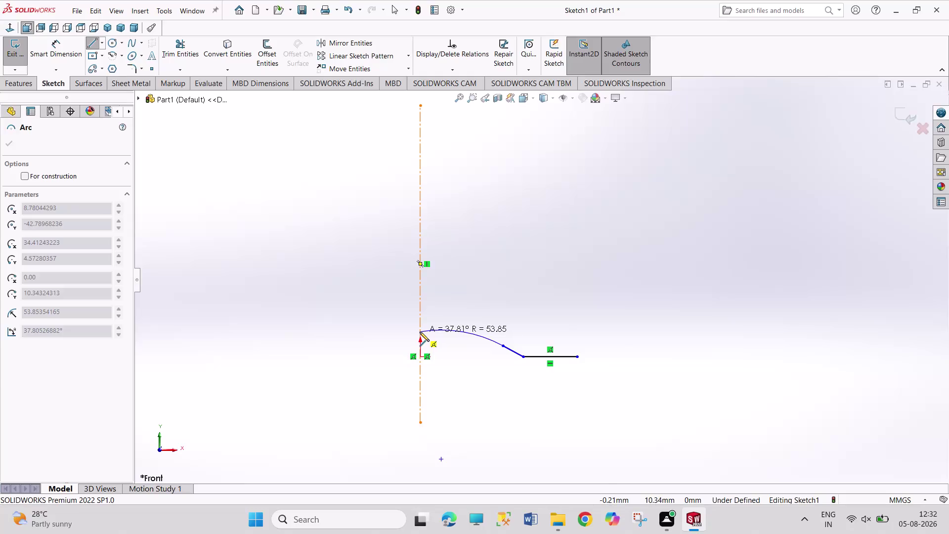
Finish placing the spout arc and exit the Arc tool.
click(420, 331)
right_click(468, 289)
click(474, 295)
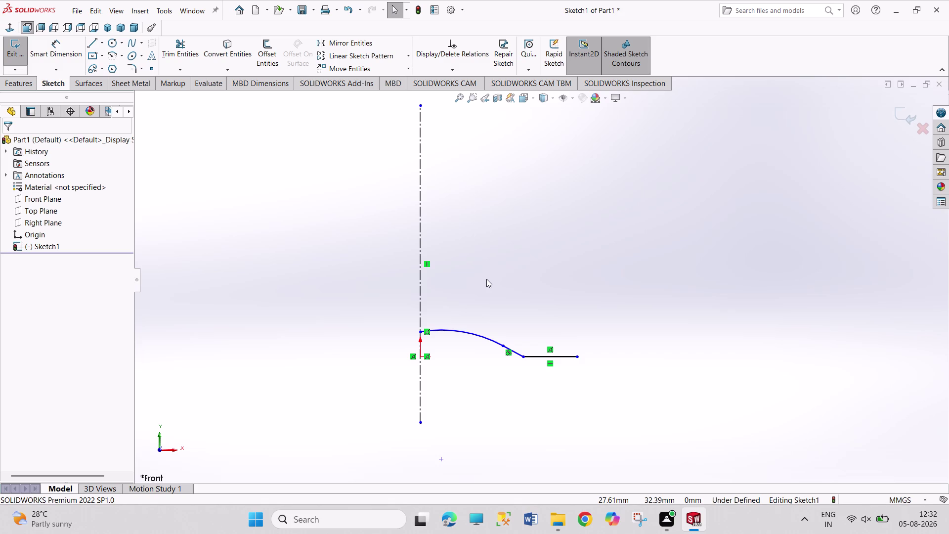
right_drag(489, 293, 500, 219)
Dimension the arc radius to 175 mm and its end 54 mm from the centerline.
click(476, 335)
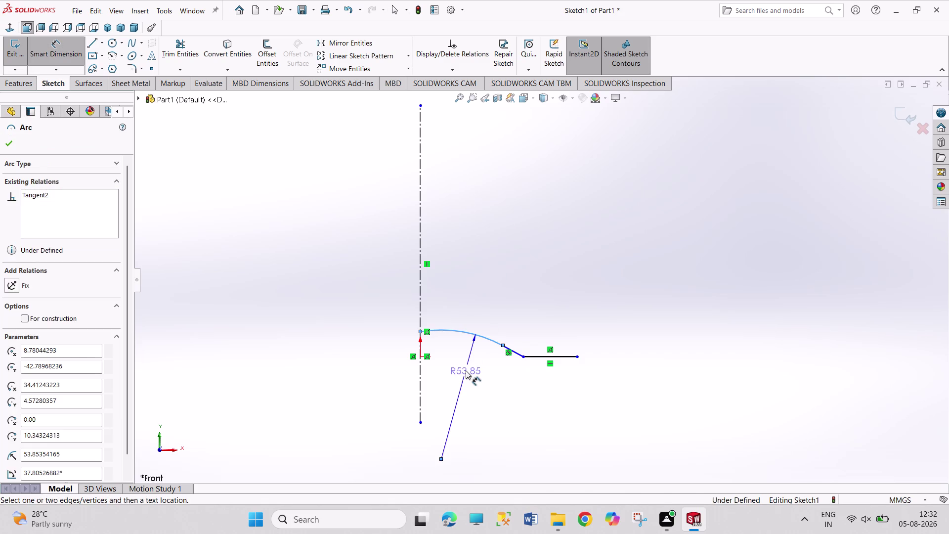
click(465, 370)
text(175)
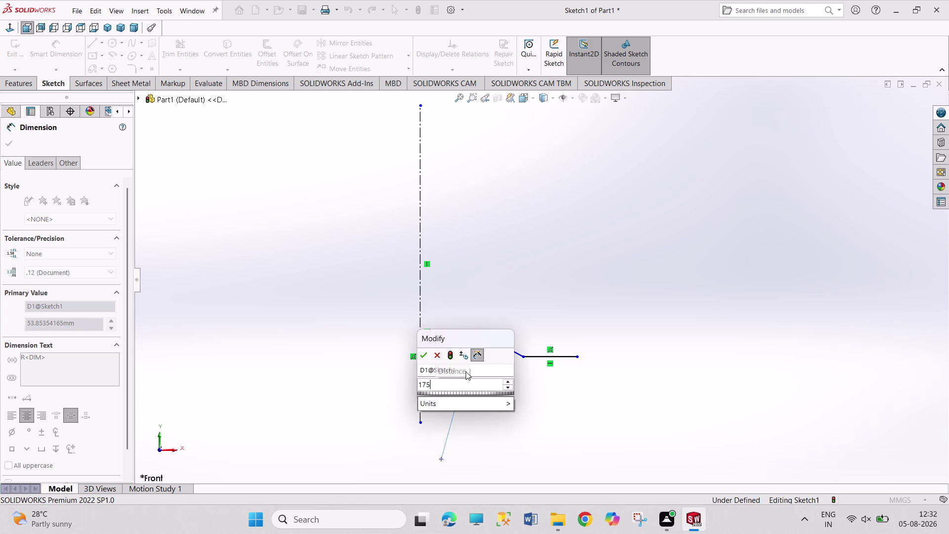
key(Return)
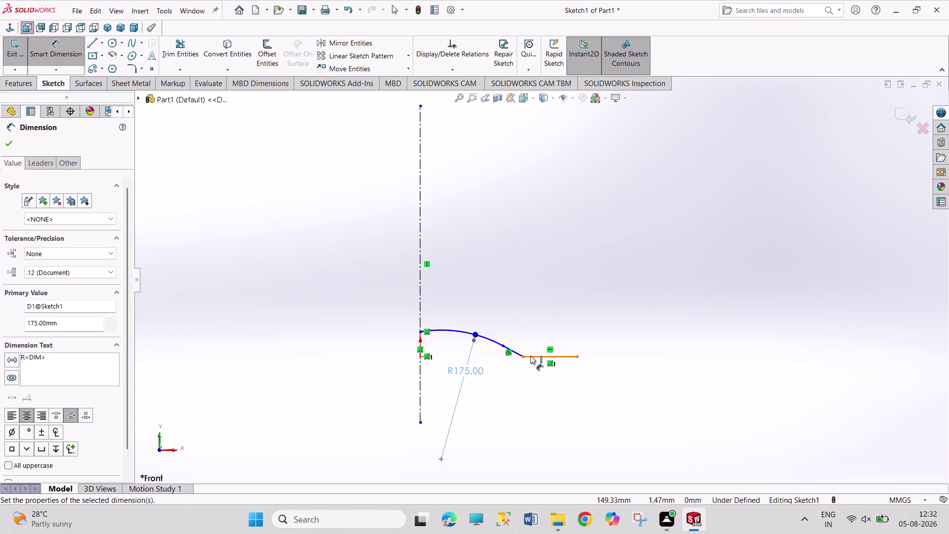
click(522, 356)
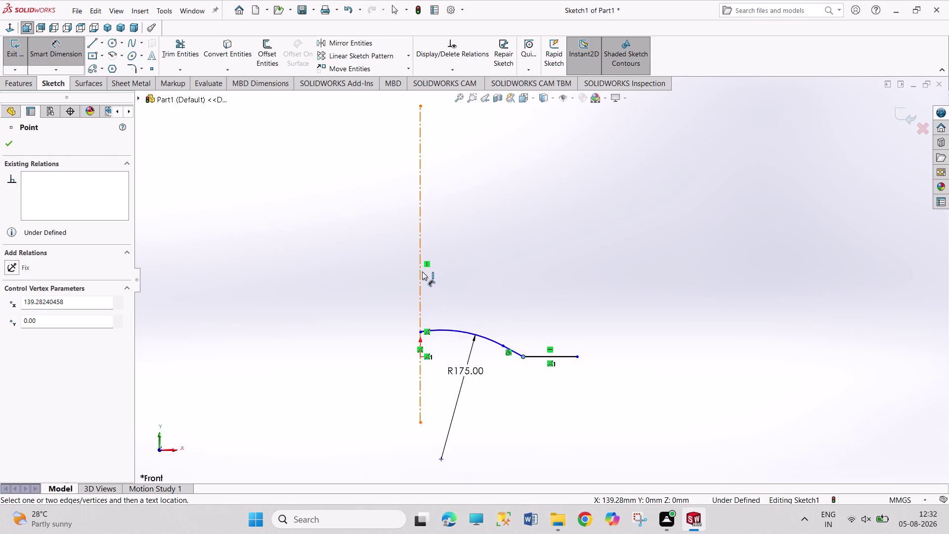
click(421, 271)
click(477, 265)
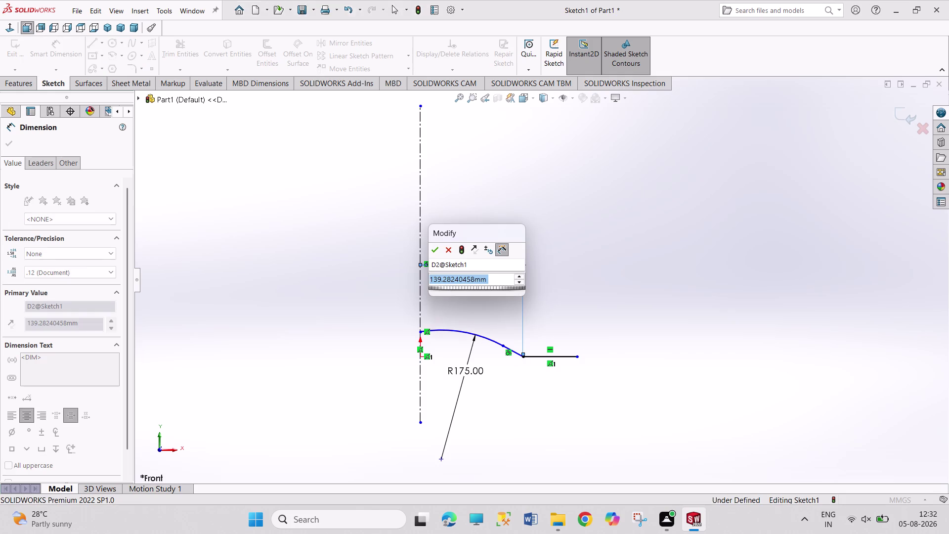
text(54)
key(Return)
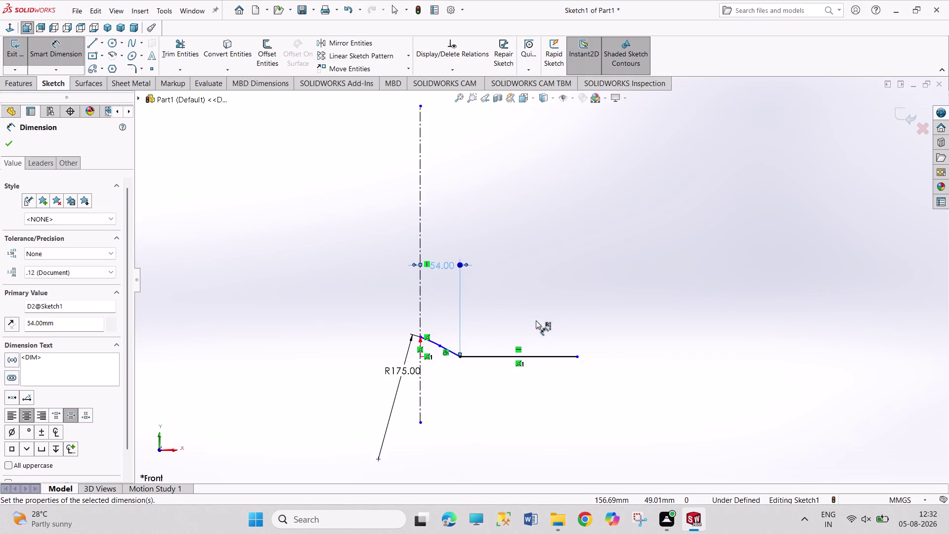
Set the flat line's length to 10 mm and leave Smart Dimension.
click(535, 356)
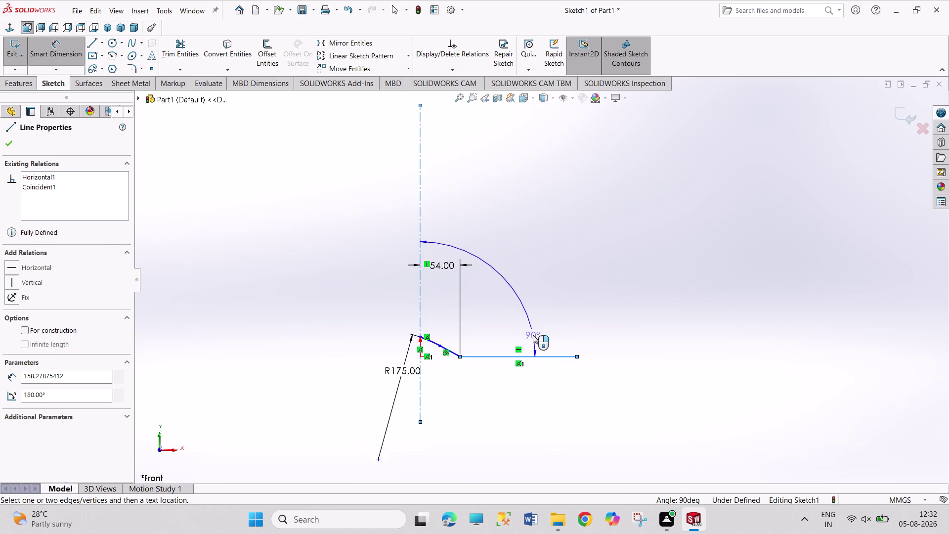
key(Escape)
click(530, 330)
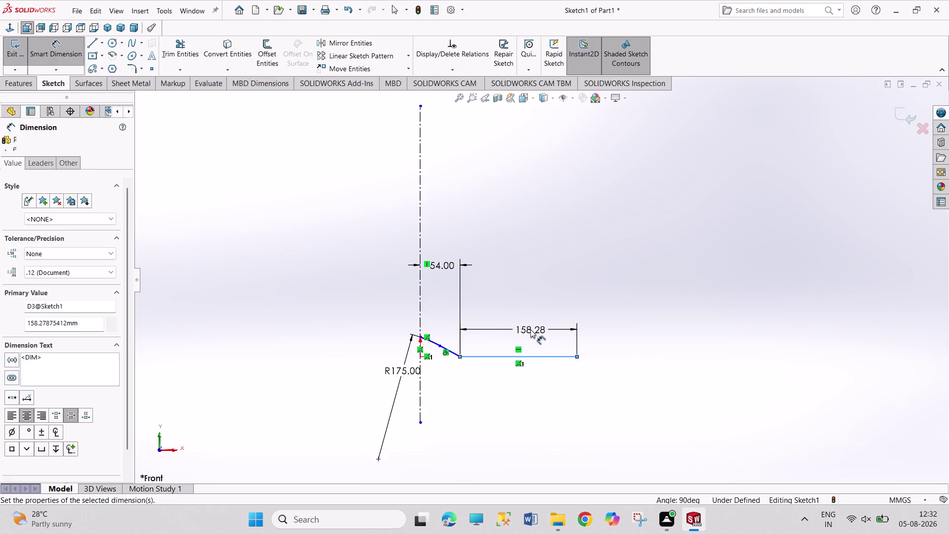
text(10)
key(Return)
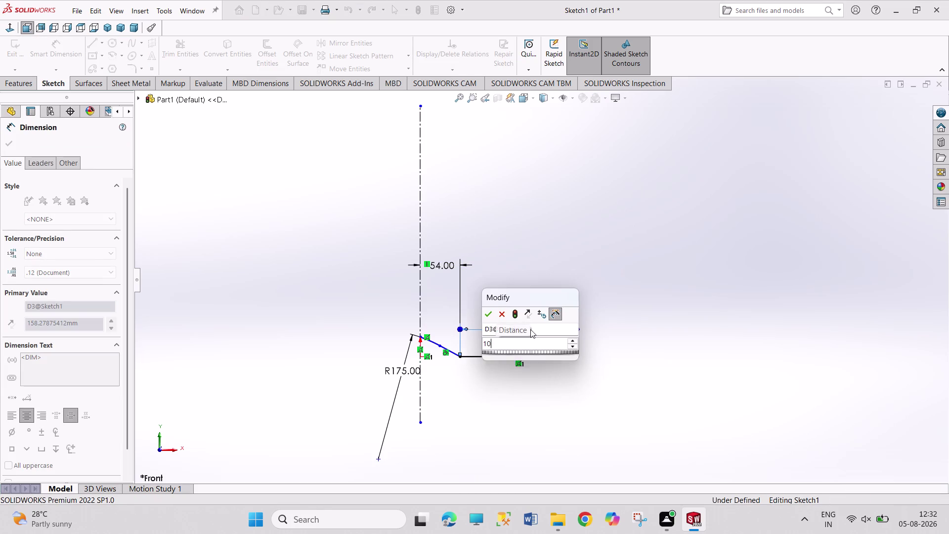
right_click(549, 314)
click(563, 346)
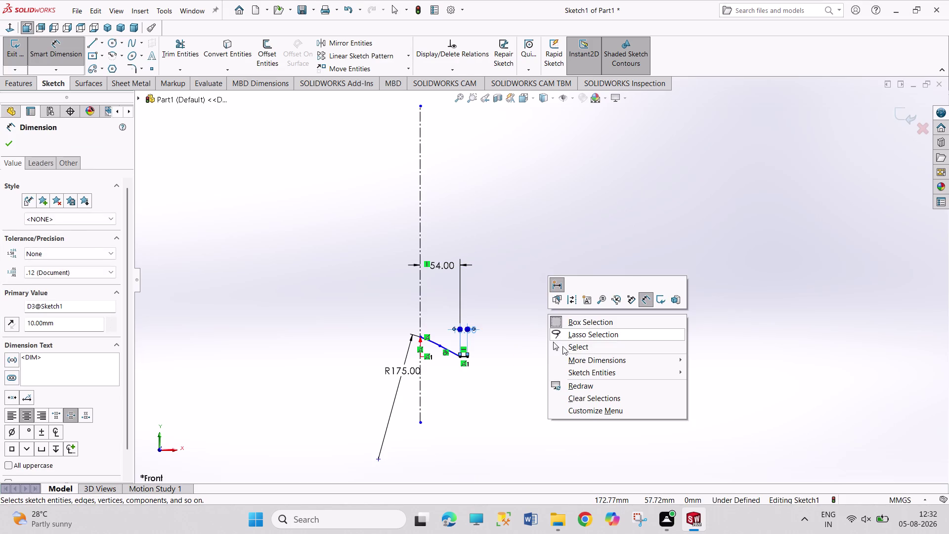
scroll(down, 3)
scroll(down, 3)
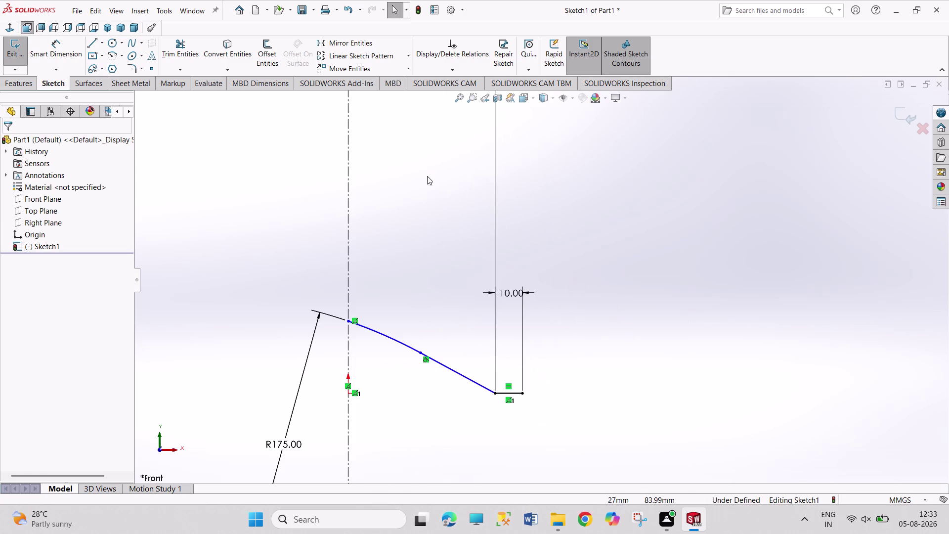
Reposition the 54 mm dimension label and undo an accidental arc reshape.
scroll(up, 3)
drag(454, 125, 458, 253)
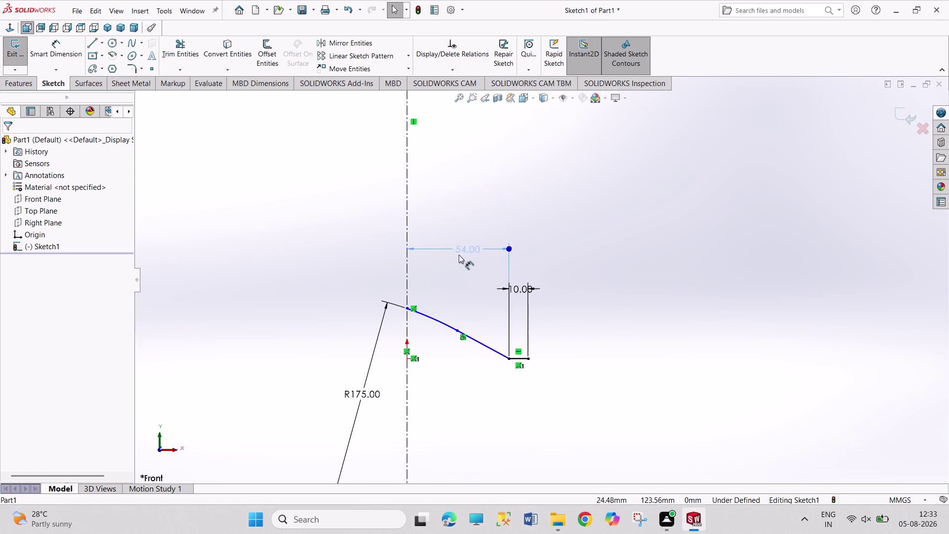
drag(458, 253, 459, 274)
click(596, 261)
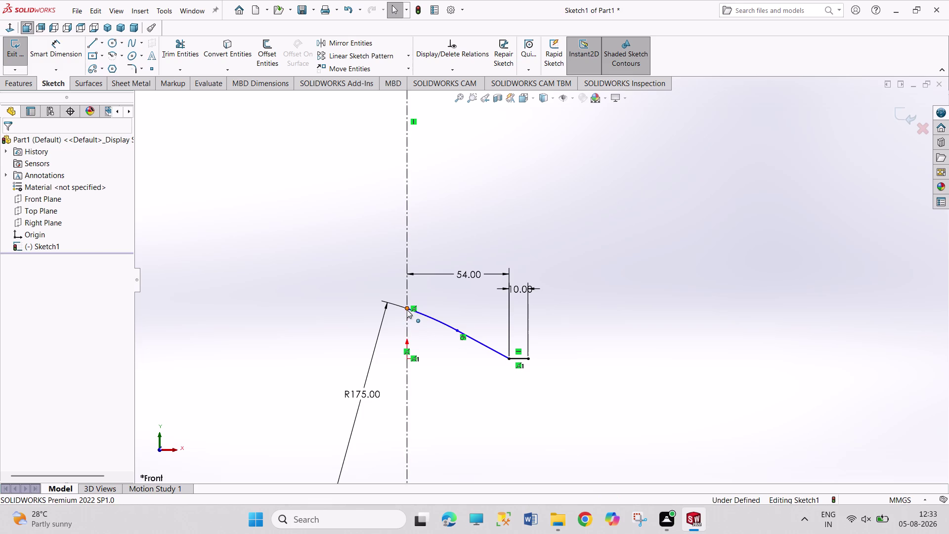
drag(407, 310, 408, 319)
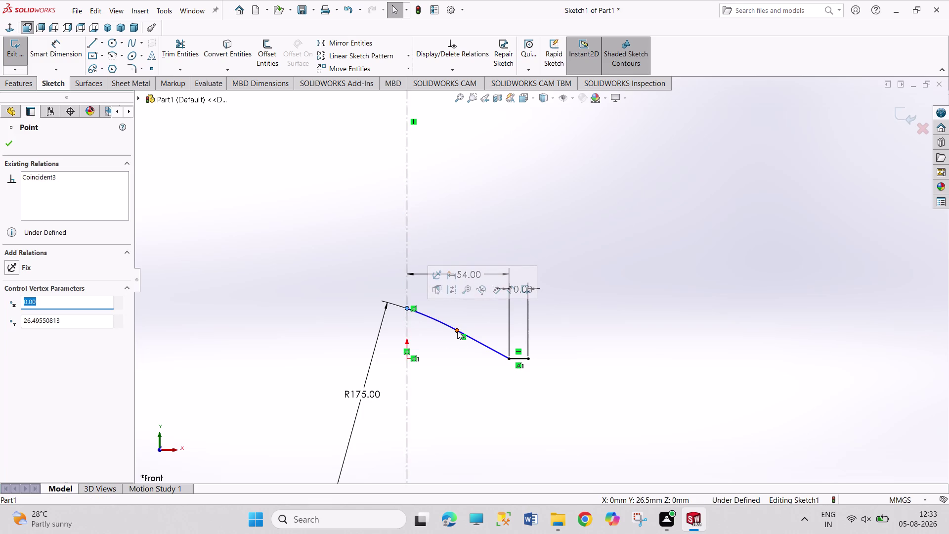
drag(457, 330, 460, 315)
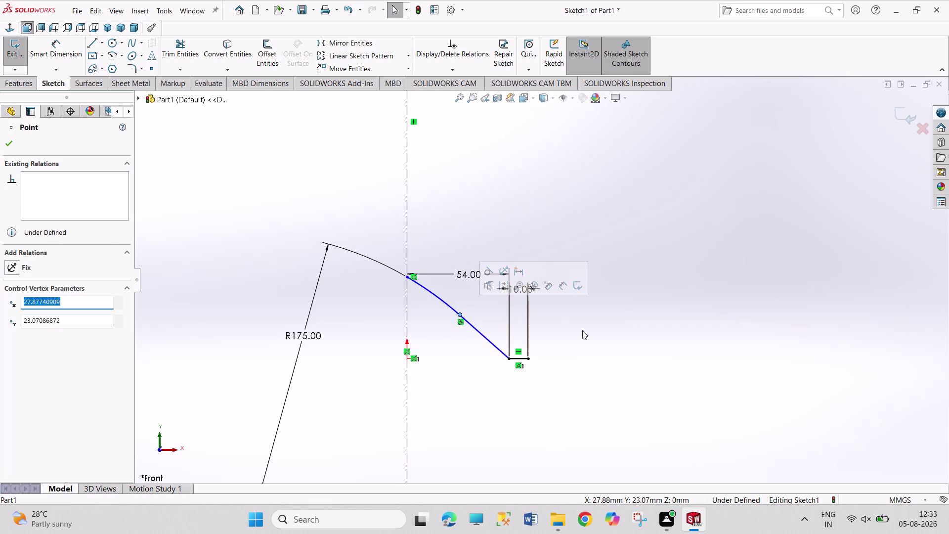
key(ctrl+z)
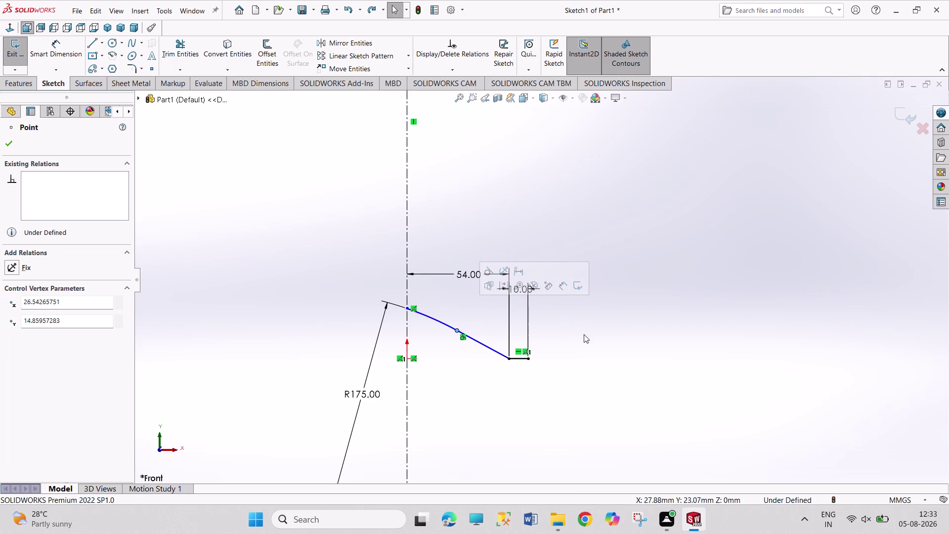
Dimension a 7.5 mm vertical drop from the arc's top end to the flat line.
right_drag(592, 335, 585, 197)
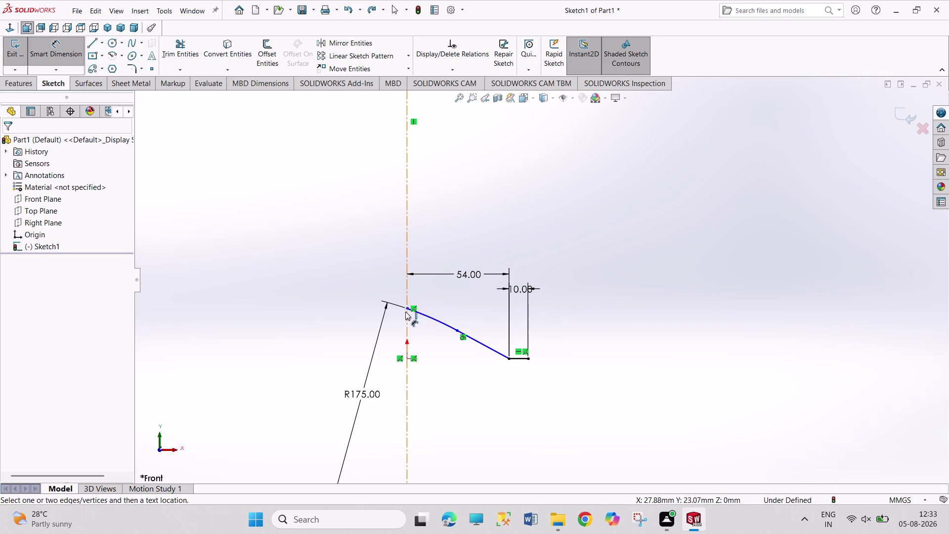
click(406, 311)
click(520, 360)
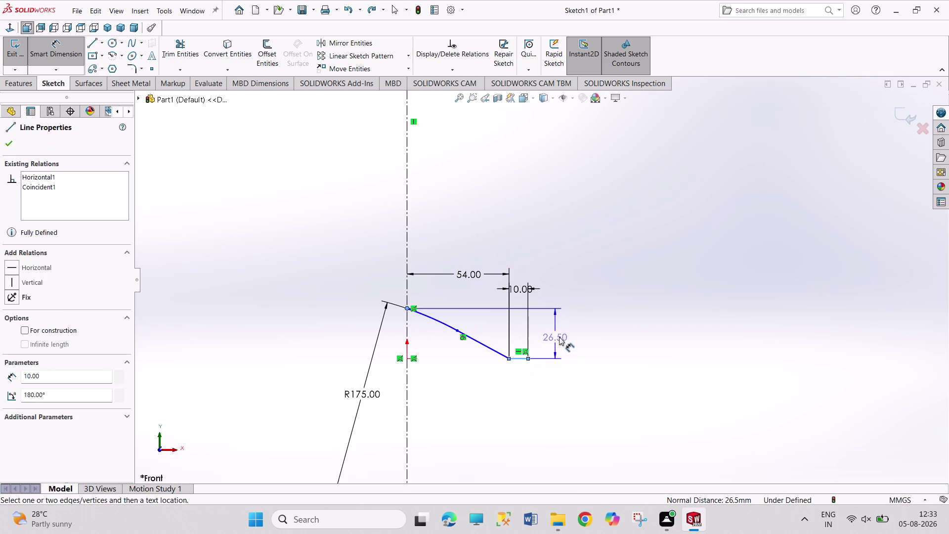
click(563, 337)
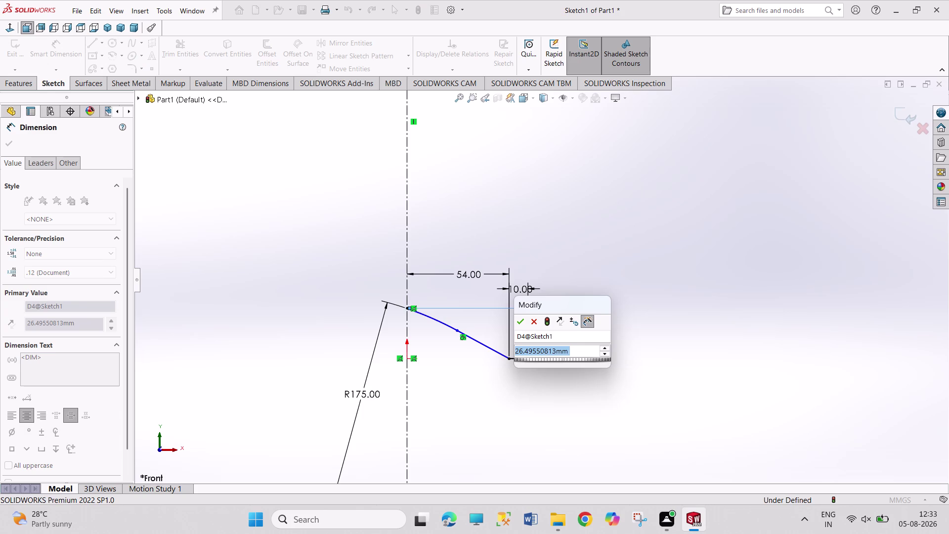
text(7.5)
key(Return)
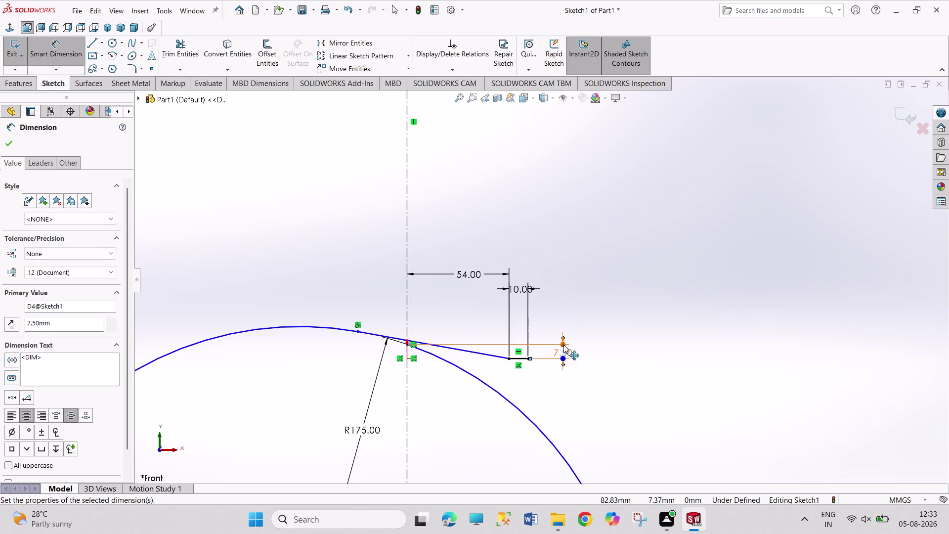
right_click(626, 372)
click(638, 405)
scroll(up, 3)
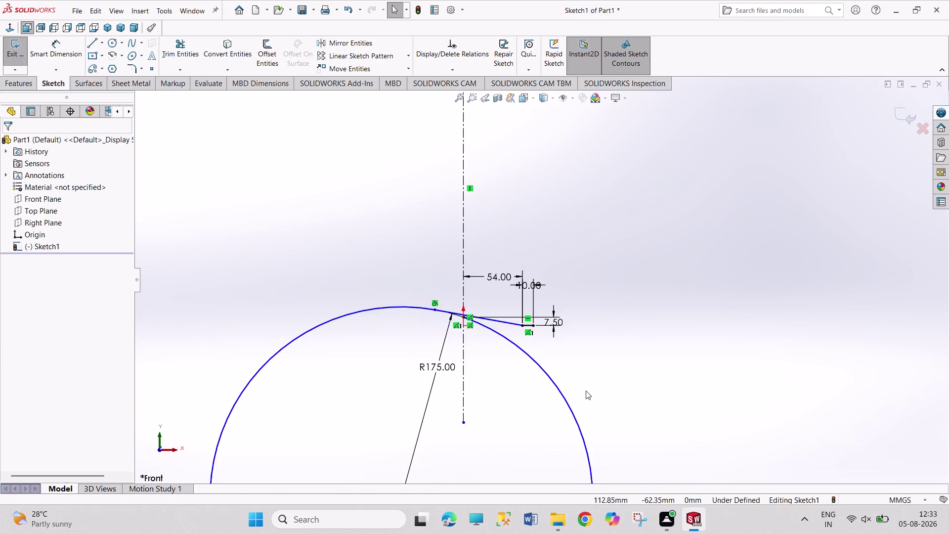
scroll(up, 3)
scroll(down, 3)
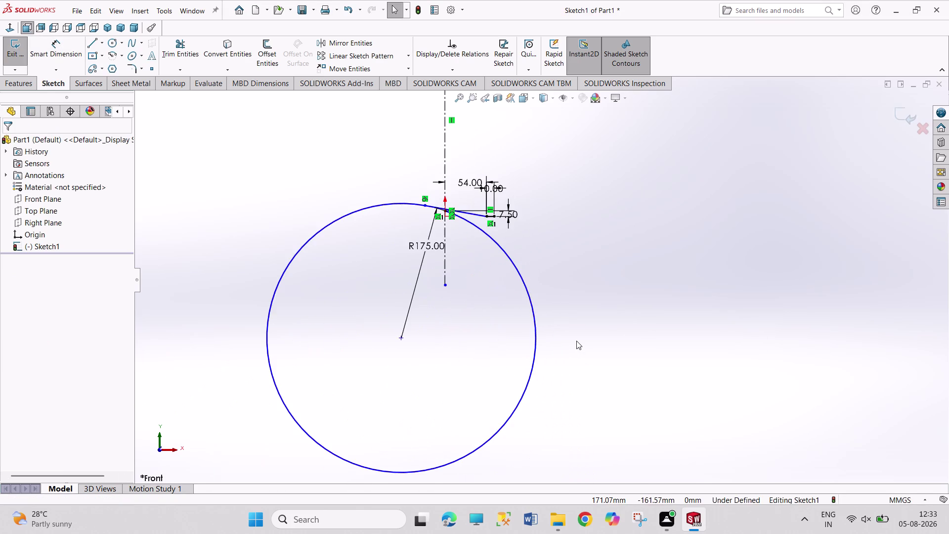
scroll(down, 3)
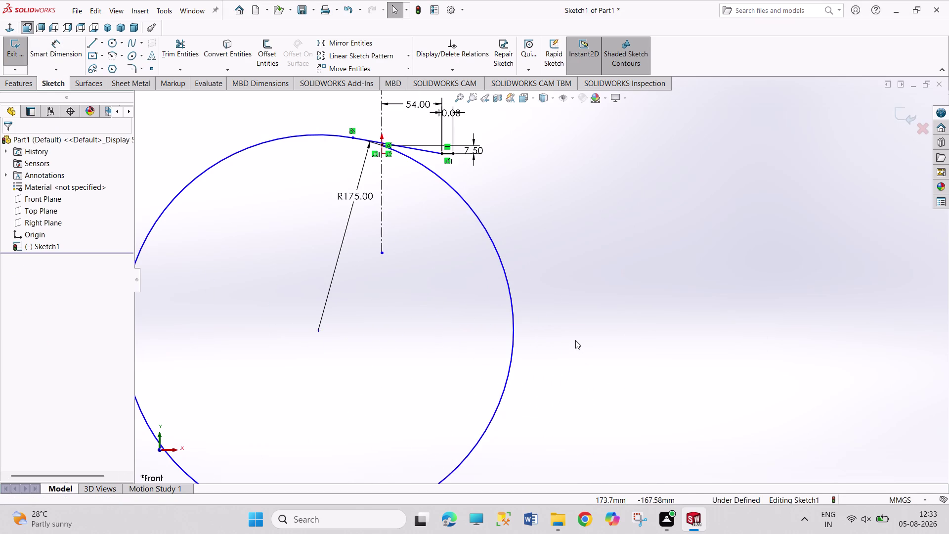
Undo the spout dimensions, from the 7.5 mm drop back to the 175 mm radius.
key(ctrl+z)
key(ctrl+z)
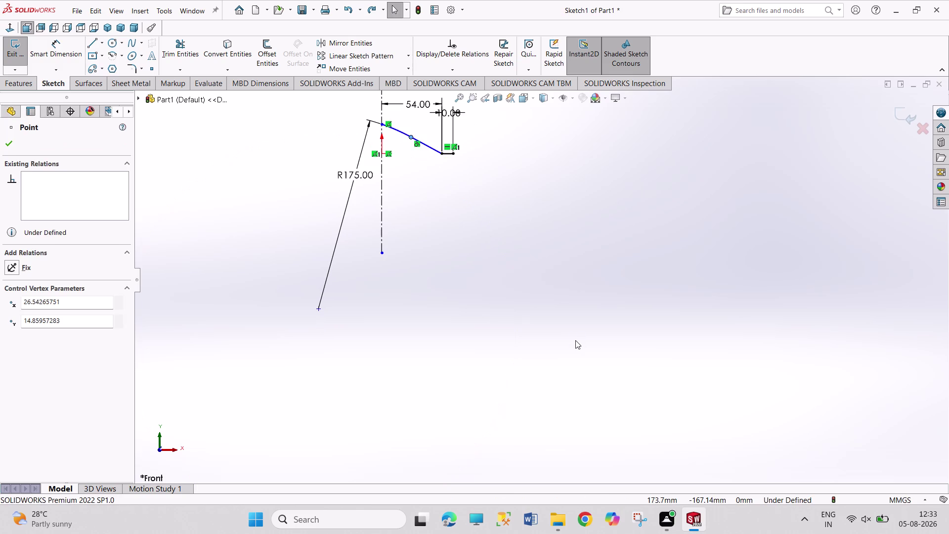
key(ctrl+z)
key(ctrl+z)
key(ctrl+z)
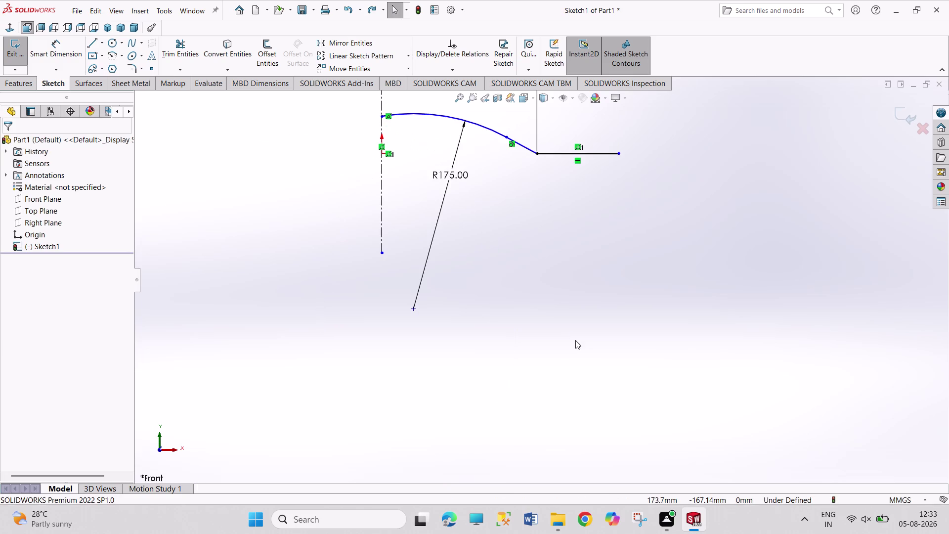
key(ctrl+z)
key(ctrl+z)
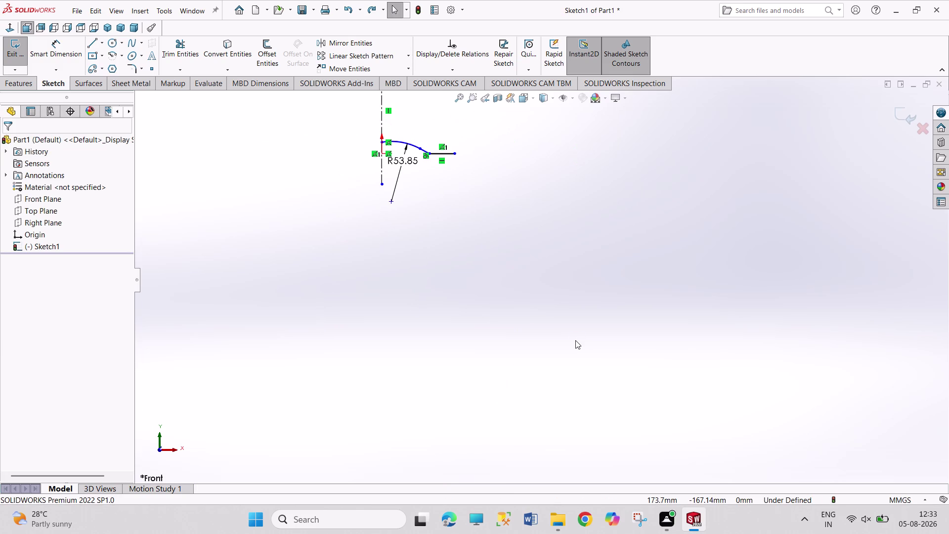
Undo the spout arc and flat line, leaving only the centerline.
key(ctrl+z)
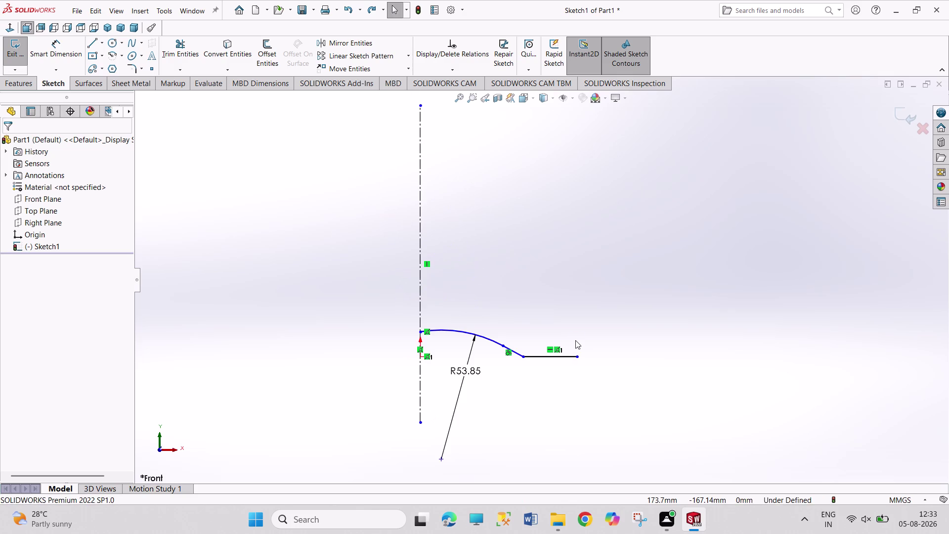
key(ctrl+z)
key(ctrl+z)
key(ctrl+z)
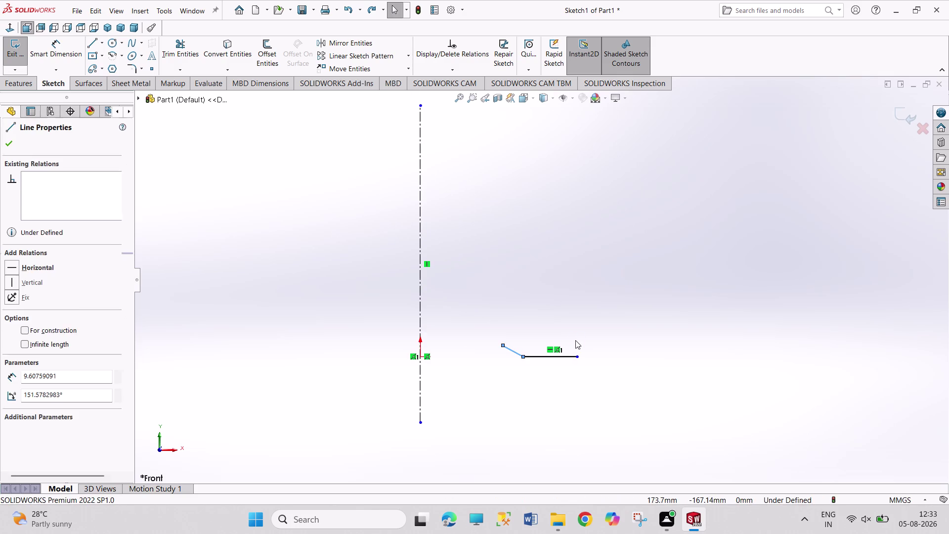
key(ctrl+z)
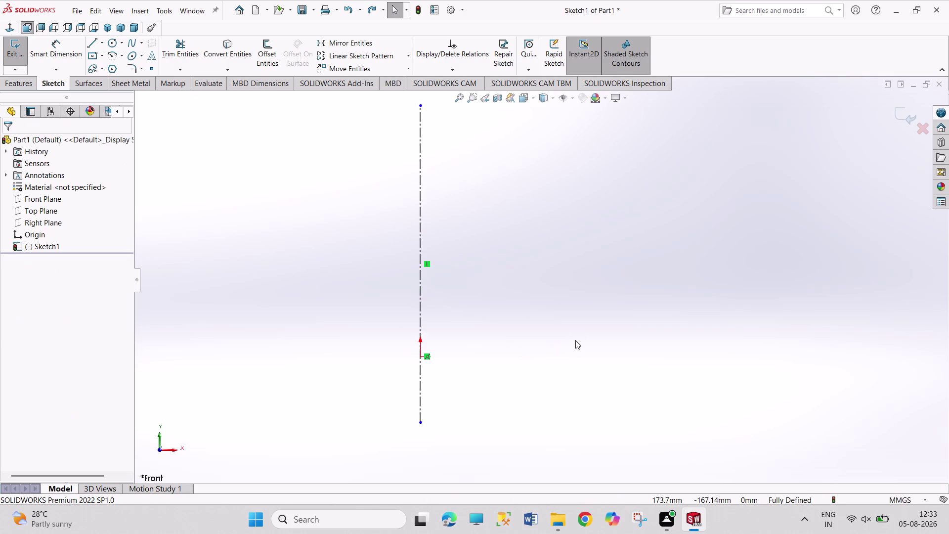
click(94, 42)
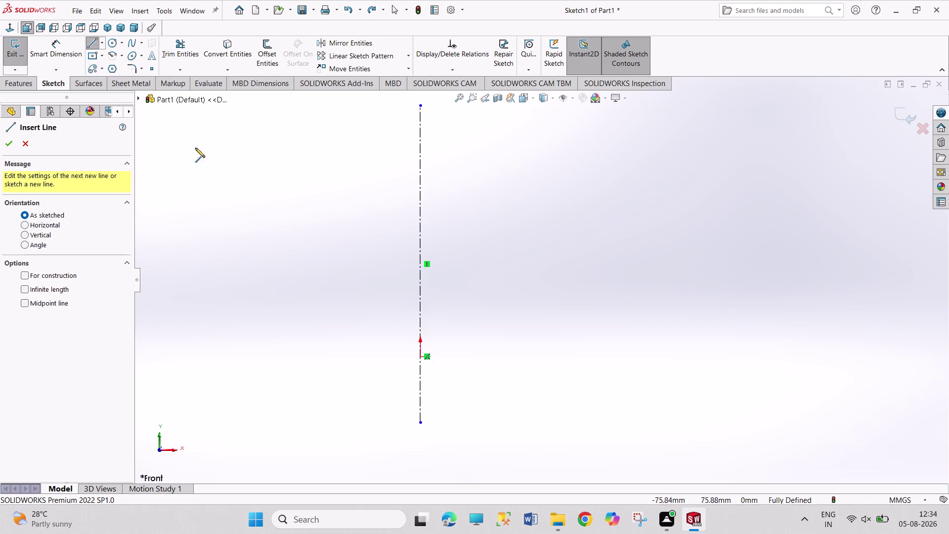
Draw a circle centred on the origin and dimension its diameter as 175*2 (350 mm).
click(112, 39)
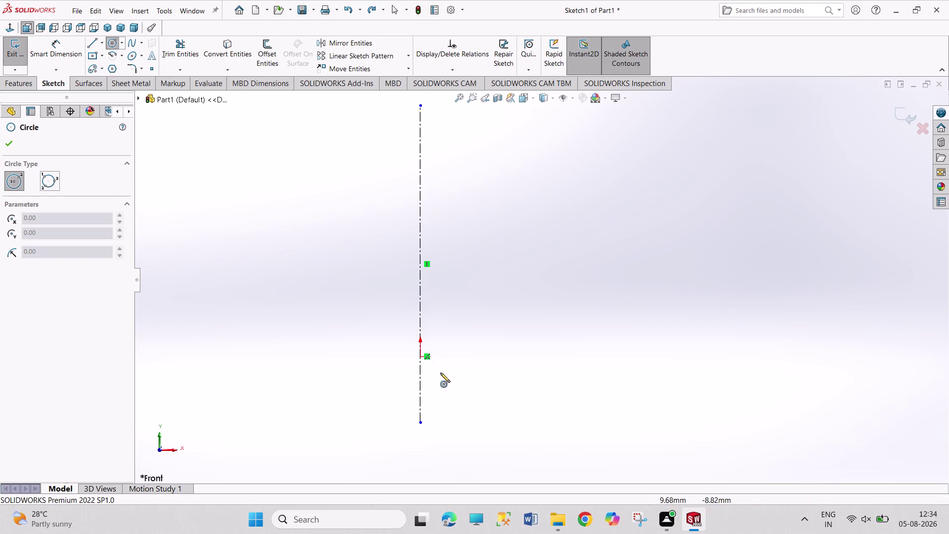
click(421, 359)
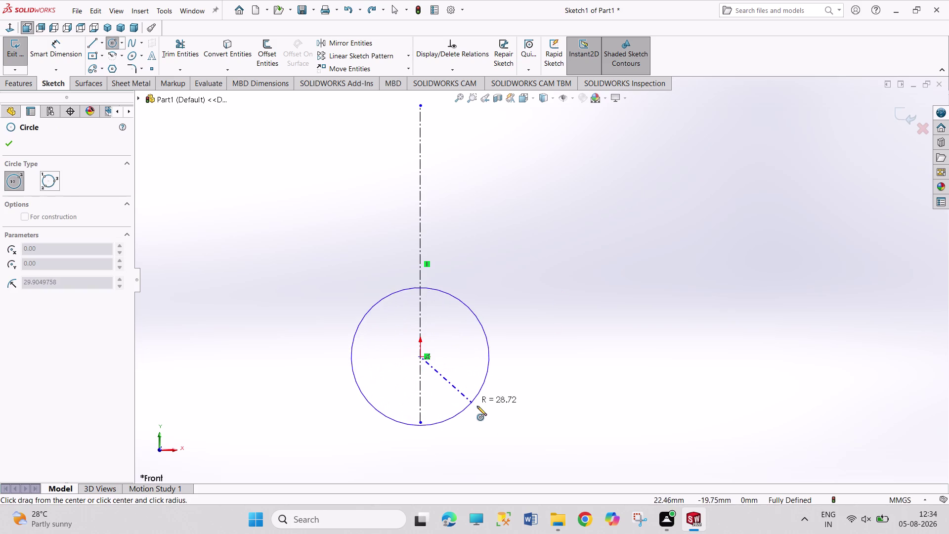
click(477, 407)
right_drag(551, 376, 545, 282)
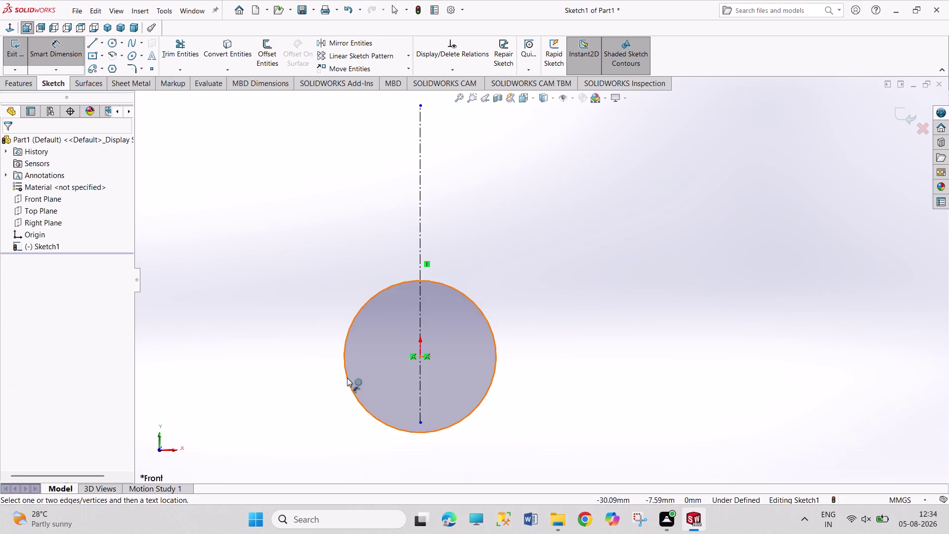
click(349, 385)
click(328, 381)
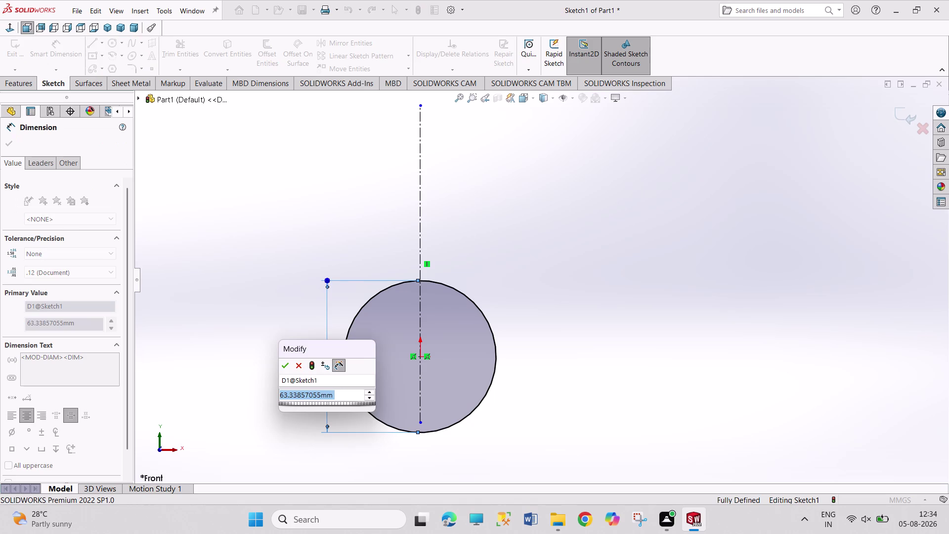
text(175*2)
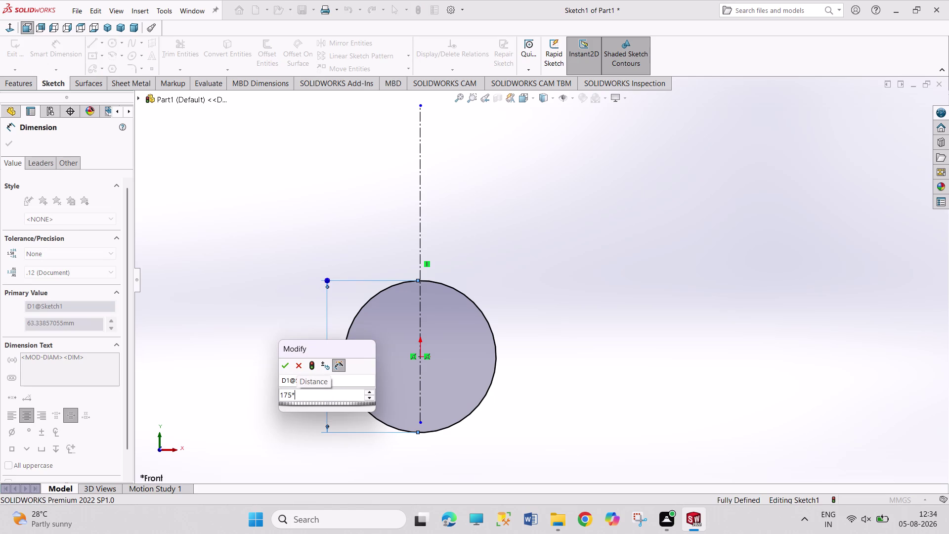
key(Return)
right_click(561, 362)
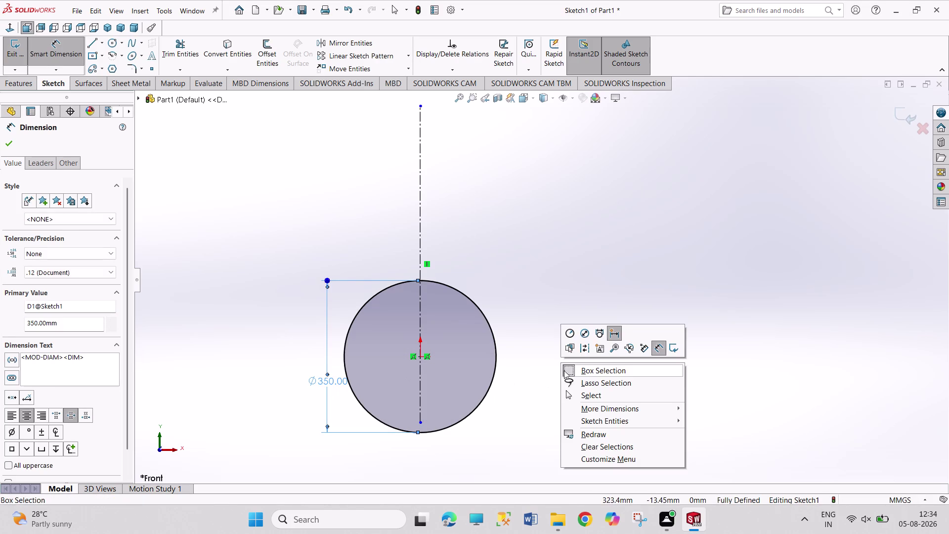
click(576, 393)
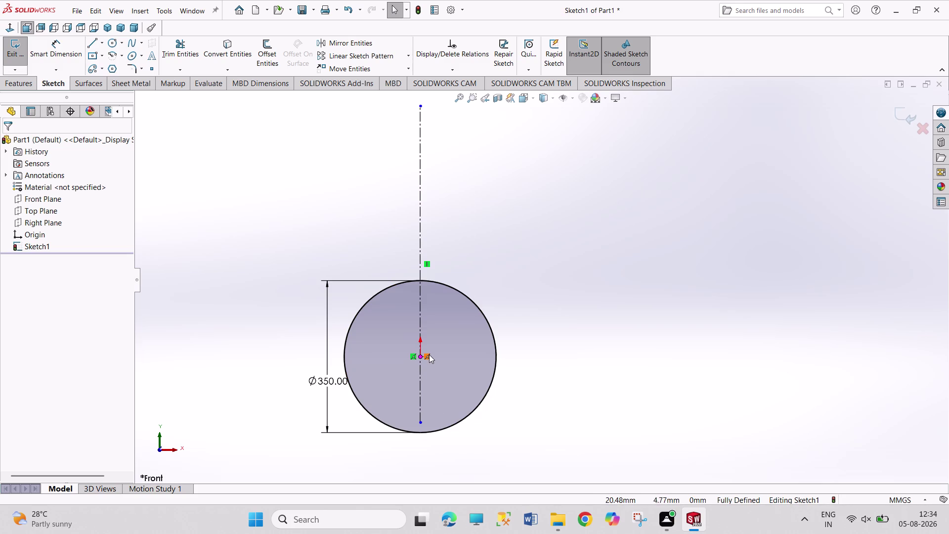
Drag the circle down so its centre sits below the origin.
right_click(429, 354)
click(459, 485)
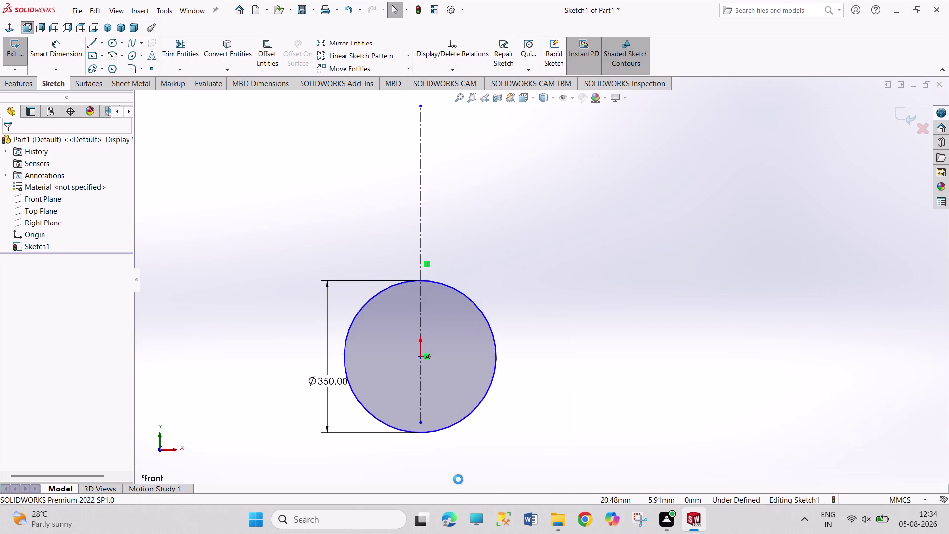
right_click(429, 357)
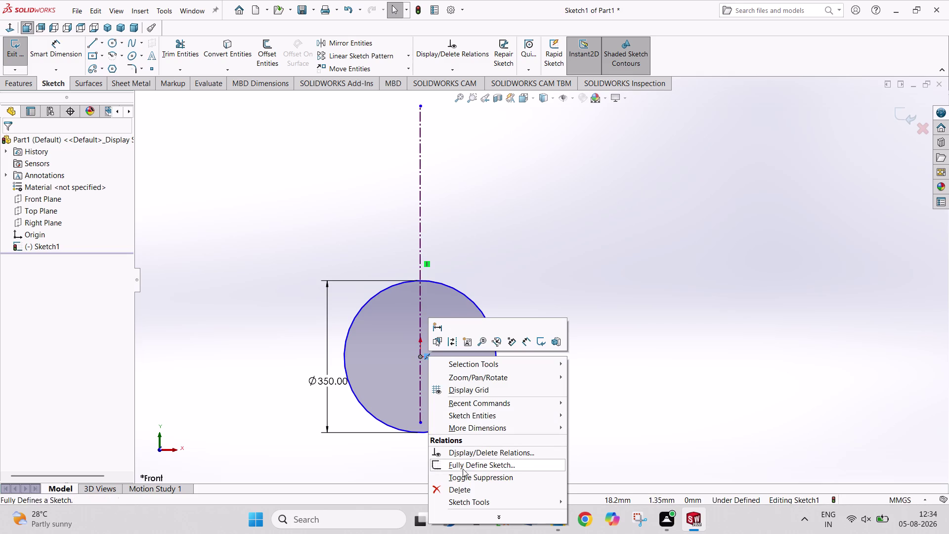
click(464, 489)
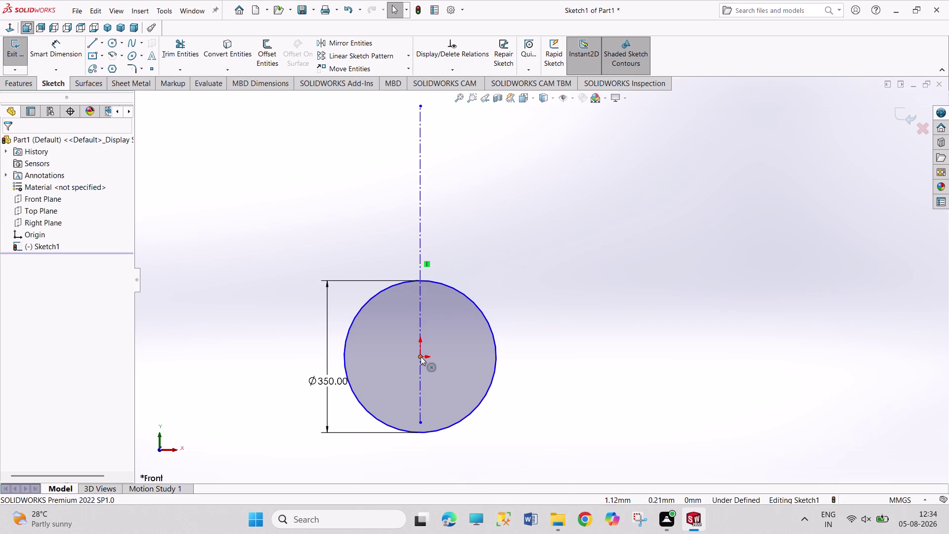
drag(421, 356, 422, 400)
click(568, 415)
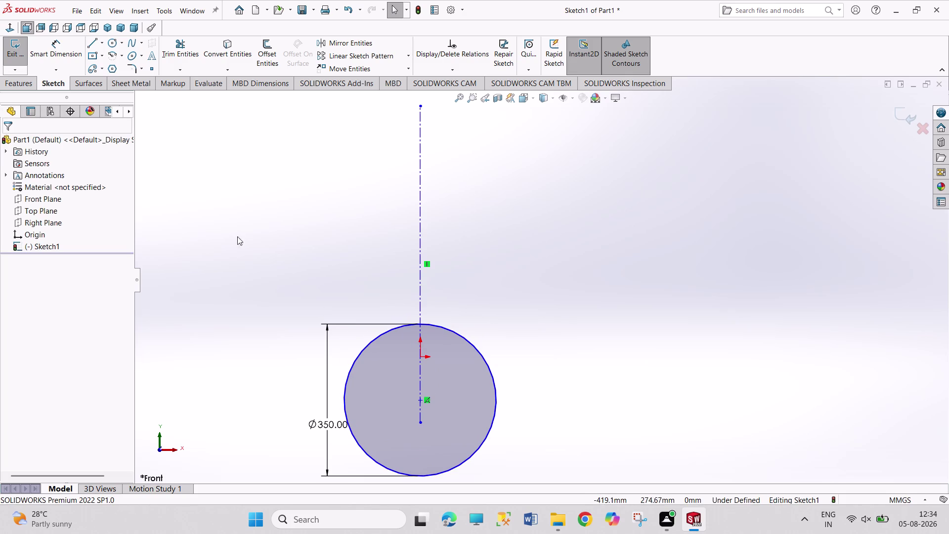
Draw a horizontal construction line through the origin across the circle.
click(102, 42)
click(108, 71)
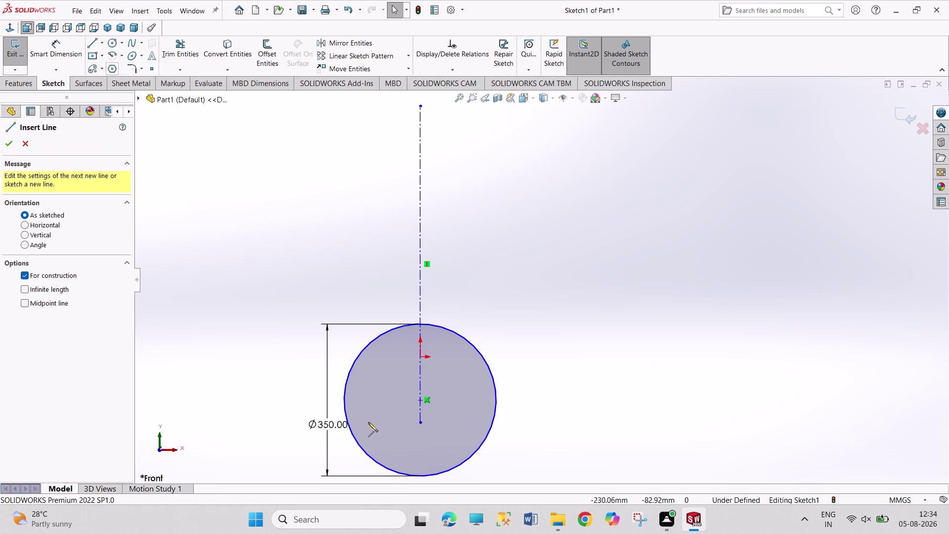
click(274, 357)
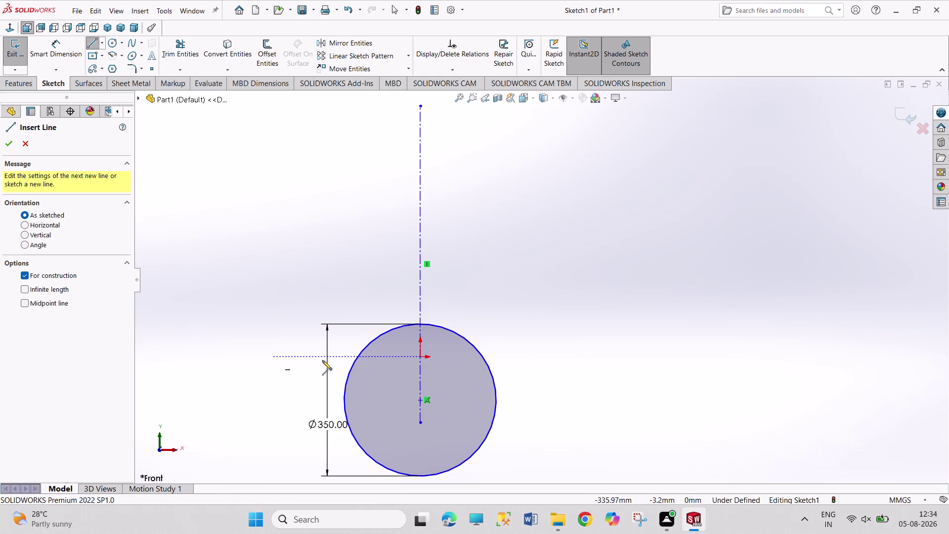
click(681, 358)
right_drag(657, 318, 630, 256)
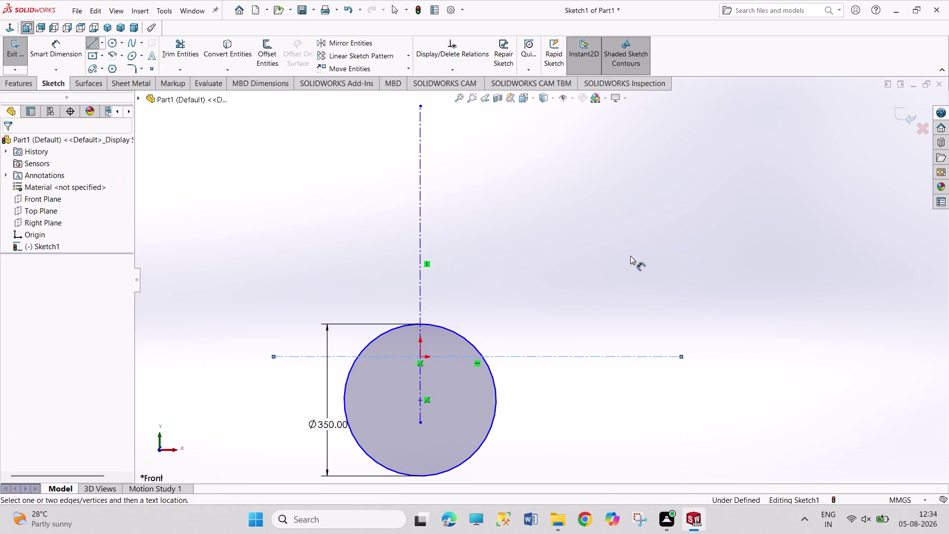
click(448, 327)
click(521, 356)
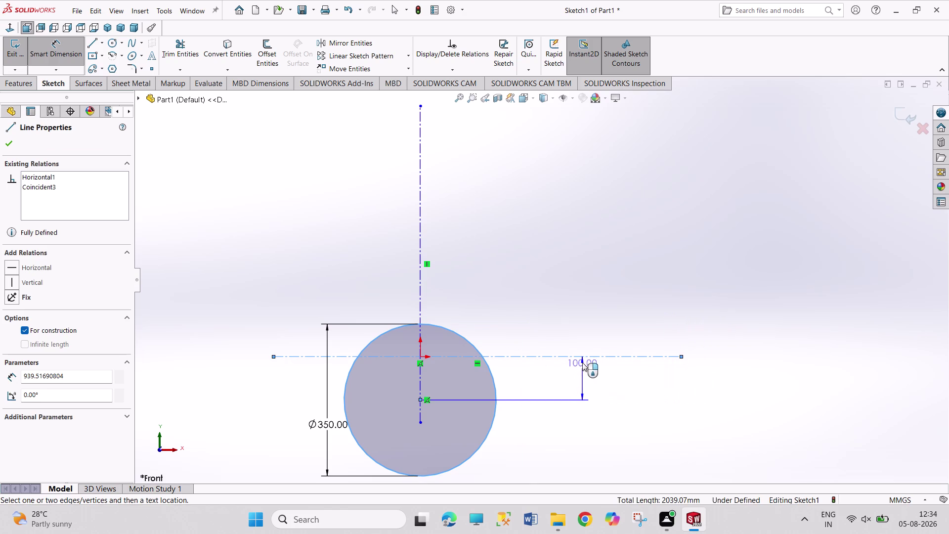
Dimension the construction line 7.5 mm from the circle's top, replacing the centre dimension.
key(Escape)
key(Escape)
key(Escape)
right_drag(567, 312, 563, 207)
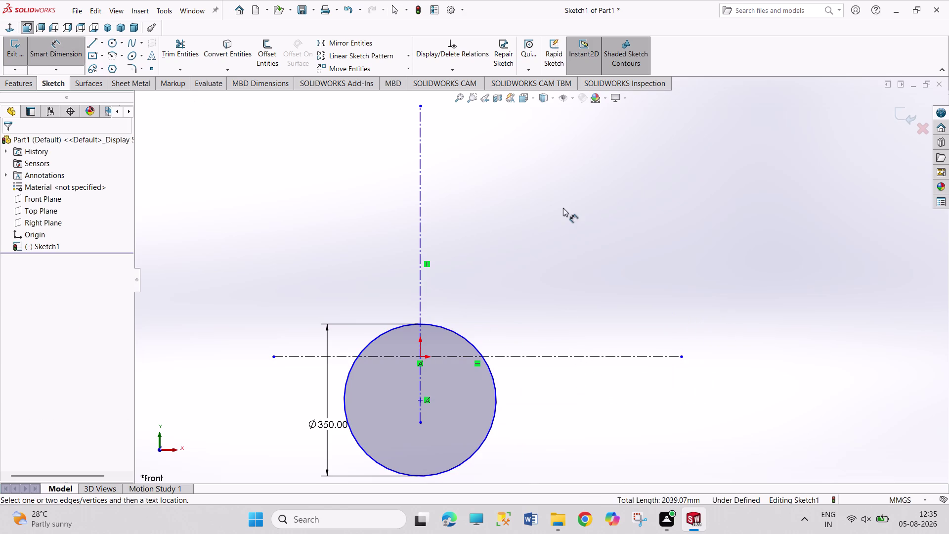
click(511, 356)
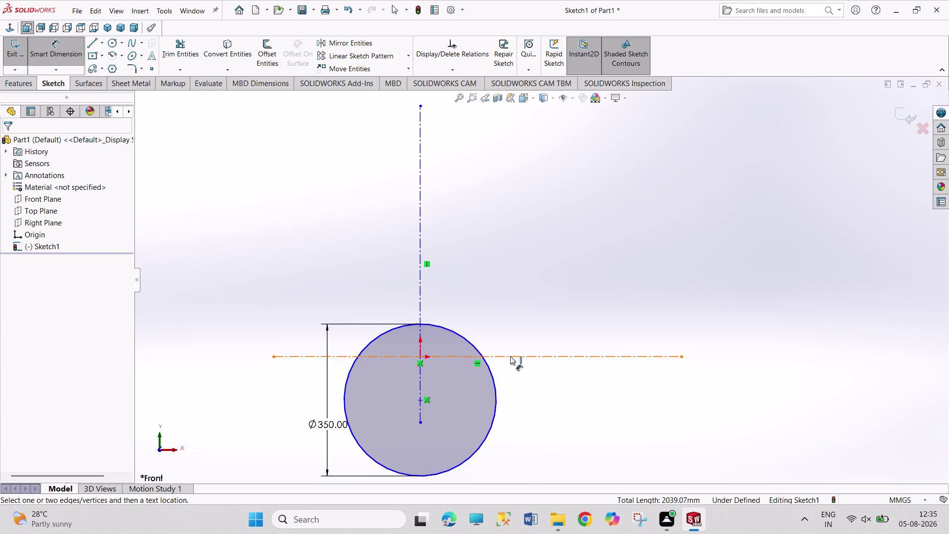
click(445, 328)
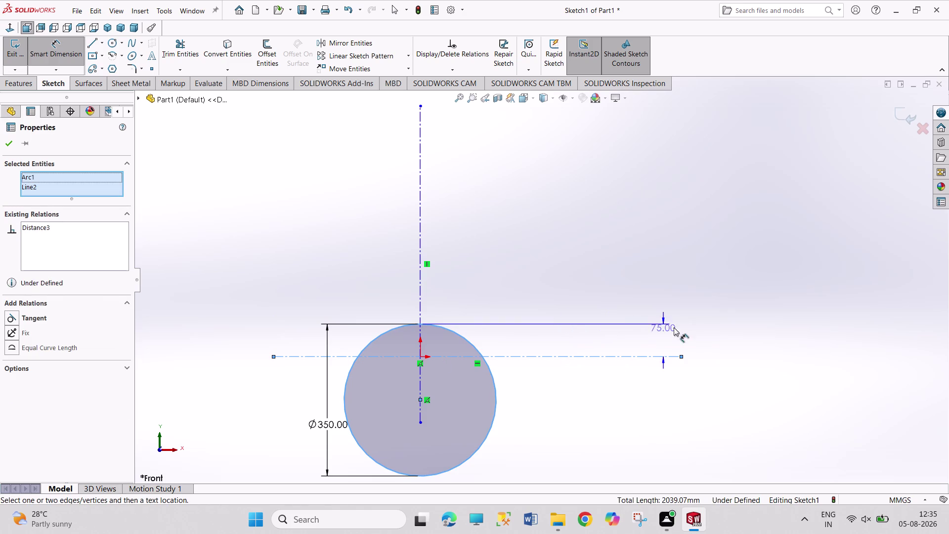
click(696, 338)
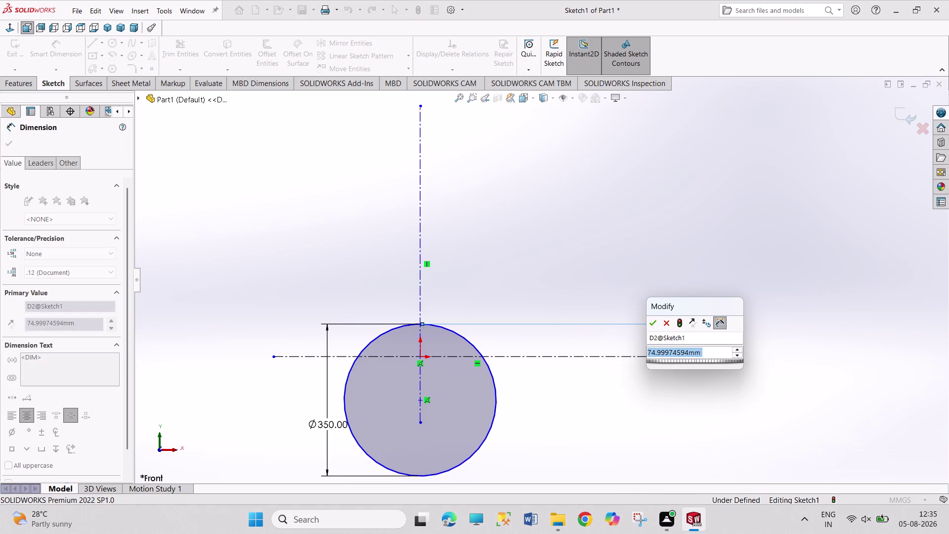
text(7.5)
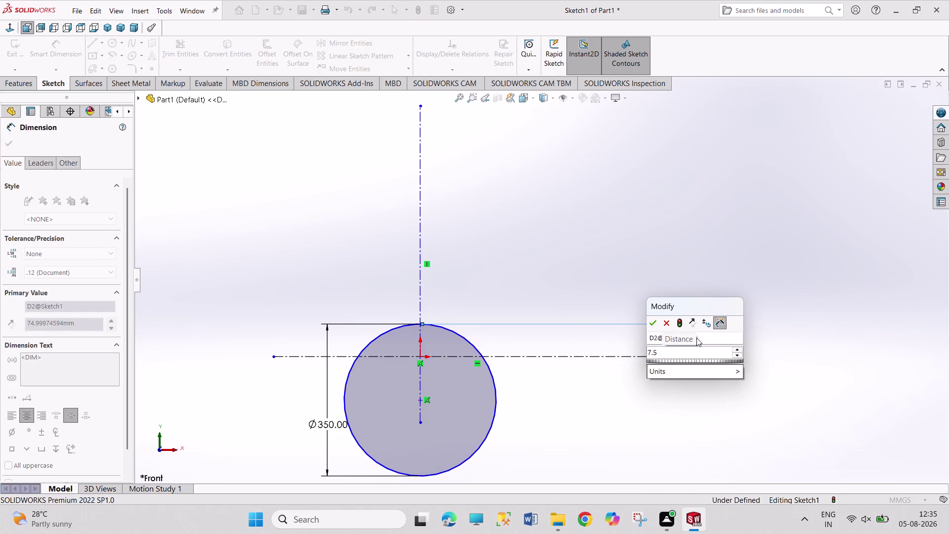
key(Return)
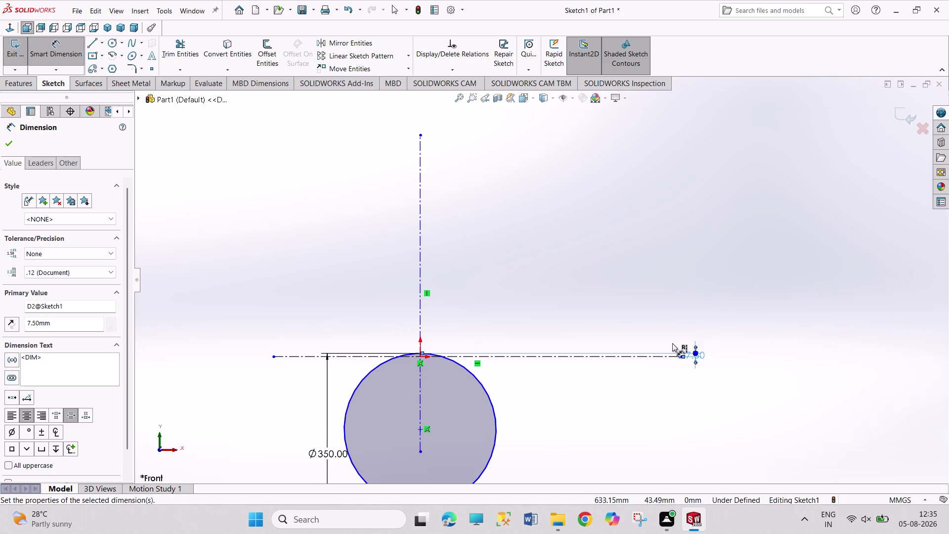
right_click(606, 363)
click(617, 397)
Zoom in on the top of the circle and bring up the sketch shortcut menu.
scroll(down, 3)
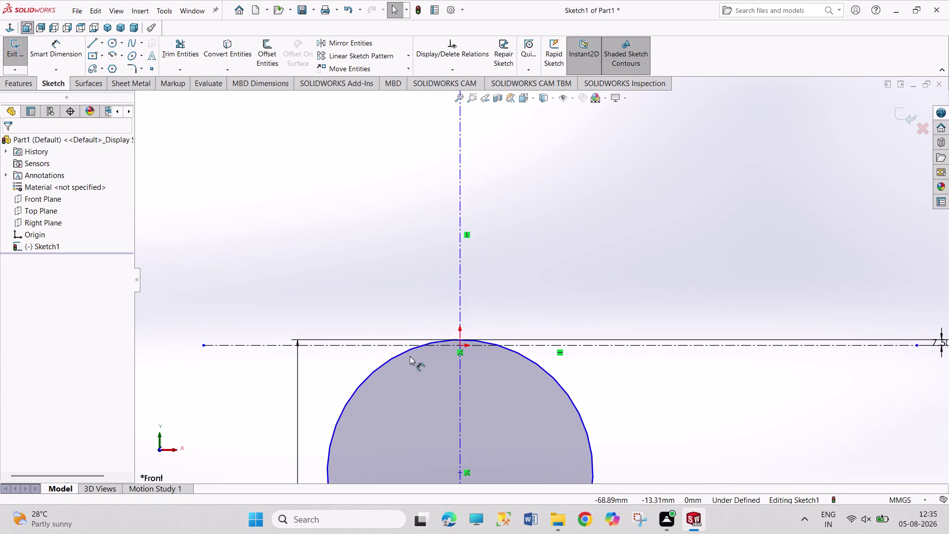
scroll(down, 3)
scroll(down, 3)
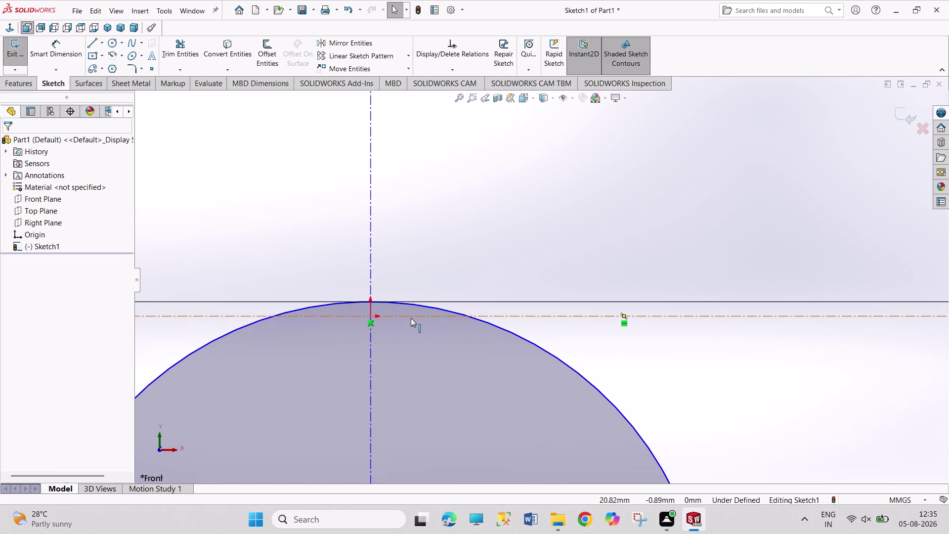
right_drag(535, 254, 522, 163)
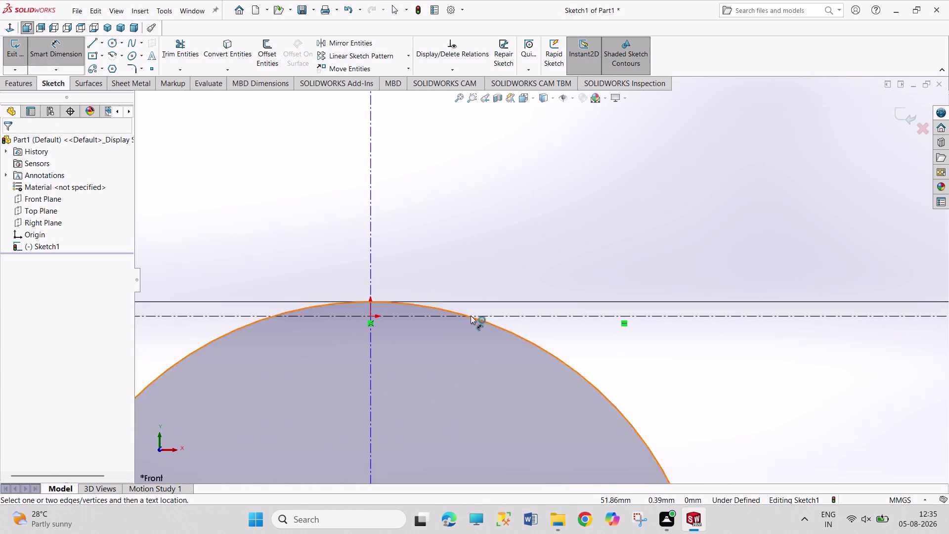
right_click(473, 244)
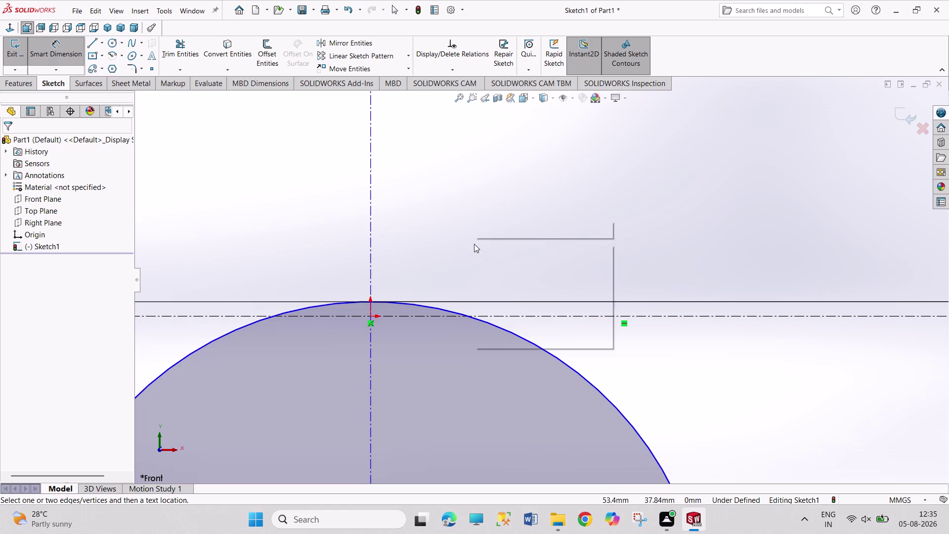
Draw the short flat spout line from the construction line to the circle's edge.
click(494, 273)
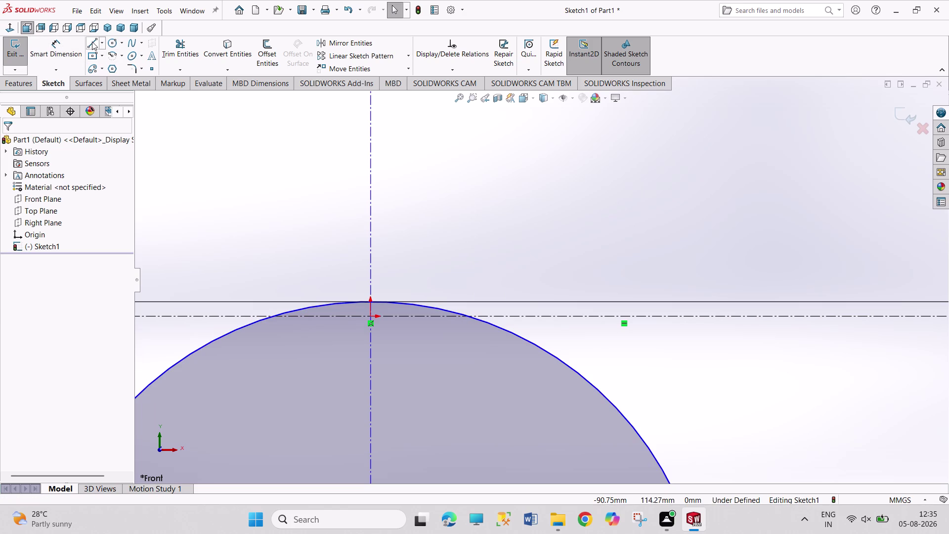
click(92, 41)
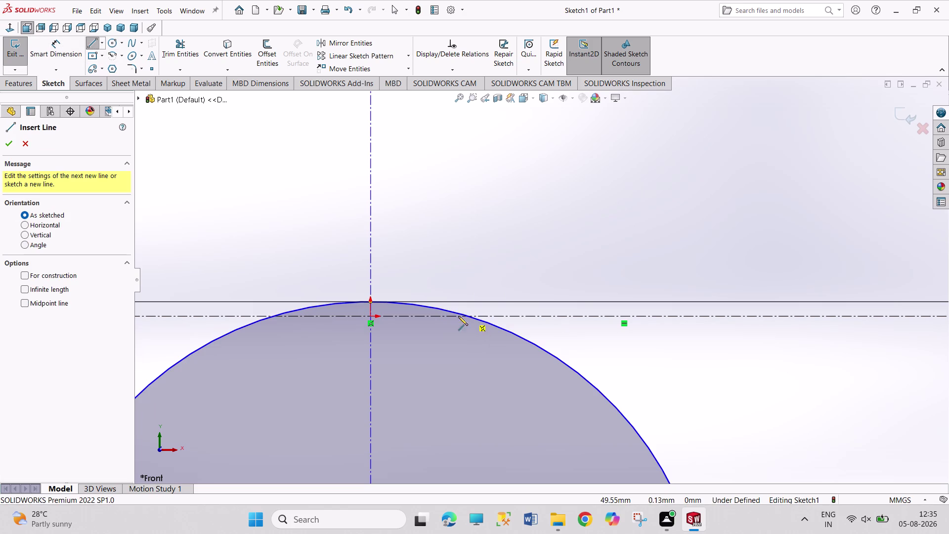
click(438, 316)
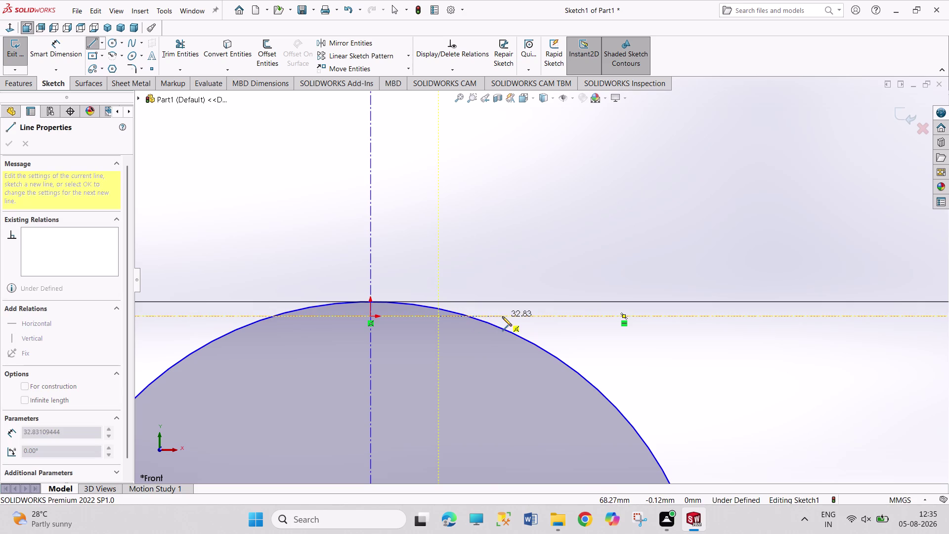
click(509, 317)
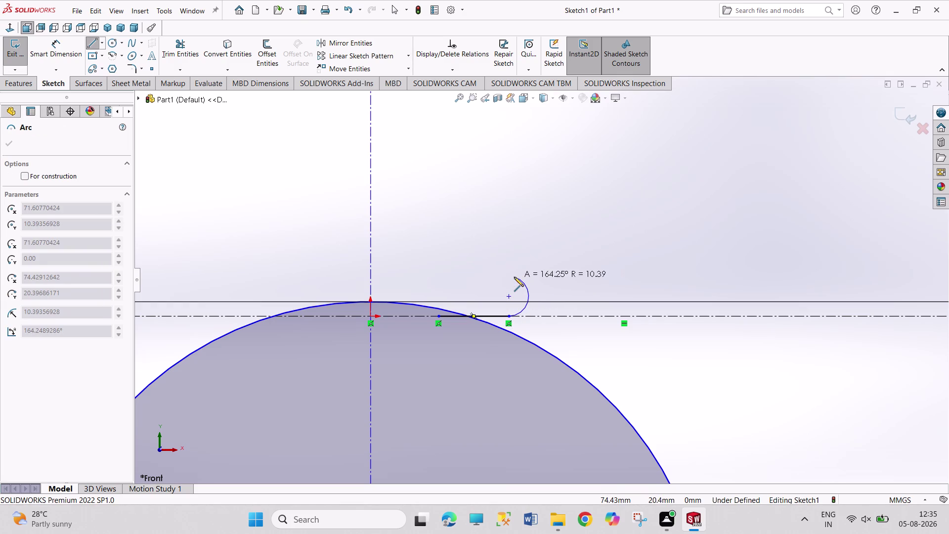
Sketch the small hooked arc and the large arc sweeping around, then exit the tool.
click(514, 277)
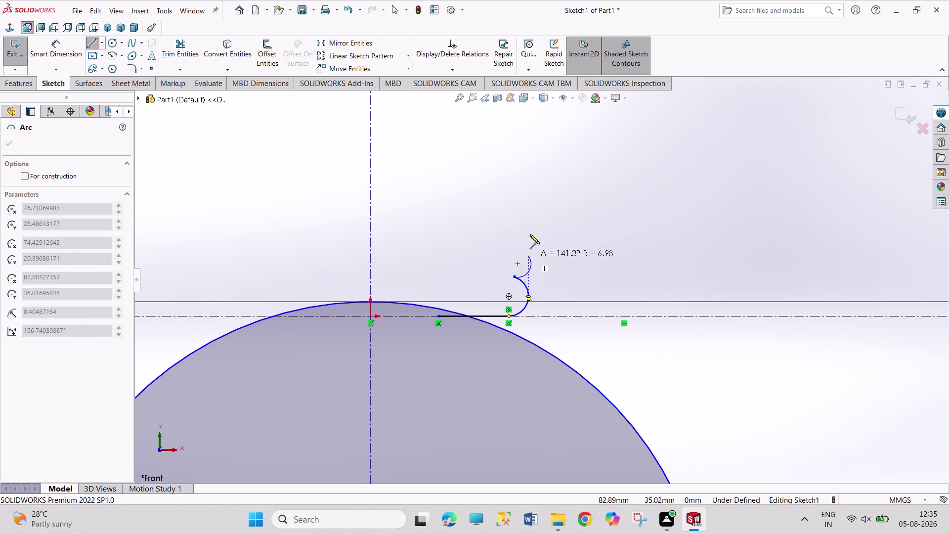
scroll(up, 3)
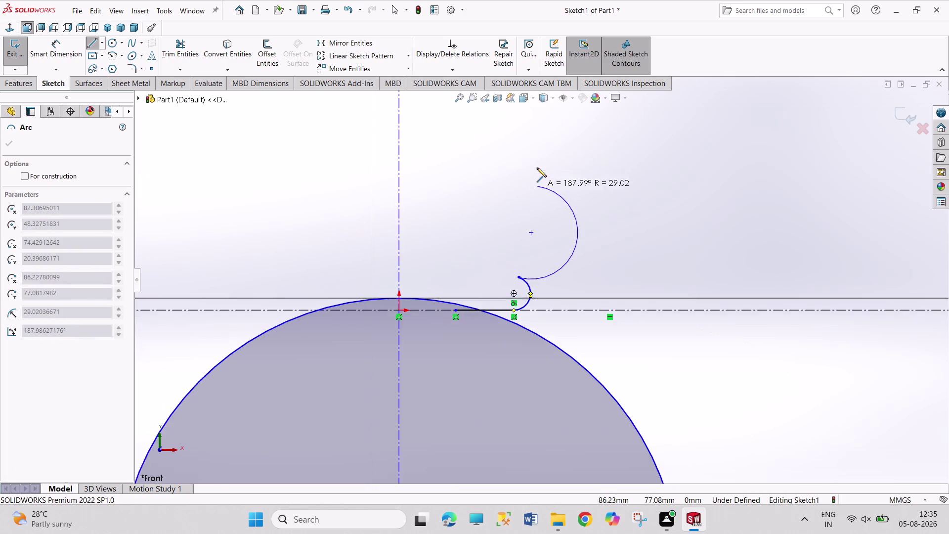
scroll(up, 3)
scroll(down, 3)
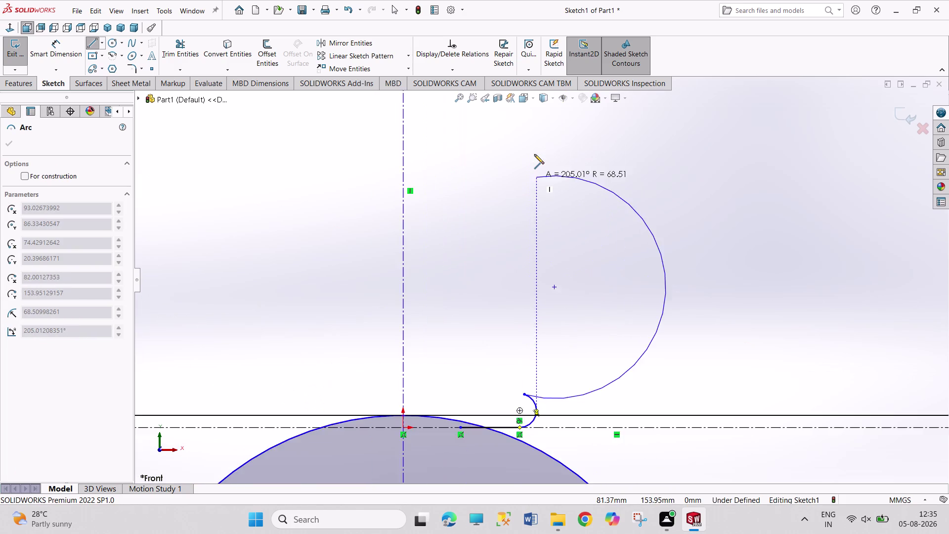
scroll(down, 3)
scroll(up, 3)
click(540, 122)
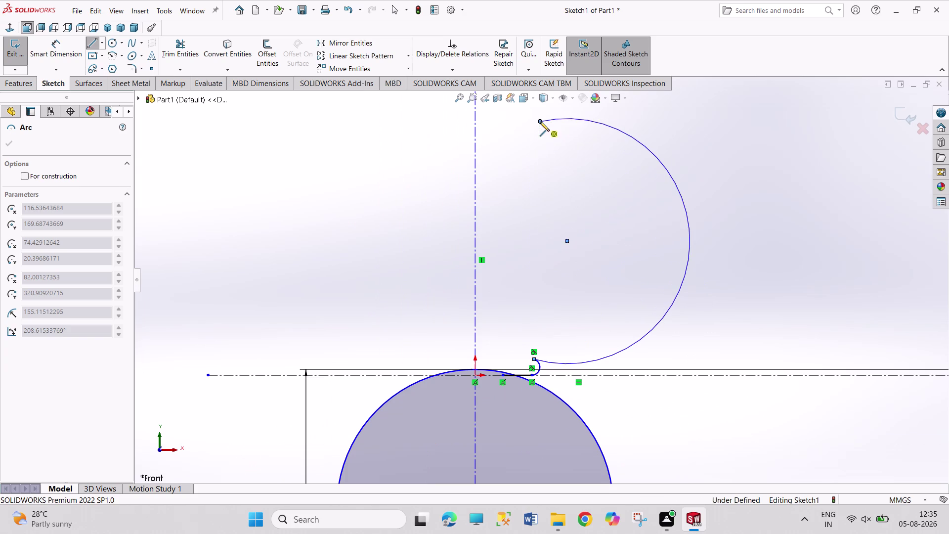
right_click(568, 216)
click(584, 225)
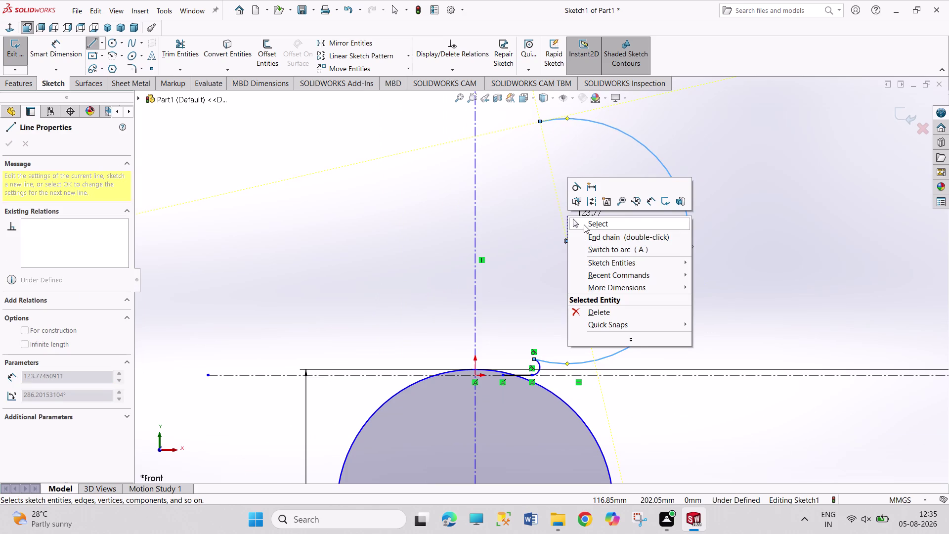
scroll(down, 3)
scroll(down, 3)
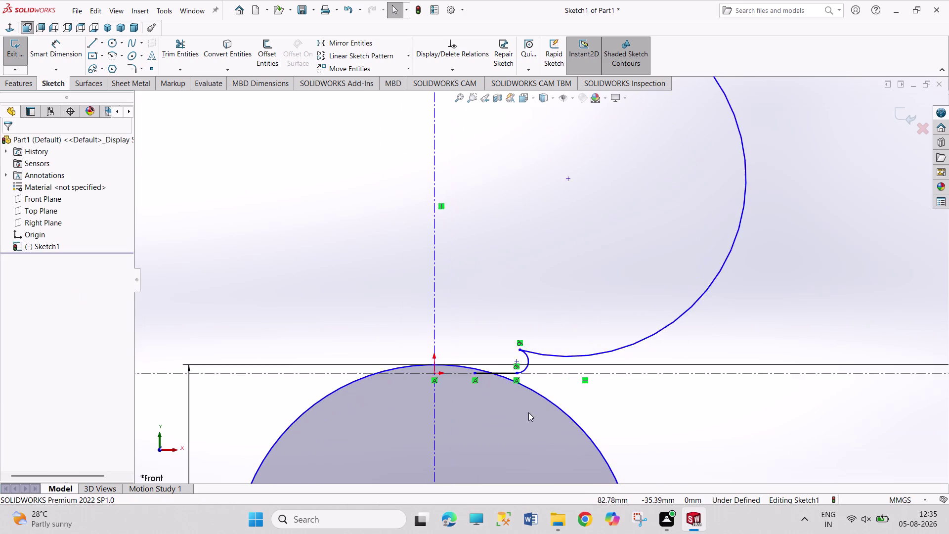
Dimension the spout tip's vertical construction line 54 mm from the centre axis.
scroll(down, 3)
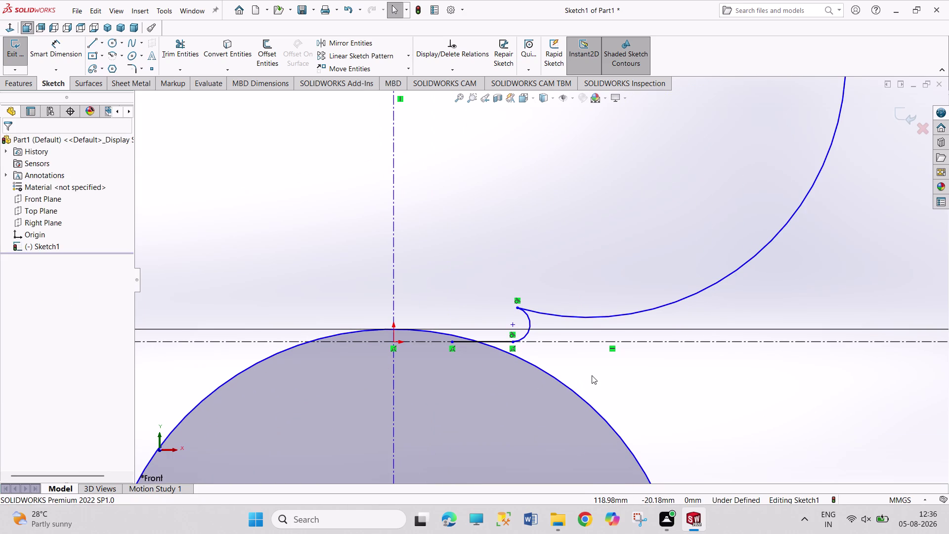
right_drag(592, 375, 589, 312)
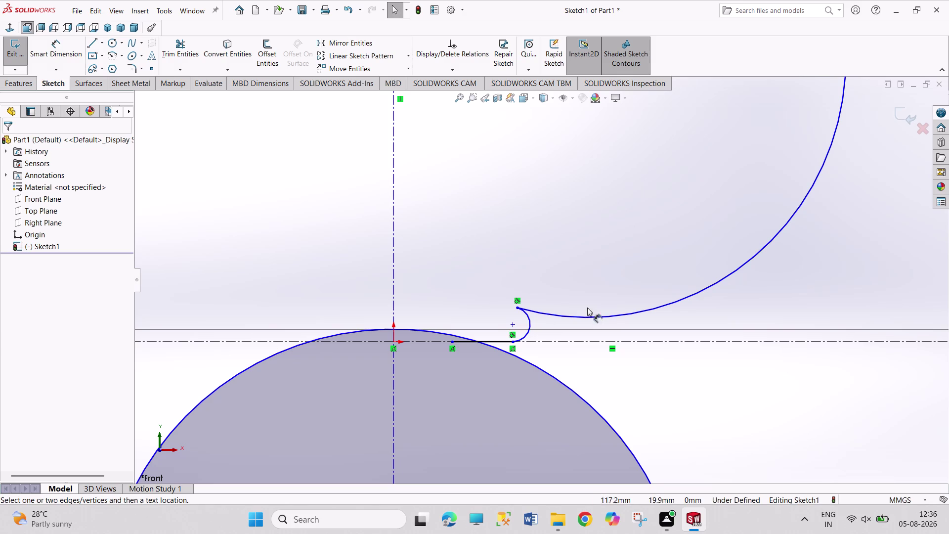
click(394, 293)
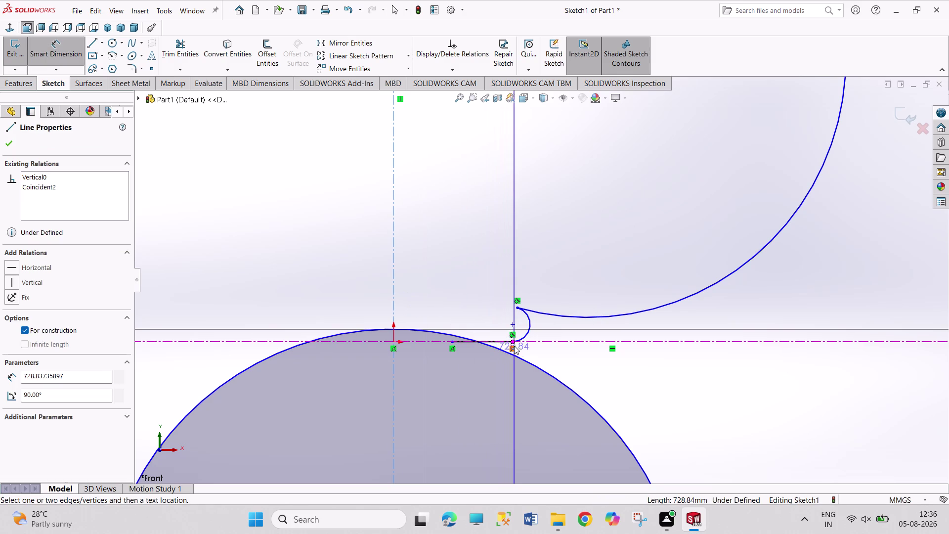
click(516, 342)
click(444, 280)
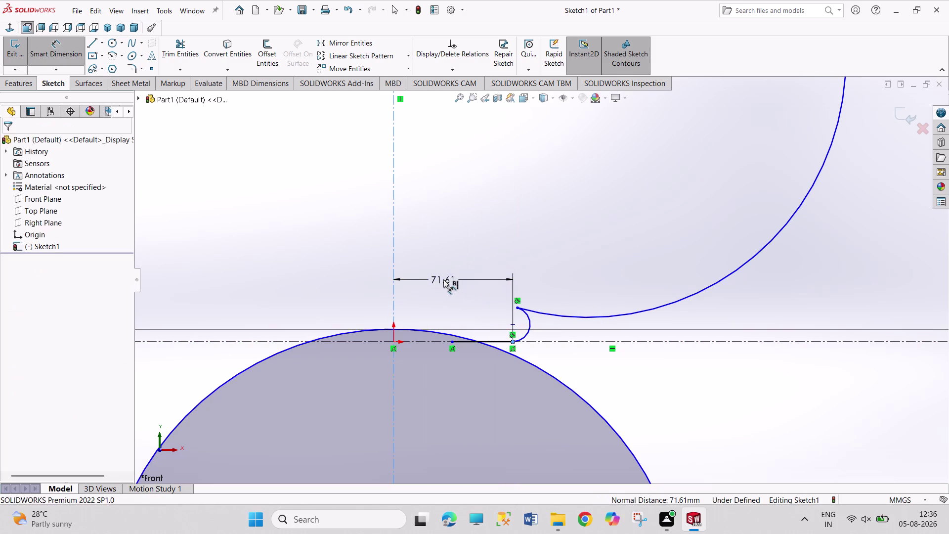
text(5)
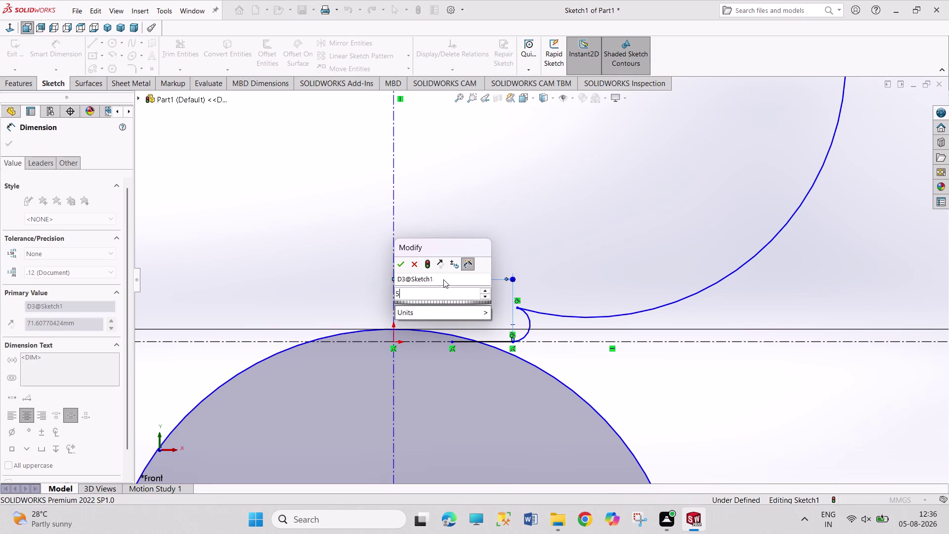
text(4)
key(Return)
right_click(545, 255)
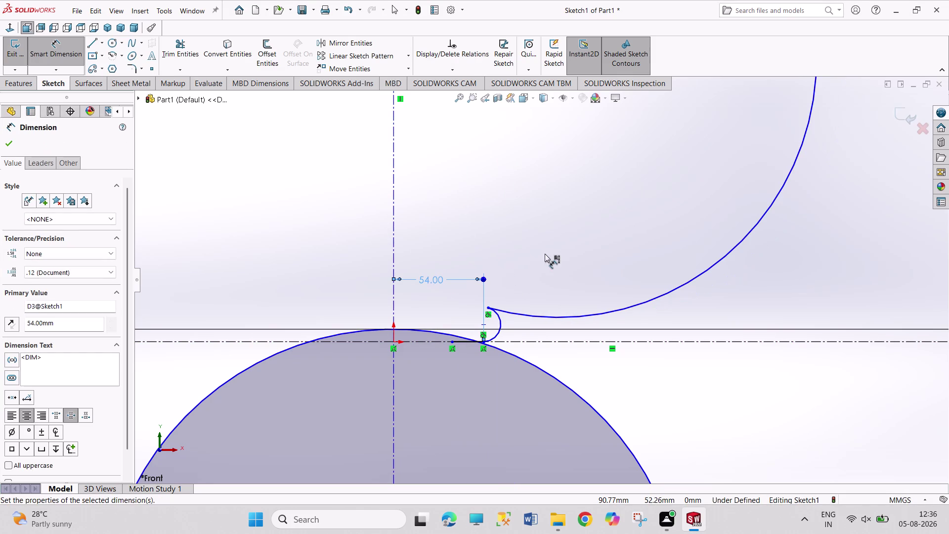
click(553, 283)
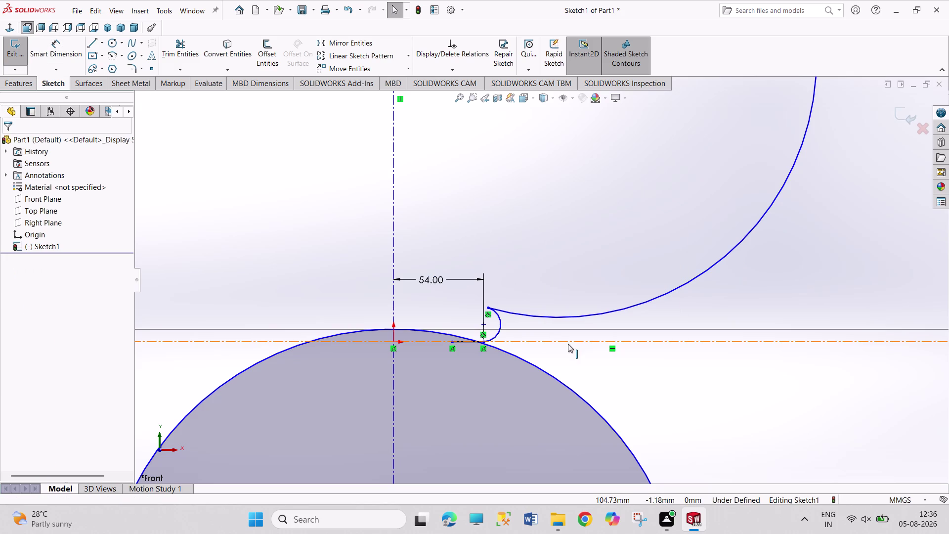
Move the 7.50 dimension out beside the spout and set Trim to closest.
scroll(down, 3)
scroll(up, 3)
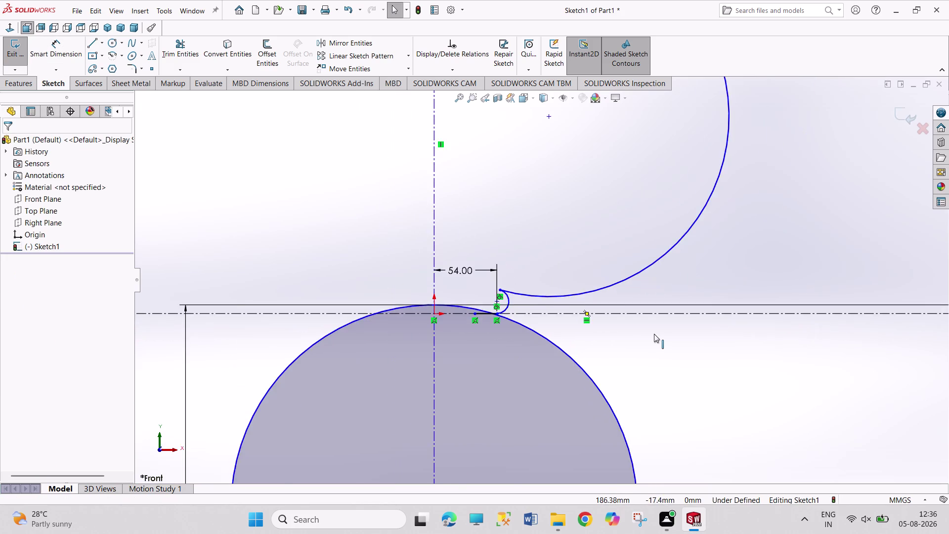
scroll(up, 3)
drag(845, 296, 752, 305)
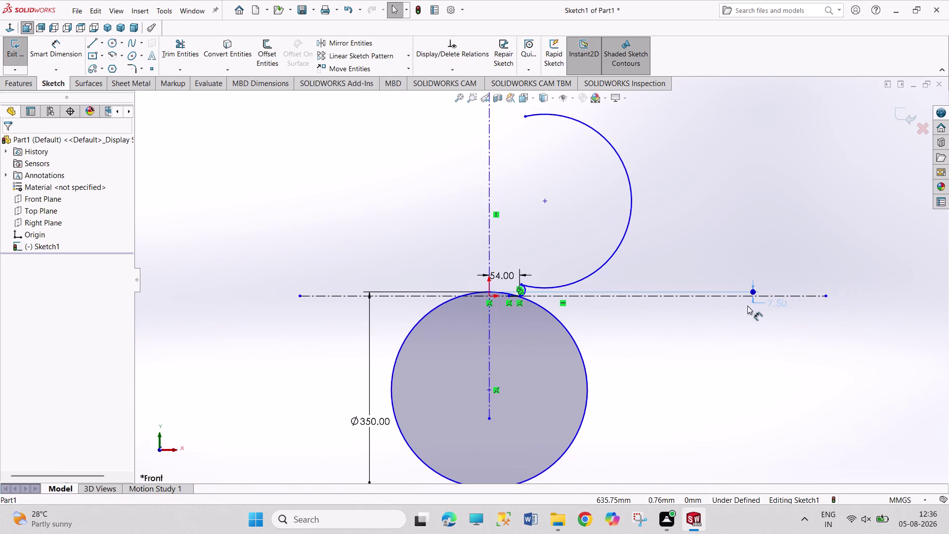
drag(752, 304, 628, 310)
click(632, 350)
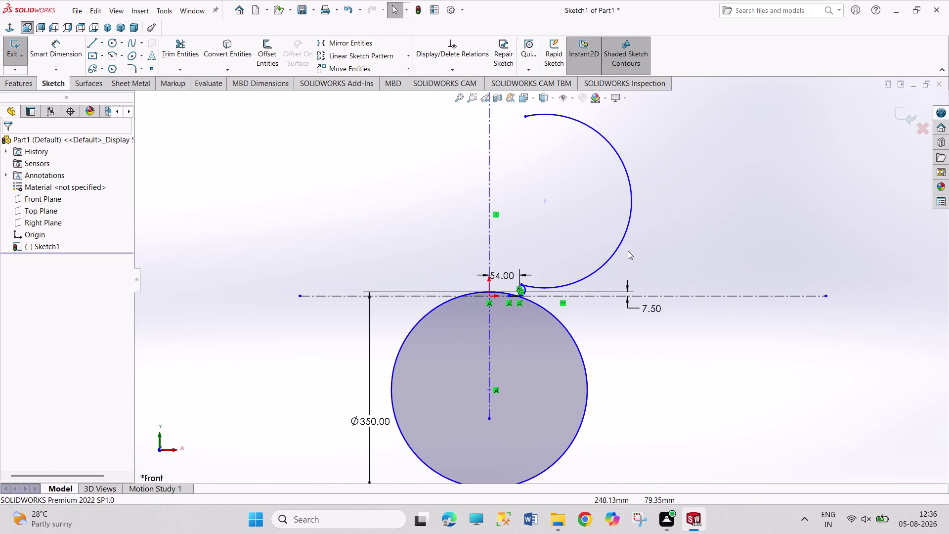
scroll(down, 3)
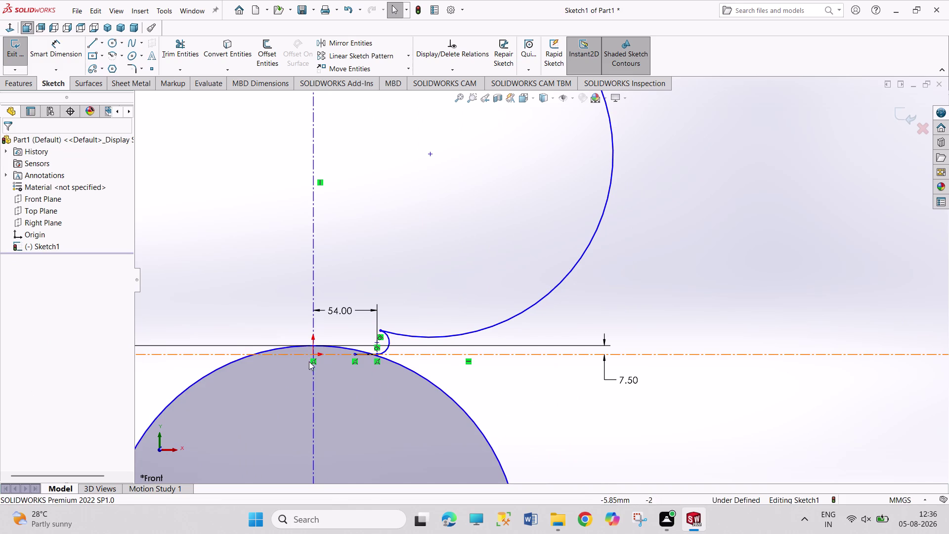
click(179, 48)
click(176, 399)
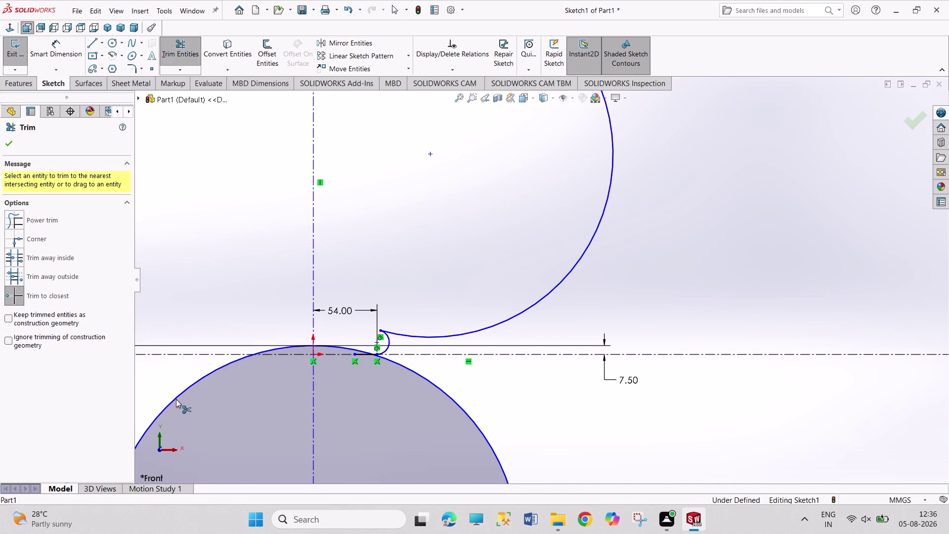
Trim the large jug circle and the short horizontal segment near the curl.
click(278, 348)
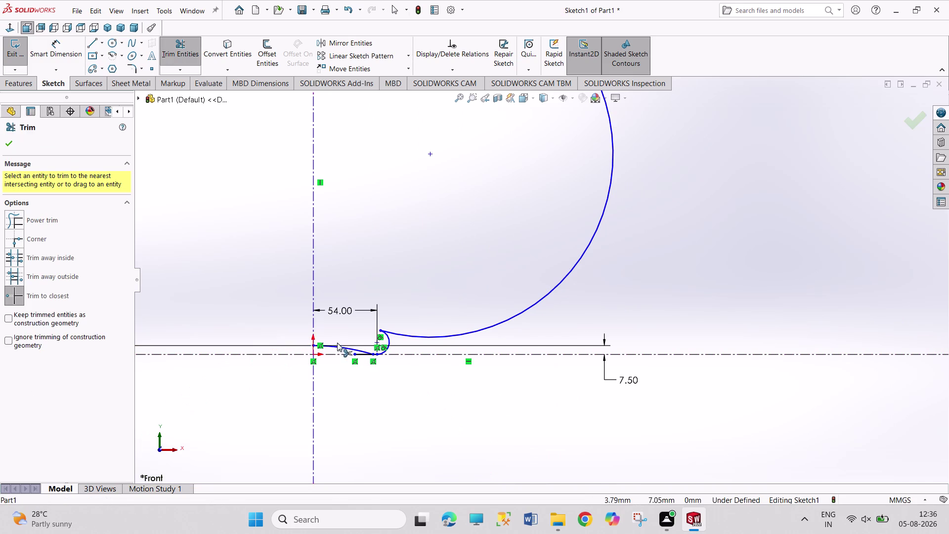
scroll(down, 3)
scroll(down, 3)
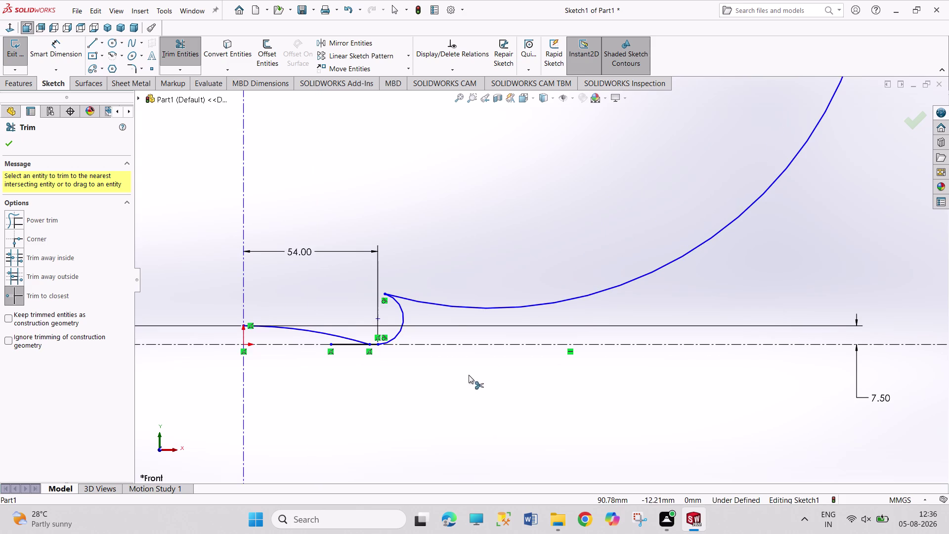
click(344, 343)
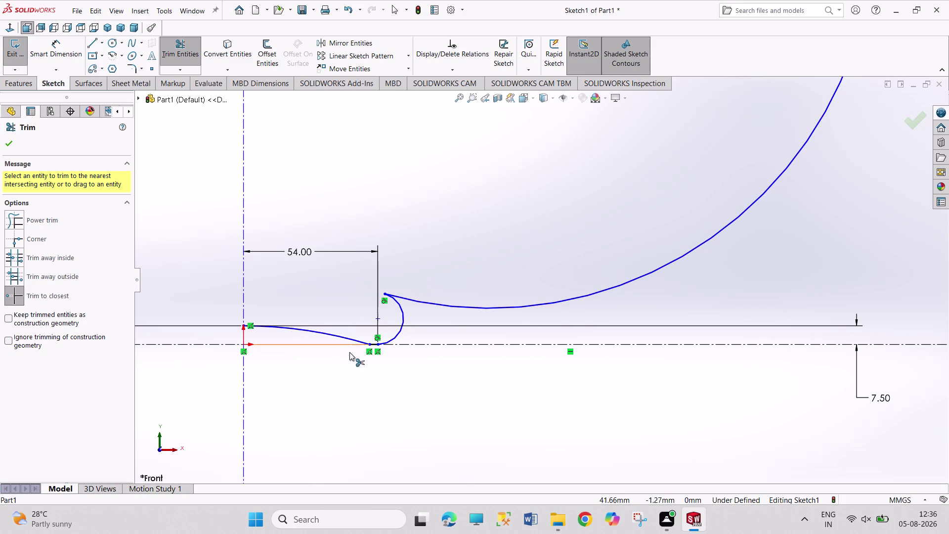
right_drag(429, 390, 420, 342)
scroll(down, 3)
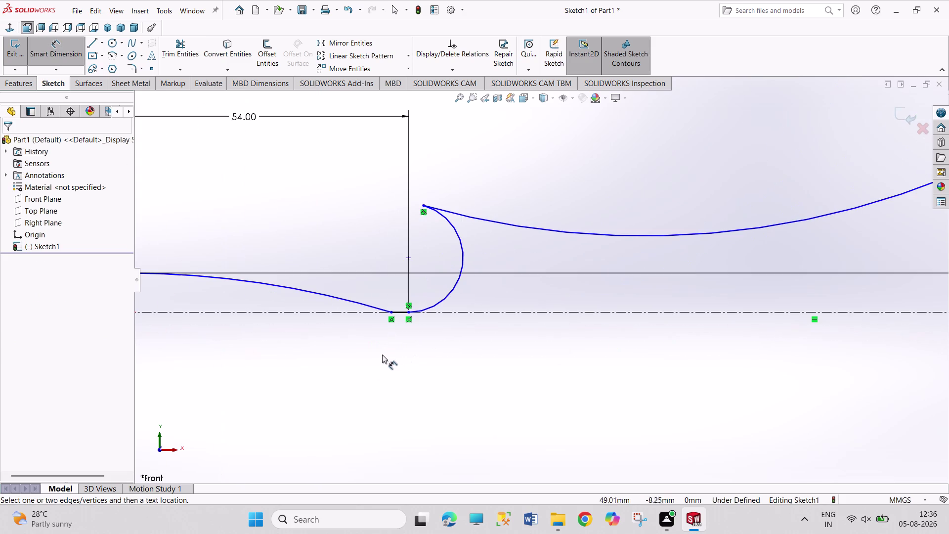
Add a driven 3.32 dimension between the two lower spout-tip endpoints.
click(391, 313)
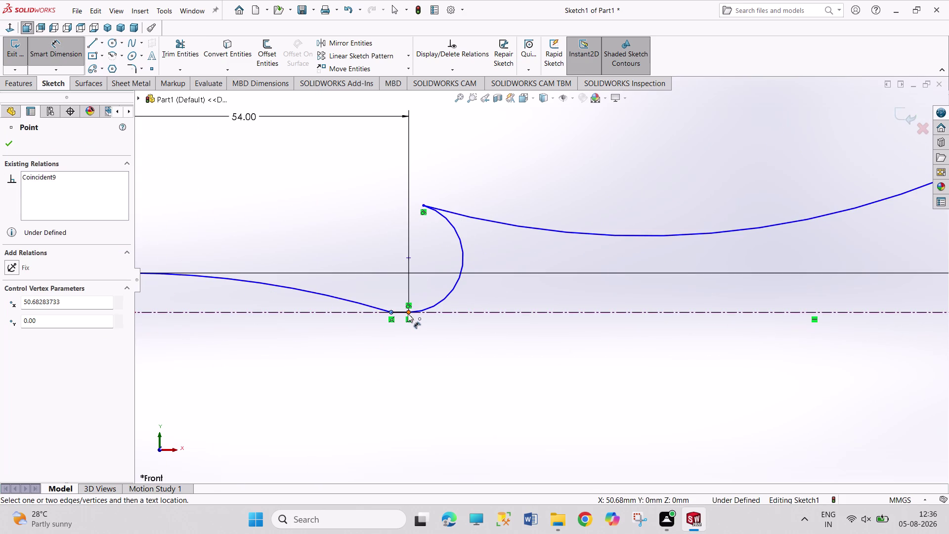
click(408, 314)
click(440, 362)
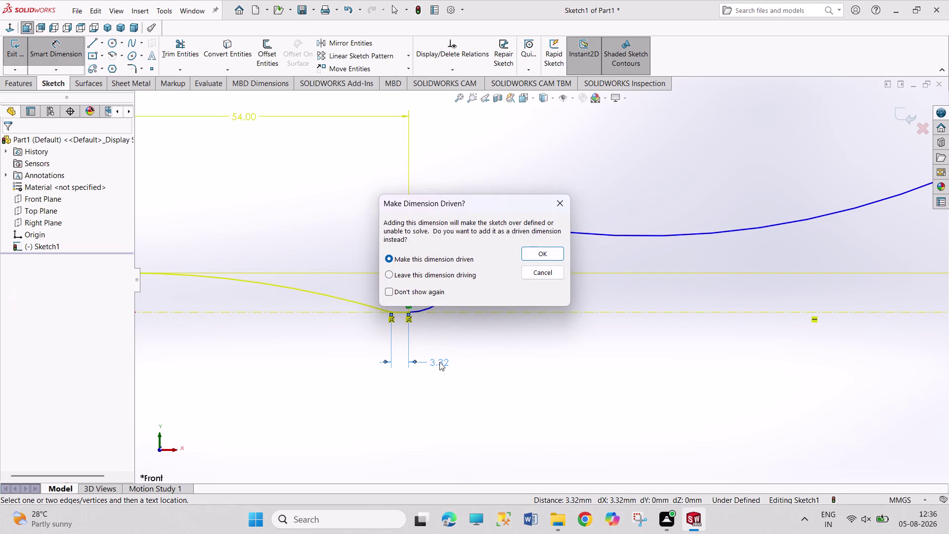
text(10)
key(Return)
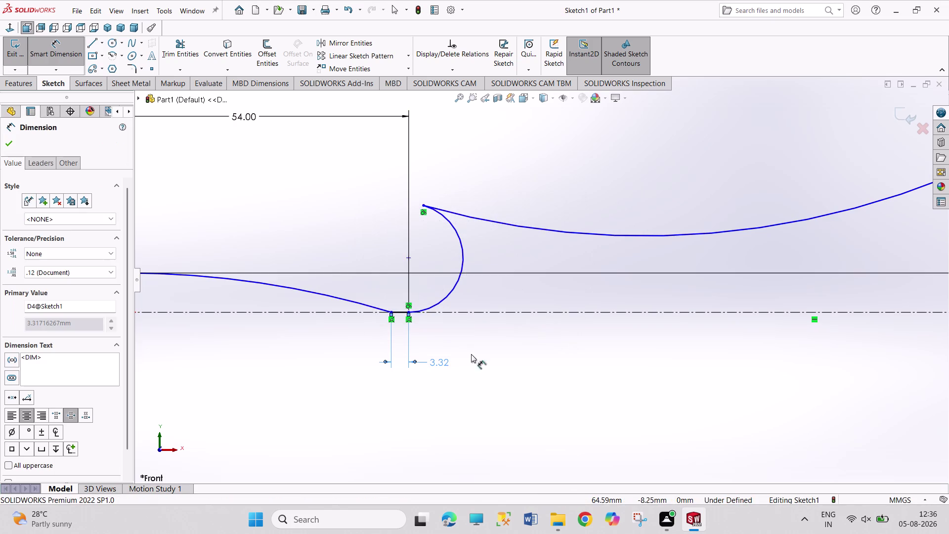
right_click(483, 351)
click(494, 386)
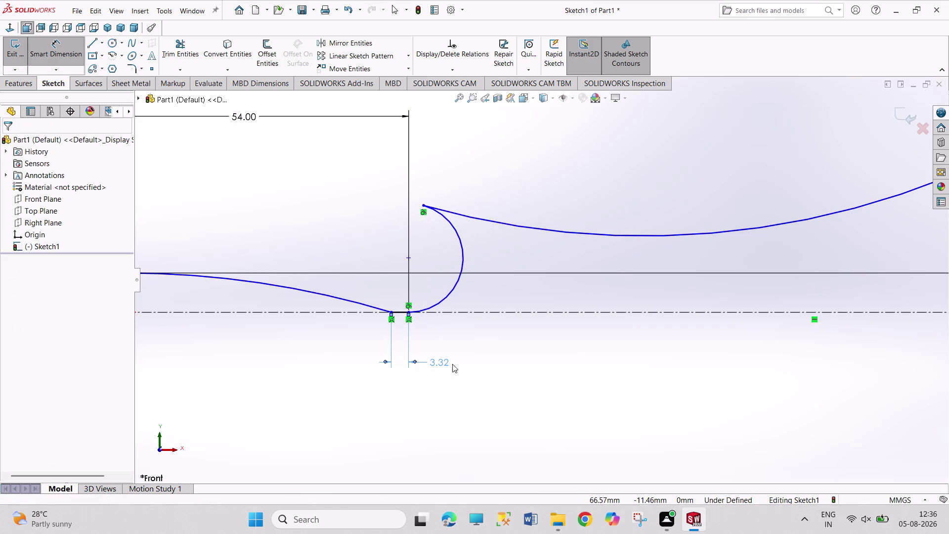
Delete the small curled arc at the spout tip.
scroll(up, 3)
scroll(up, 3)
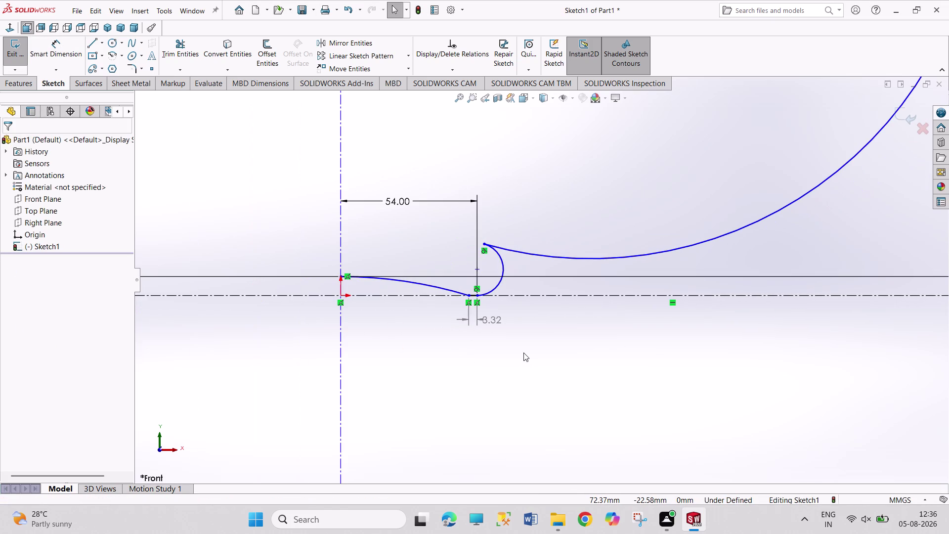
scroll(down, 3)
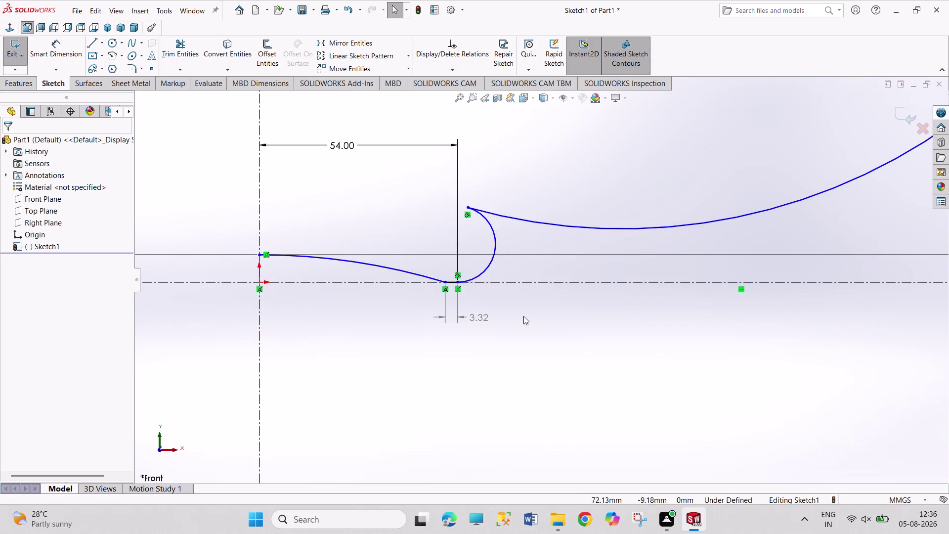
right_click(492, 260)
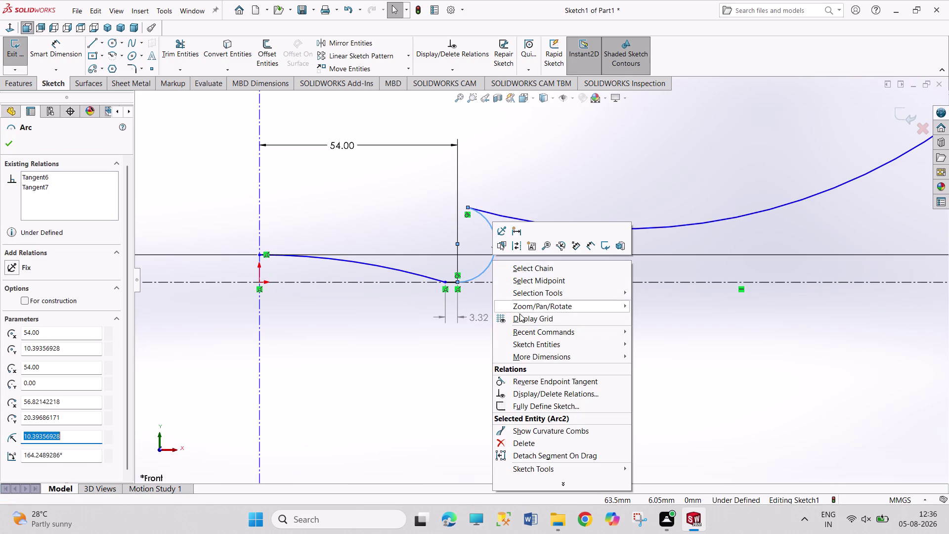
click(543, 440)
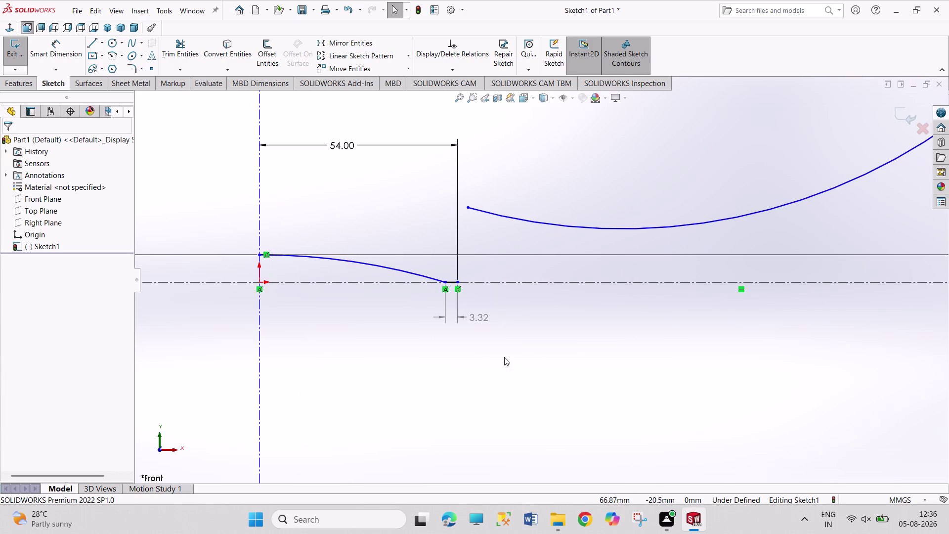
scroll(down, 3)
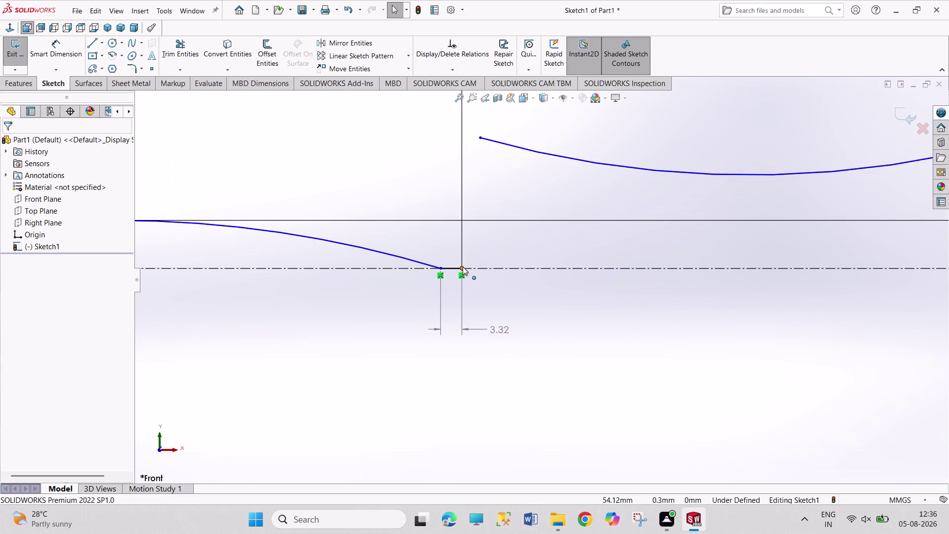
scroll(up, 3)
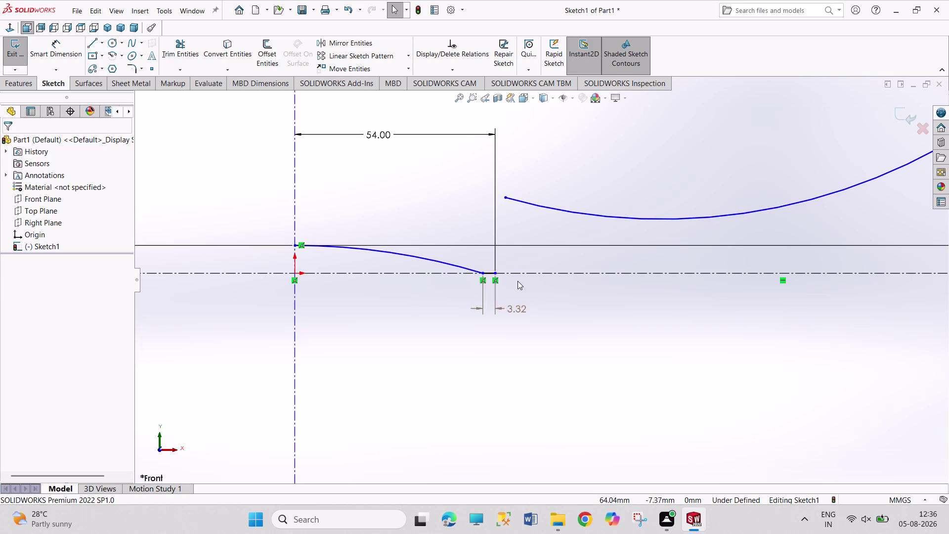
Delete the 54.00 dimension and cancel an over-defining horizontal dimension at the spline end.
right_click(377, 135)
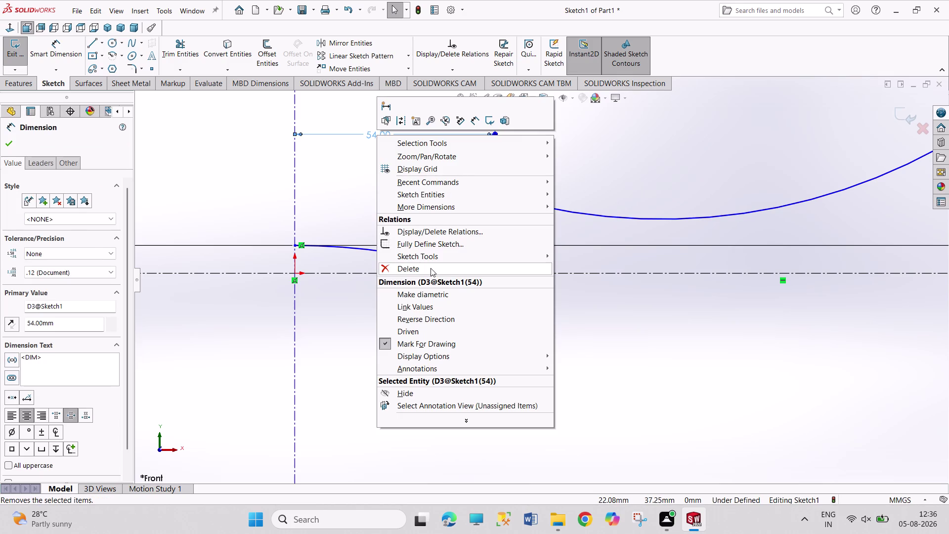
click(431, 267)
right_drag(450, 370, 414, 232)
click(483, 272)
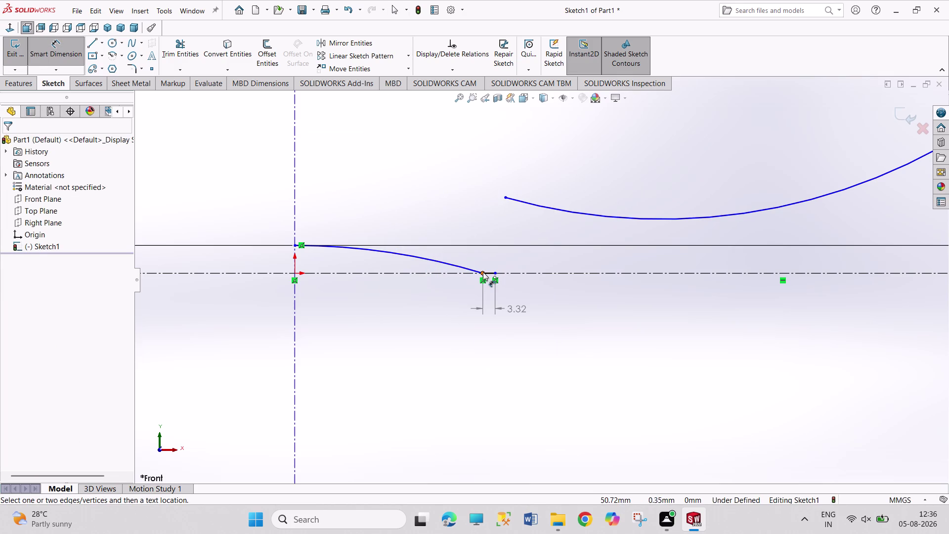
click(296, 243)
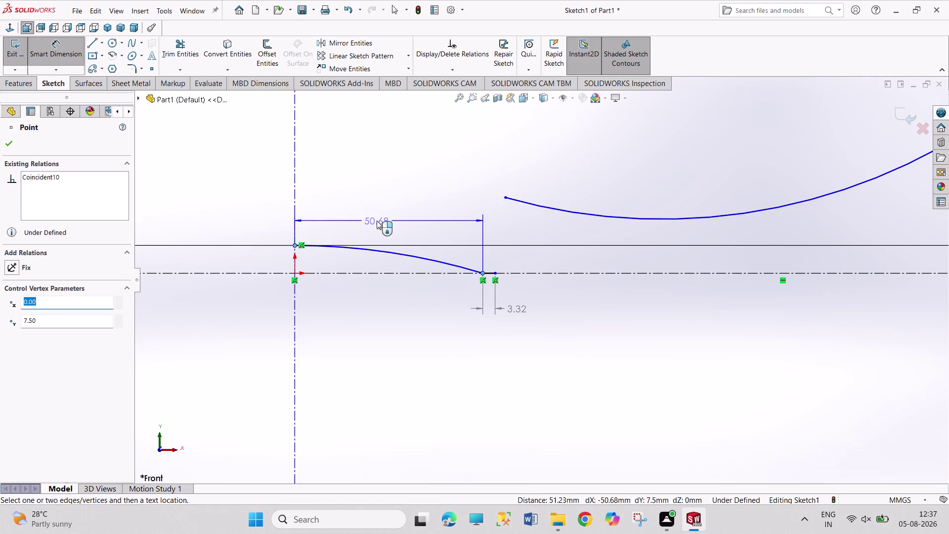
click(377, 220)
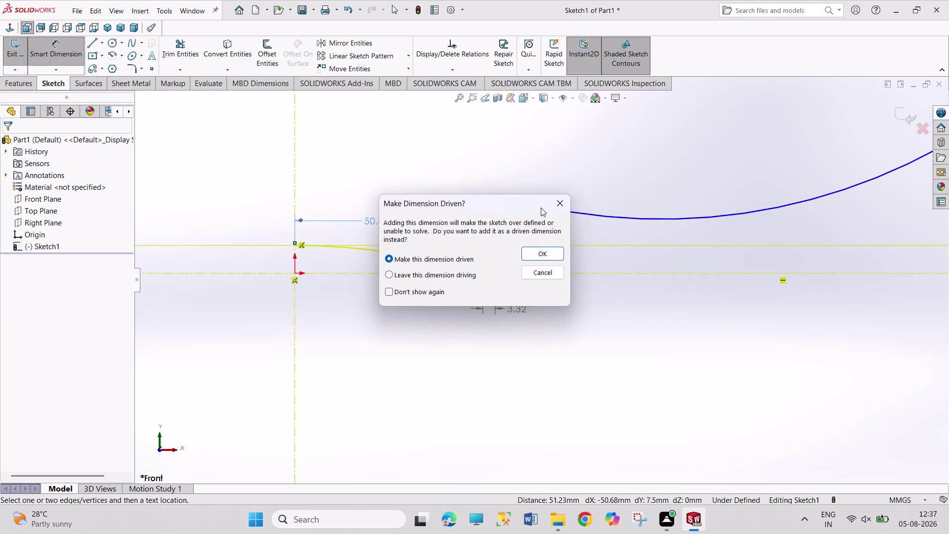
click(556, 205)
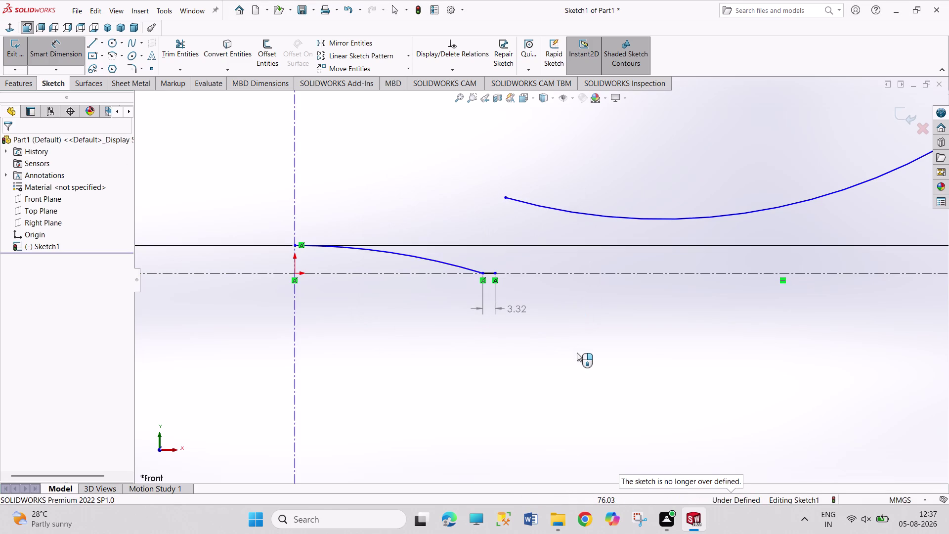
right_click(577, 353)
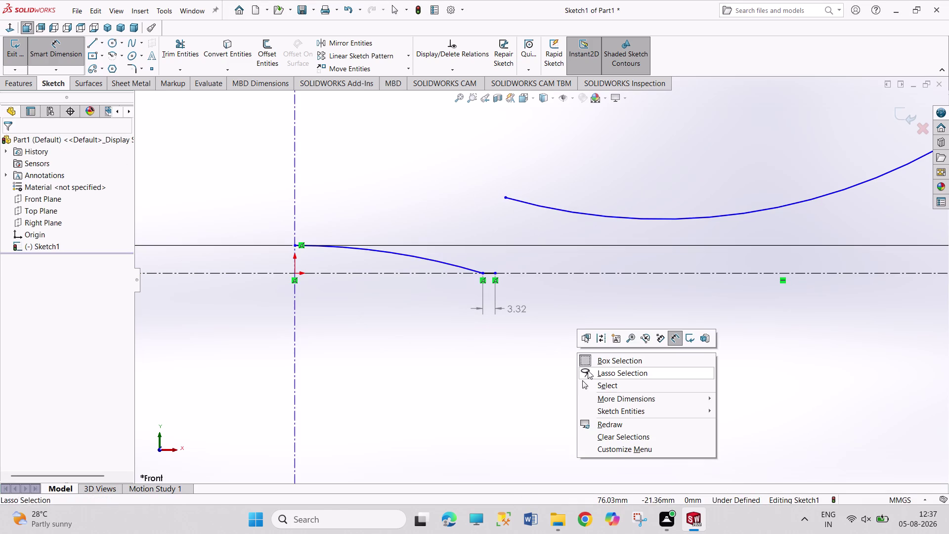
click(590, 385)
Make the 3.32 dimension driving and set the flat line's length to 10 mm.
right_click(516, 310)
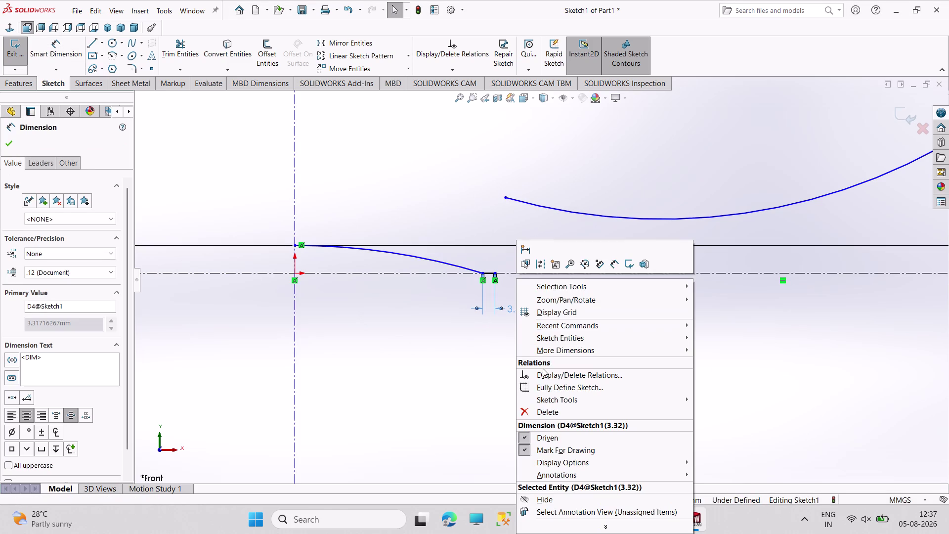
click(544, 409)
right_drag(543, 377, 523, 269)
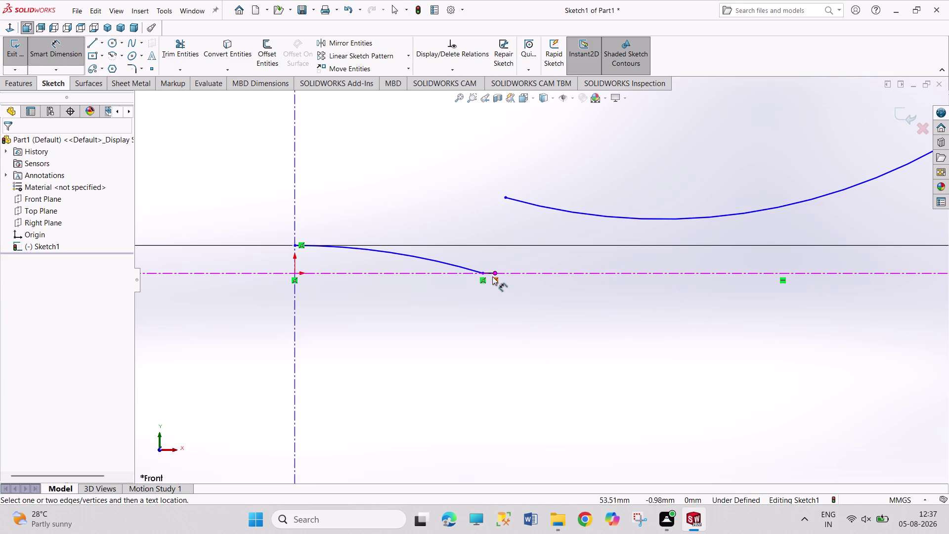
click(491, 273)
click(532, 322)
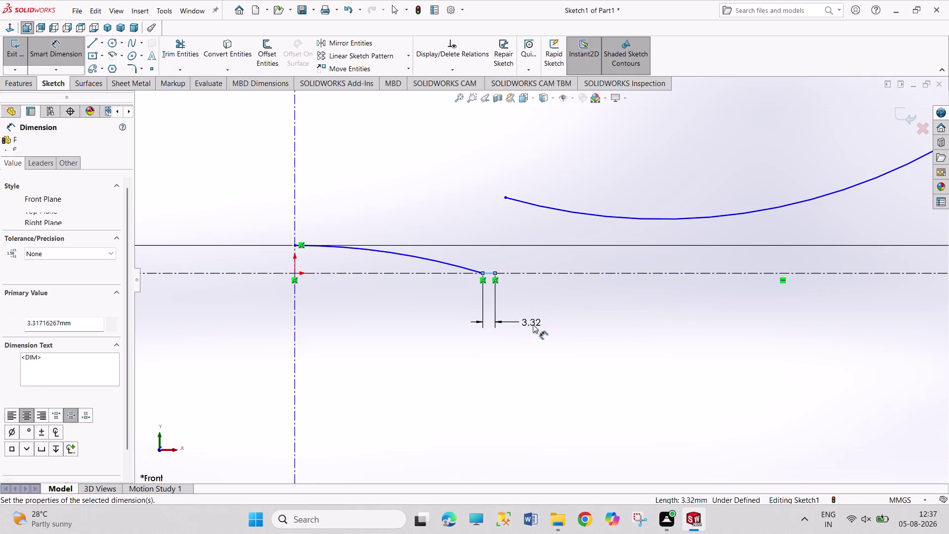
text(10)
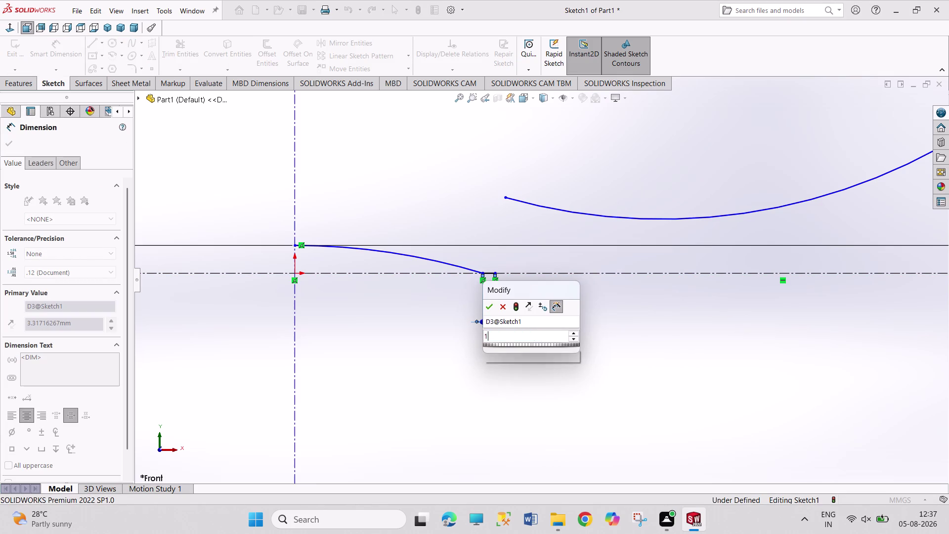
key(Return)
right_click(574, 354)
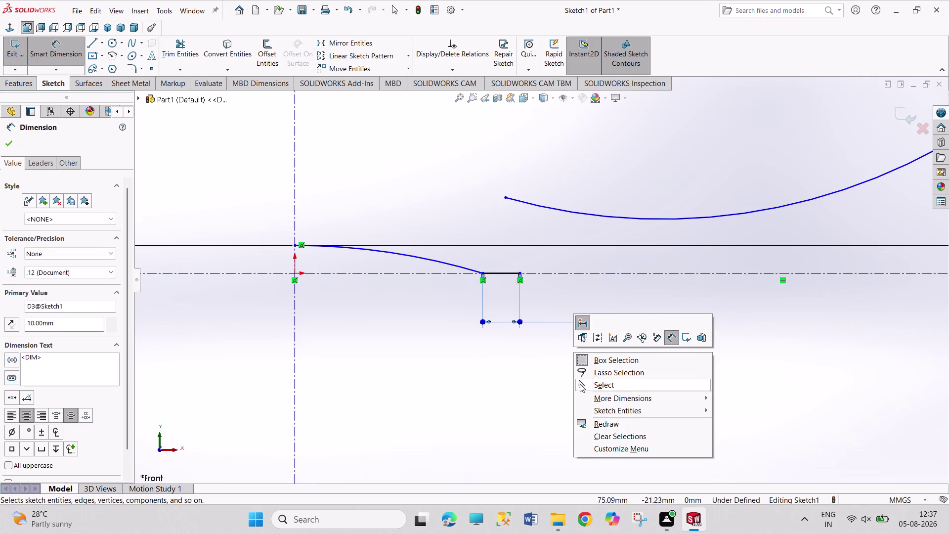
Try a horizontal dimension between the spline's endpoints and cancel it as over-defining.
click(580, 382)
right_drag(464, 414, 404, 294)
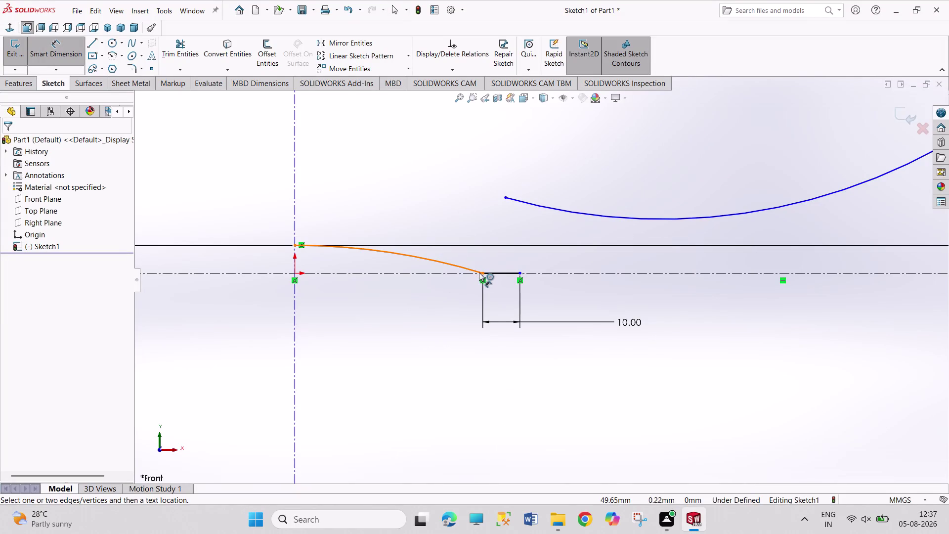
click(482, 273)
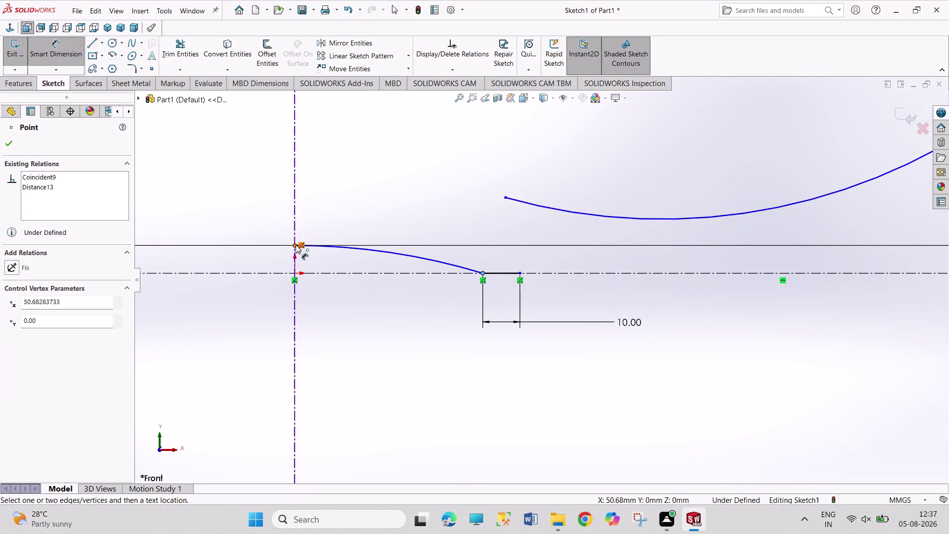
click(295, 244)
click(350, 218)
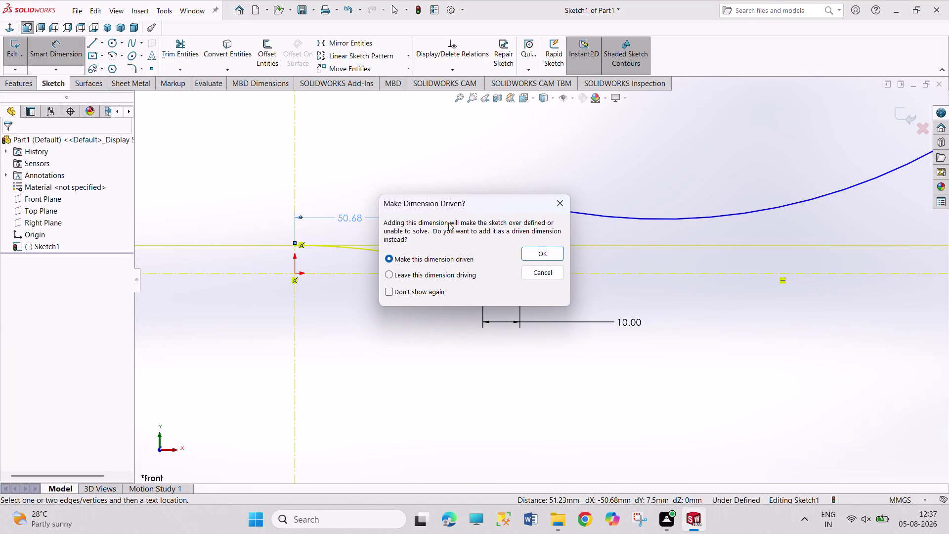
click(556, 205)
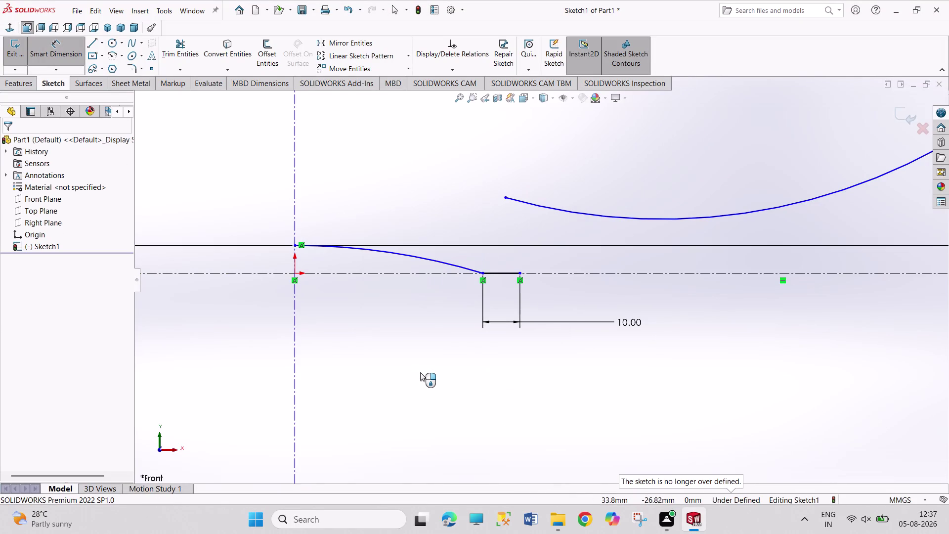
Zoom out and delete the 7.50 vertical dimension.
scroll(down, 3)
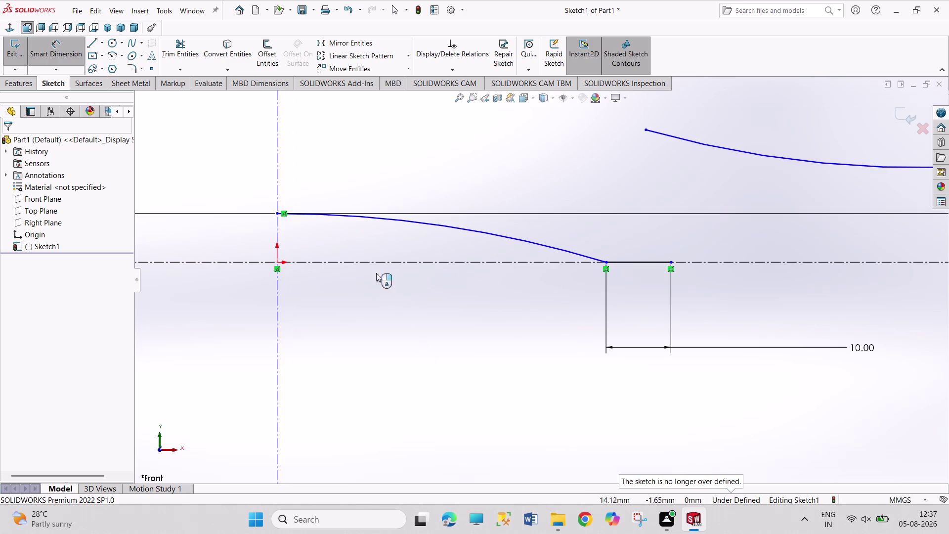
scroll(up, 3)
scroll(up, 3)
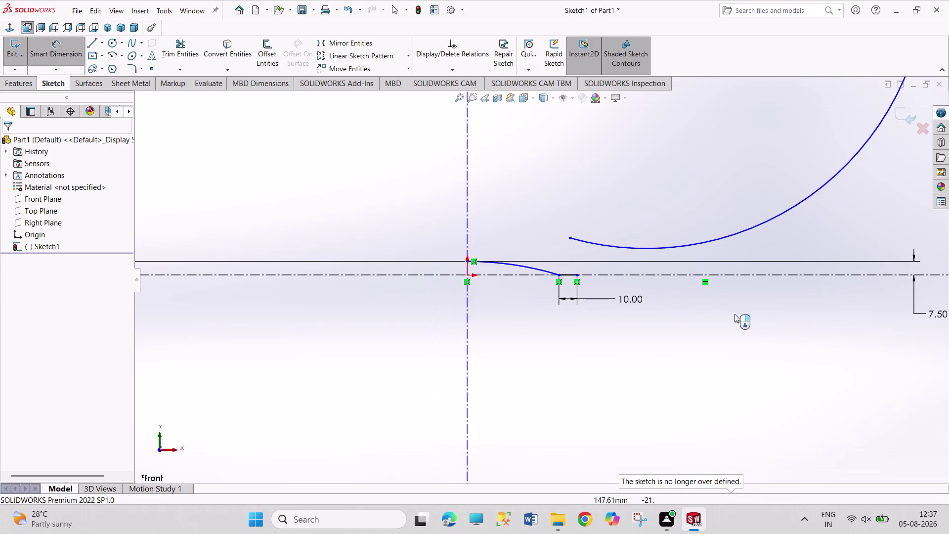
scroll(up, 3)
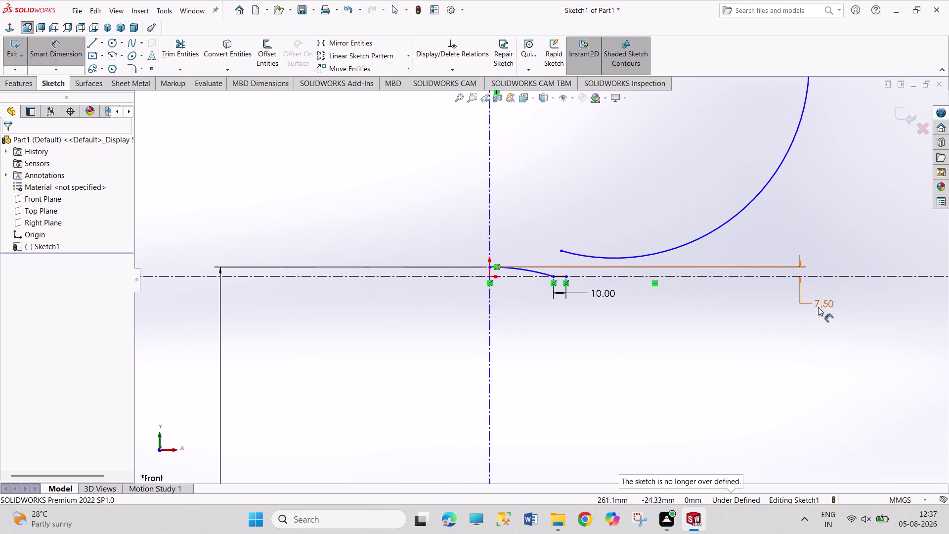
right_click(818, 306)
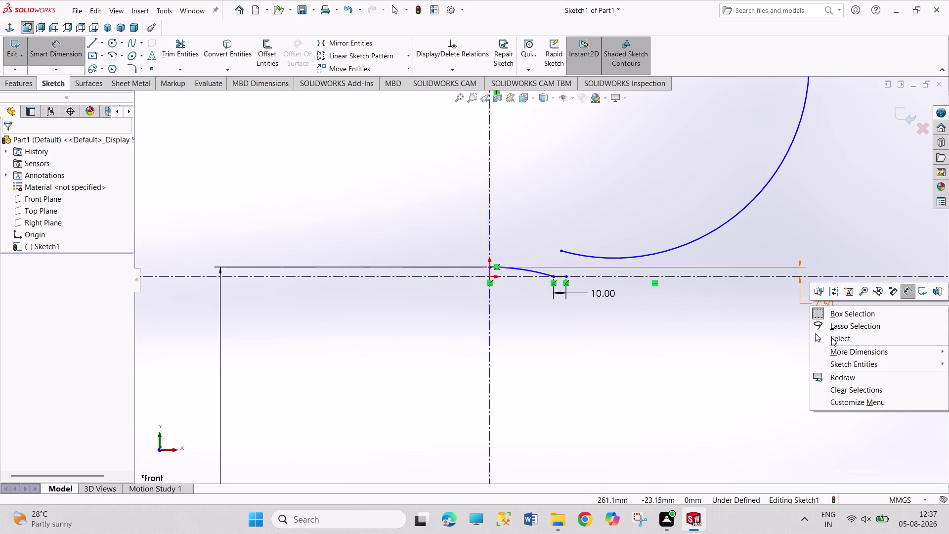
click(832, 337)
right_click(825, 305)
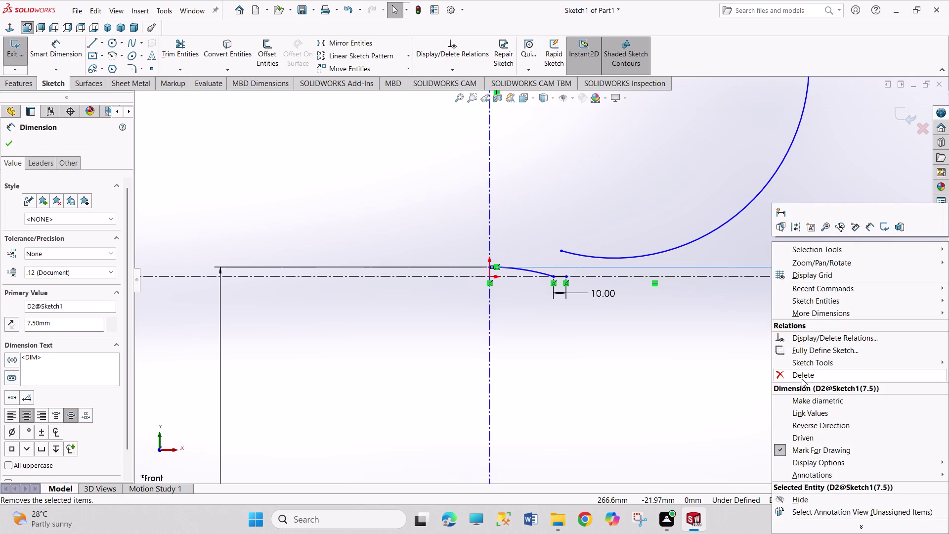
click(802, 379)
right_drag(581, 389, 568, 283)
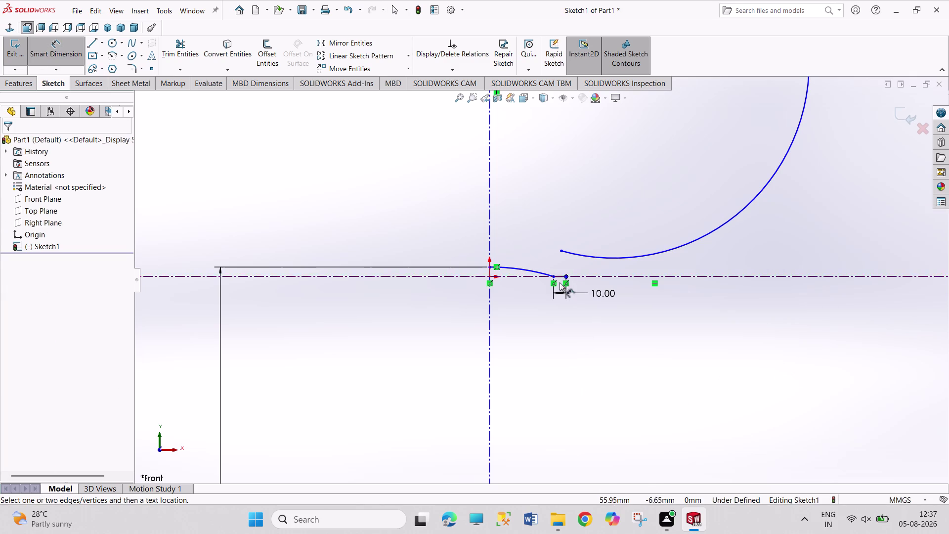
scroll(down, 3)
scroll(up, 3)
scroll(up, 3)
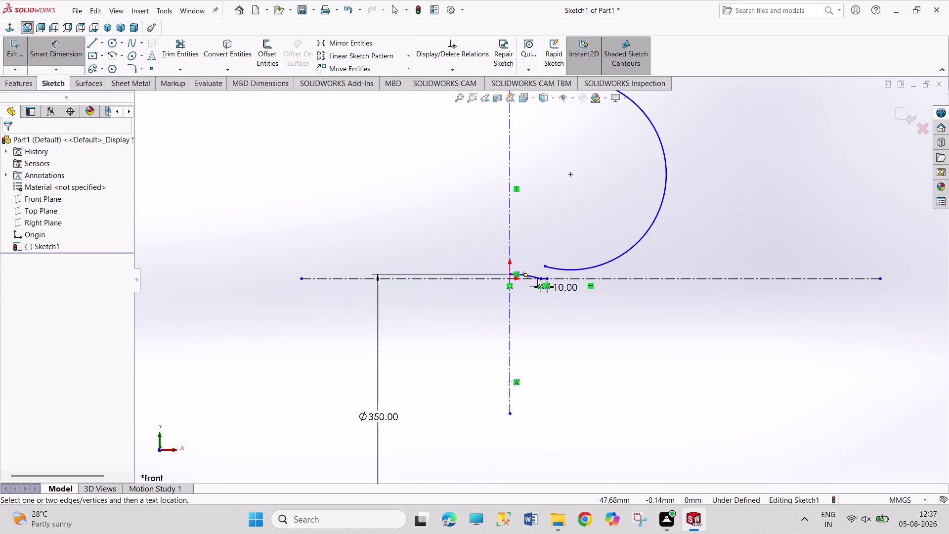
Add a 54 mm horizontal dimension from the spline's lower end to the centre axis.
scroll(up, 3)
scroll(down, 3)
scroll(down, 3)
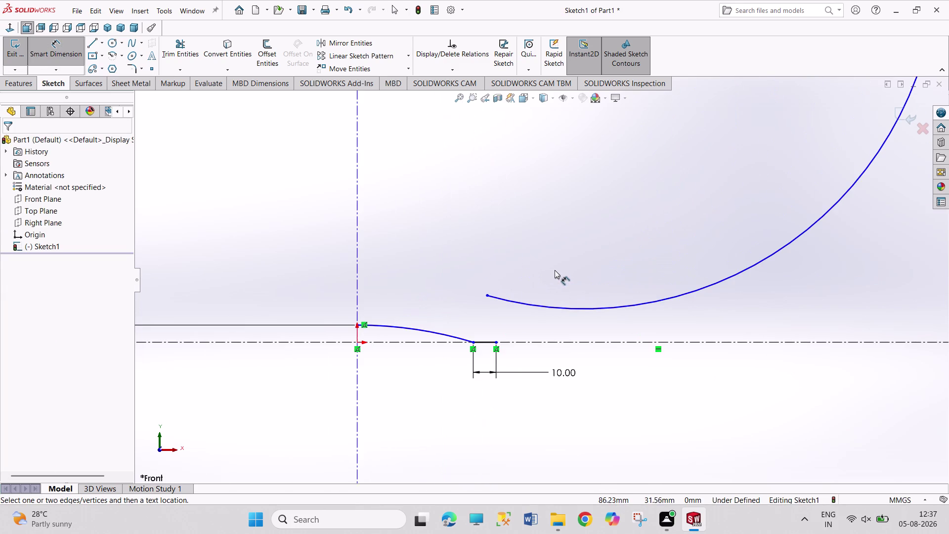
click(473, 342)
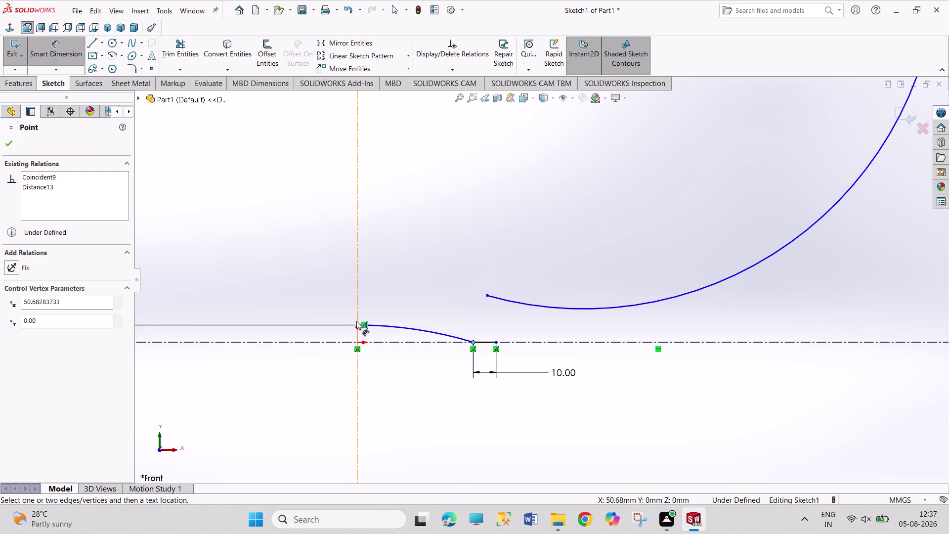
click(357, 324)
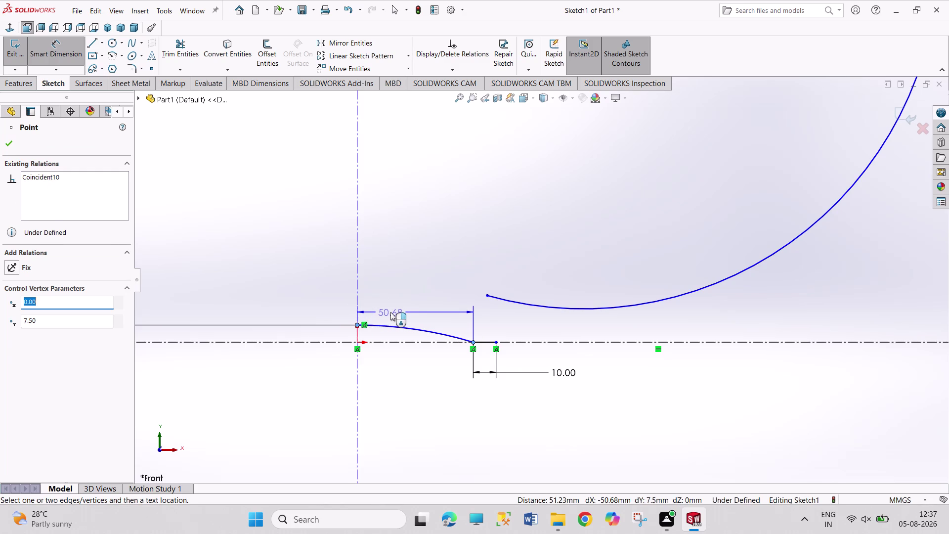
click(390, 312)
text(54)
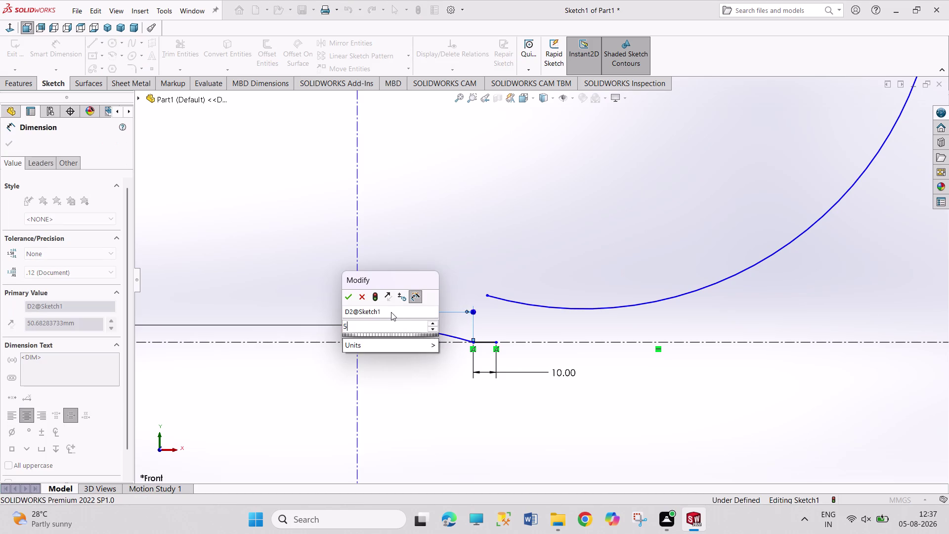
key(Return)
right_click(457, 246)
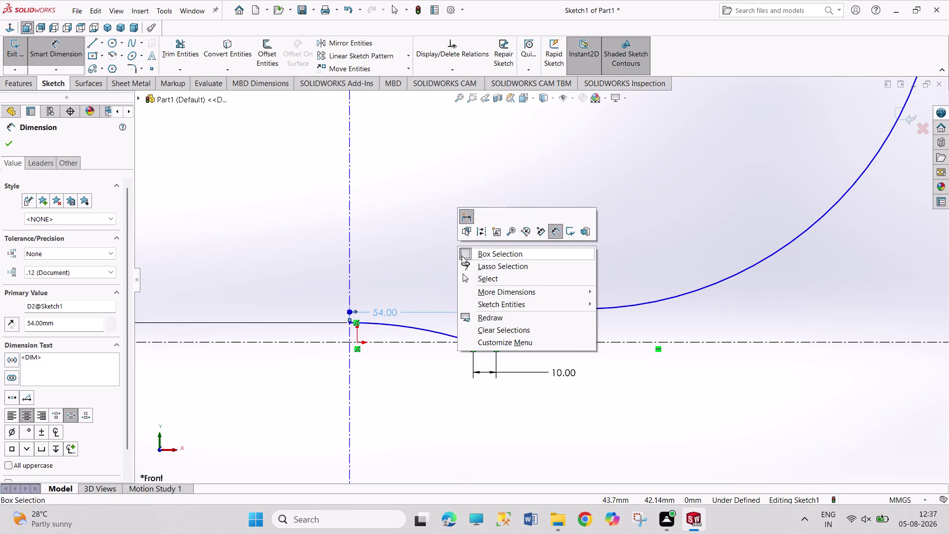
click(475, 277)
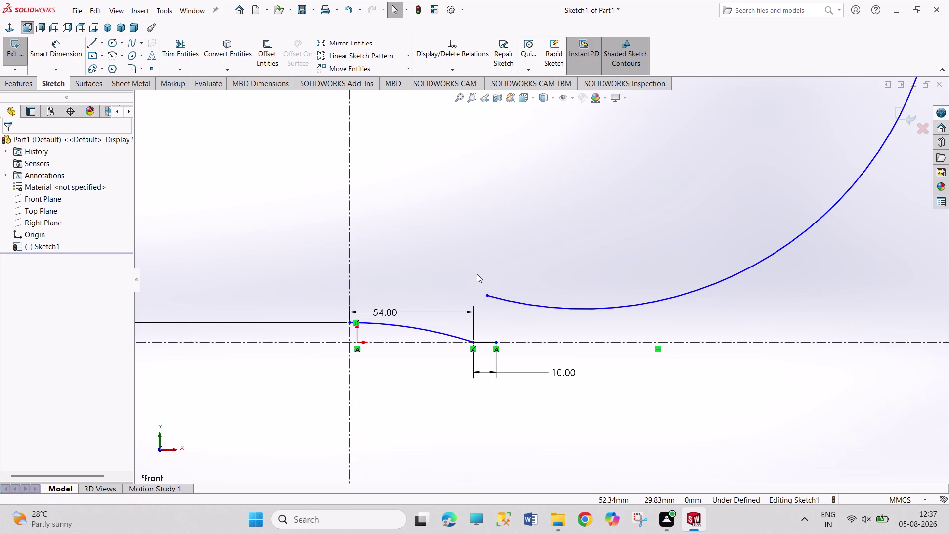
Try a vertical dimension at the spline start, cancel it, and select the vertical centreline.
right_drag(477, 274, 476, 204)
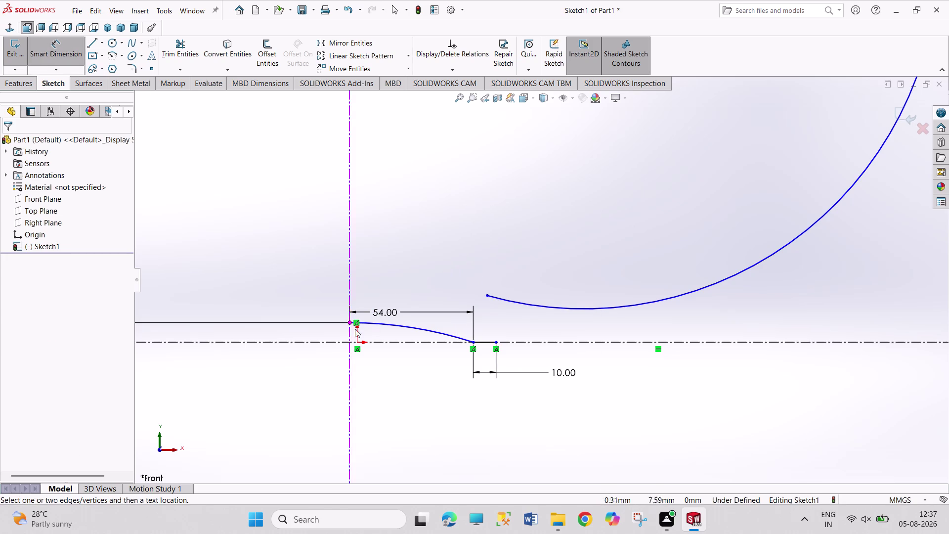
click(349, 321)
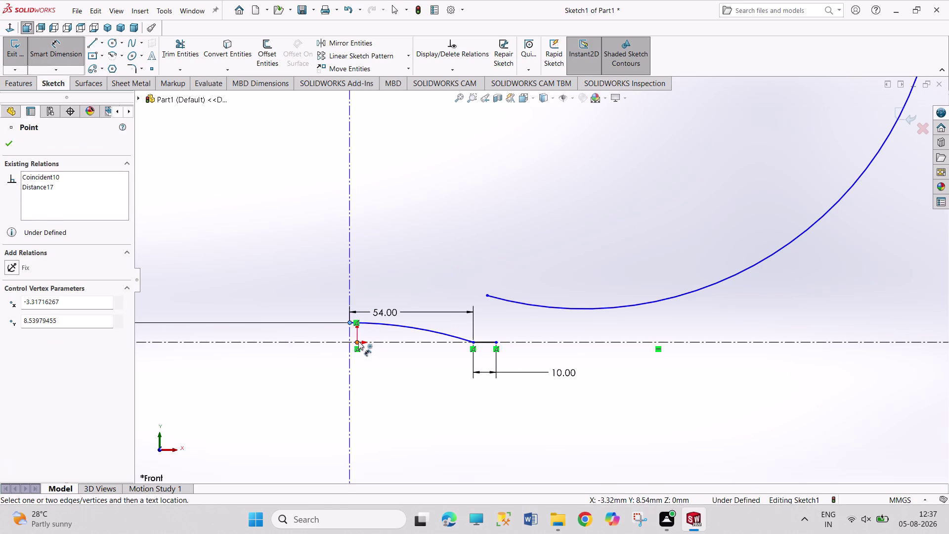
drag(358, 341, 352, 340)
click(321, 335)
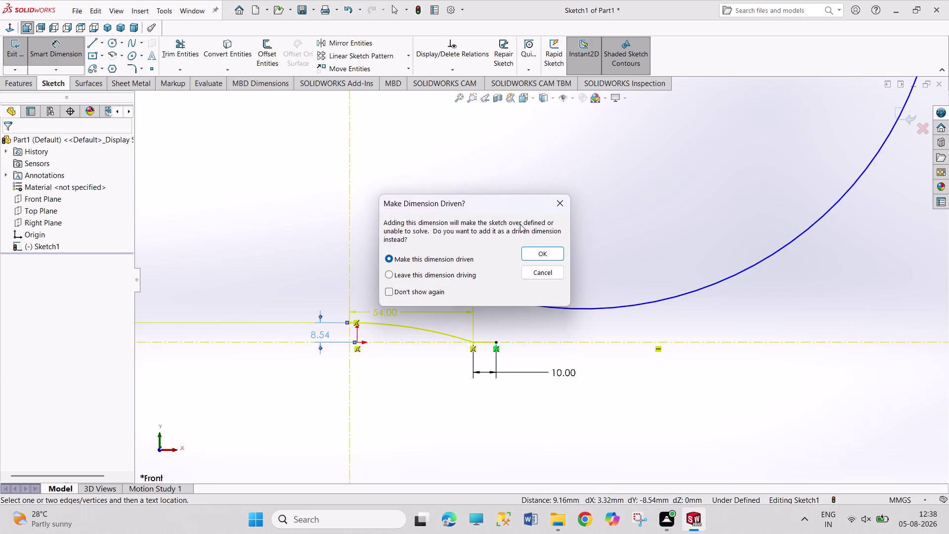
click(556, 199)
click(490, 176)
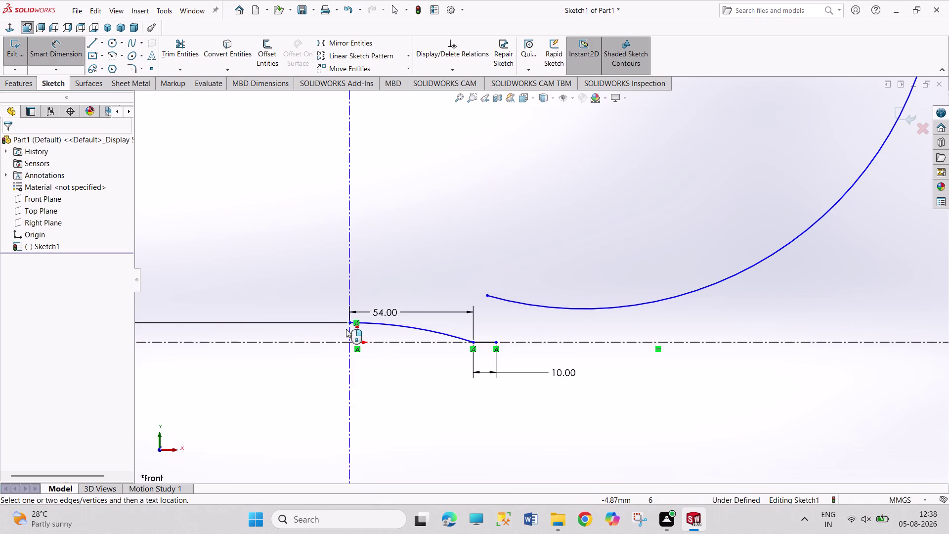
right_click(421, 210)
click(438, 242)
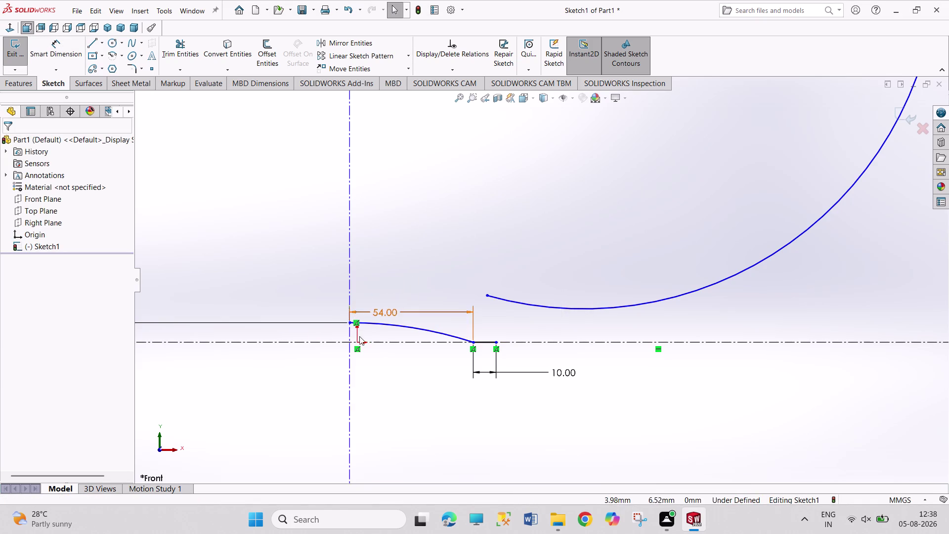
click(350, 355)
Make the vertical centreline coincident with the origin.
click(357, 340)
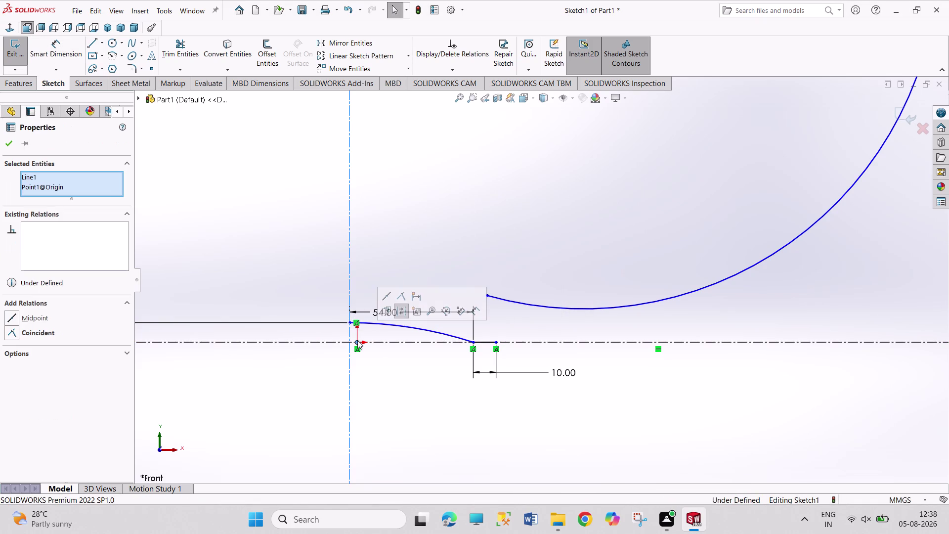
click(36, 333)
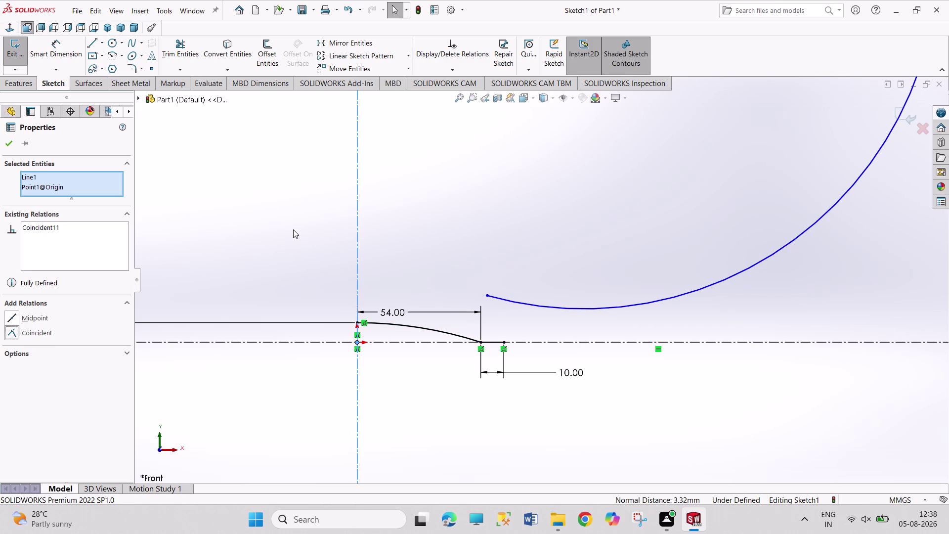
click(294, 224)
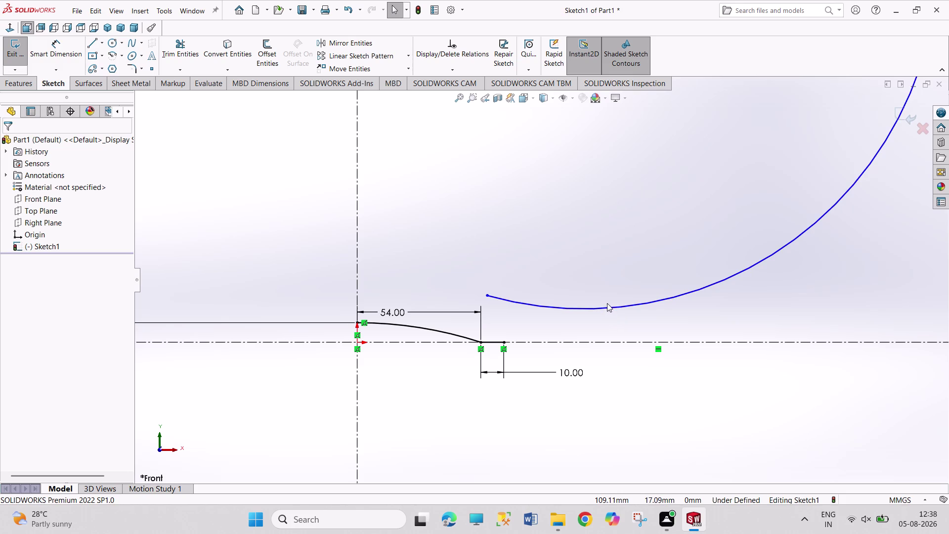
Delete the large blue curve, leaving the sketch fully defined.
scroll(down, 3)
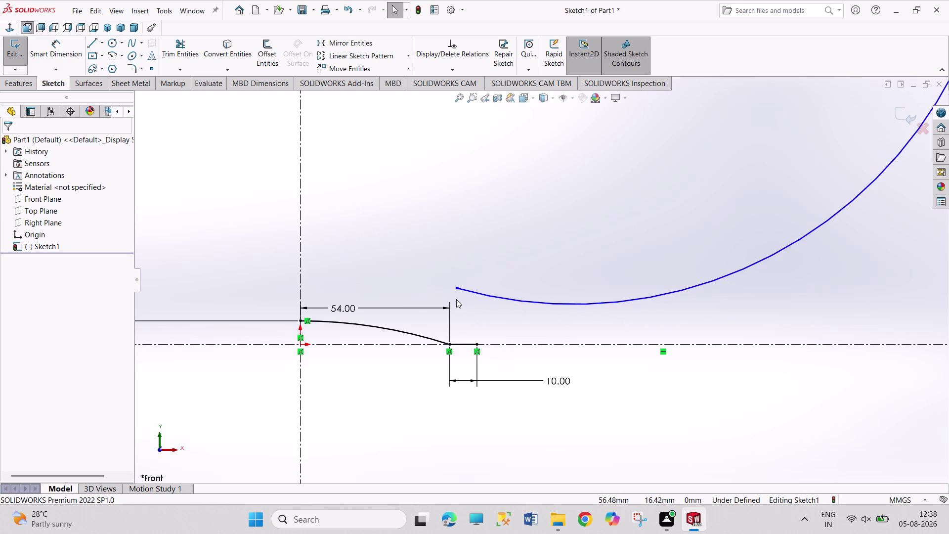
click(456, 289)
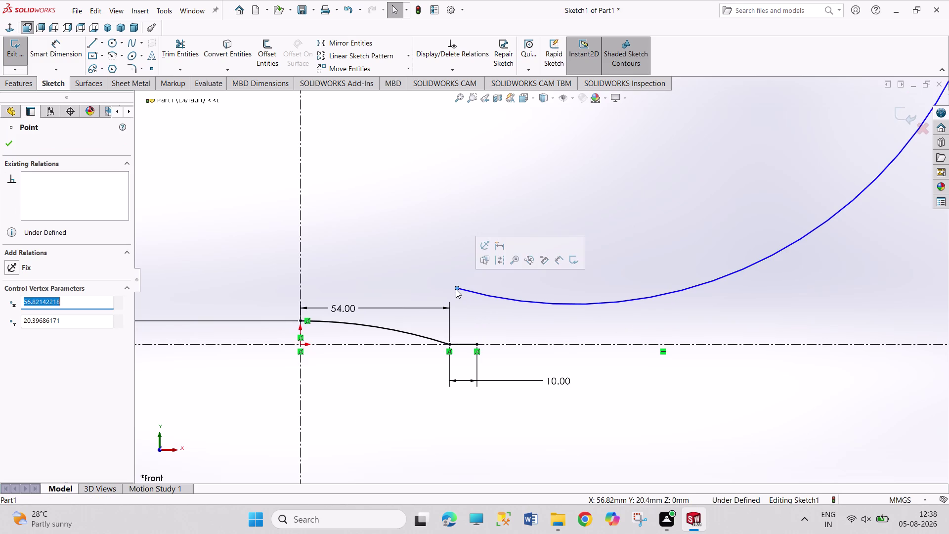
scroll(up, 3)
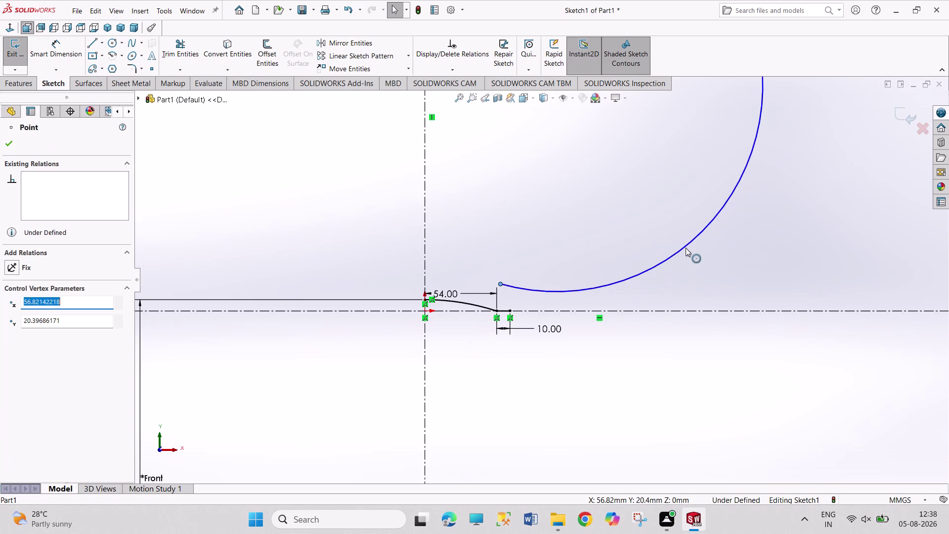
right_click(685, 247)
click(715, 403)
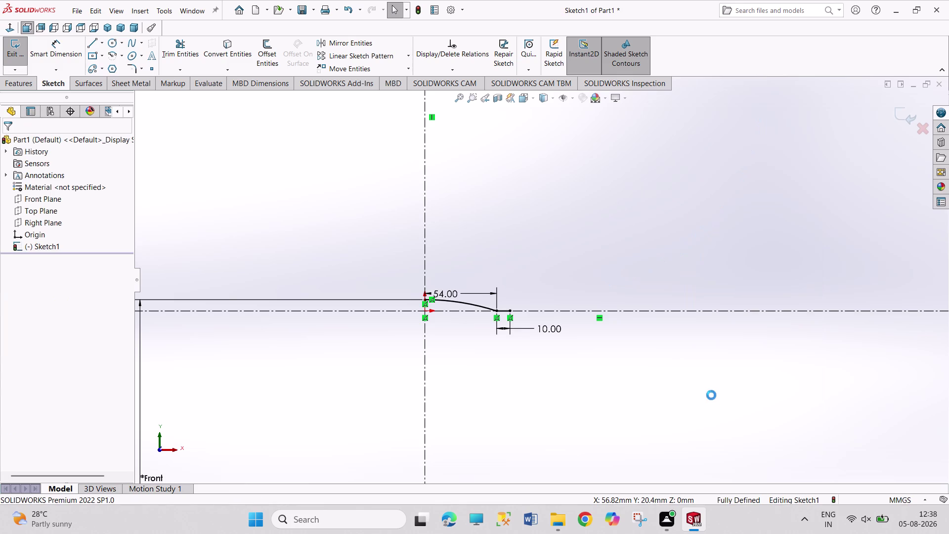
scroll(down, 3)
scroll(down, 3)
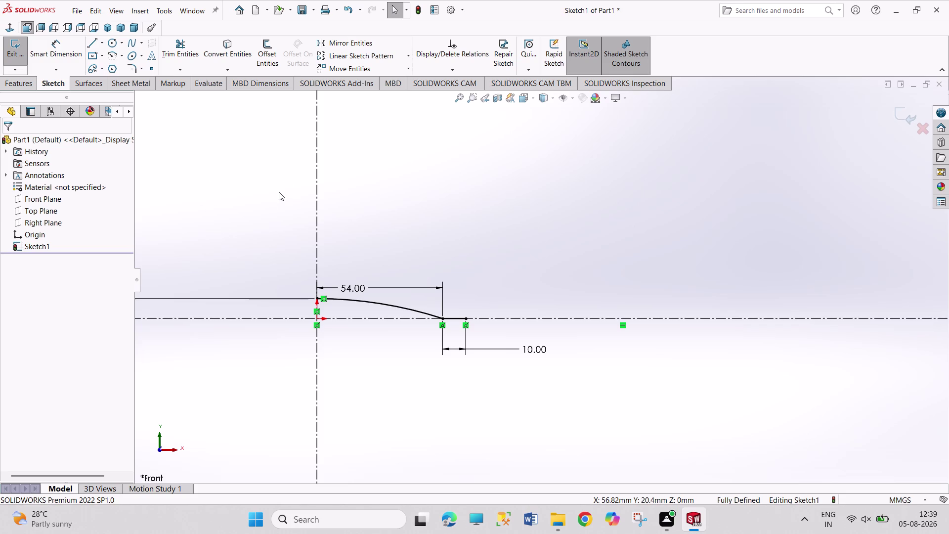
drag(490, 157, 495, 222)
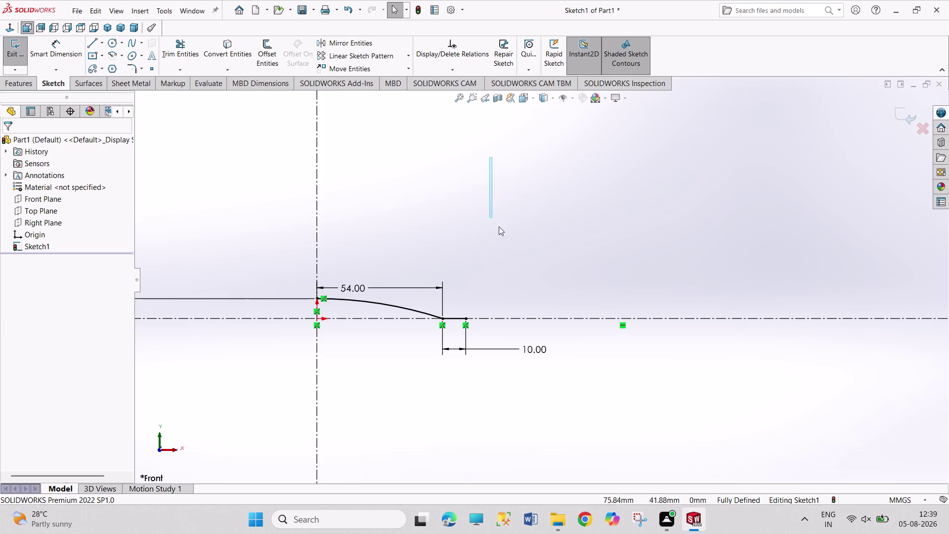
drag(495, 222, 540, 233)
drag(501, 161, 596, 230)
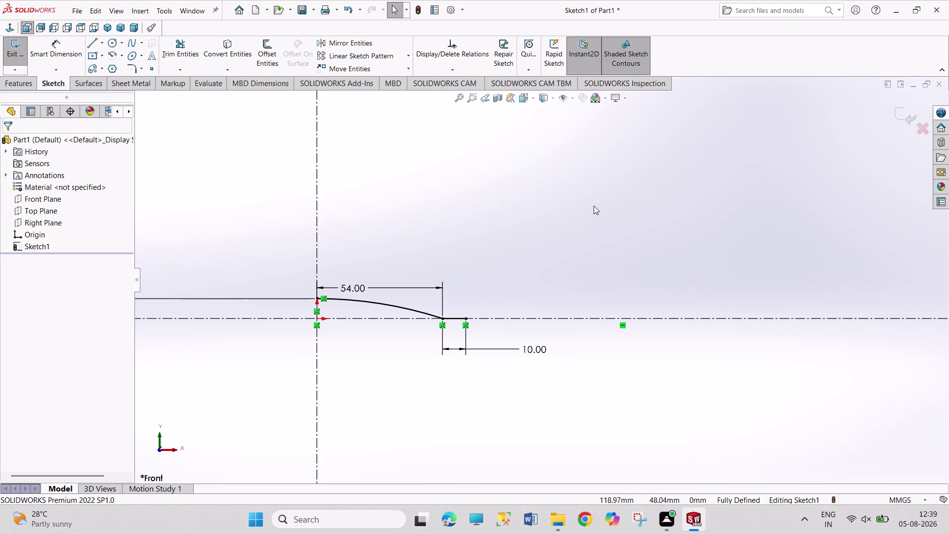
click(92, 42)
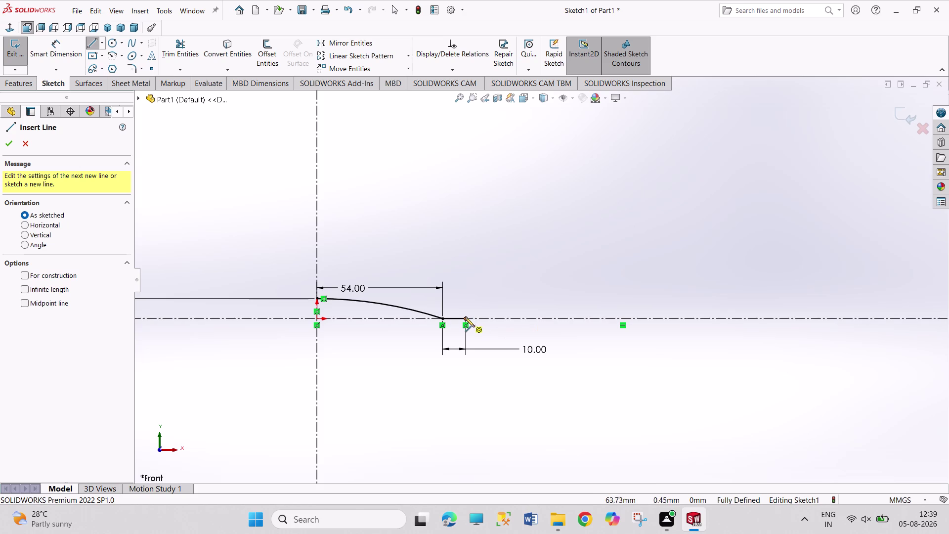
Sketch a small tangent arc from the 10 mm flat's end, then a tall arc rising upward.
click(465, 317)
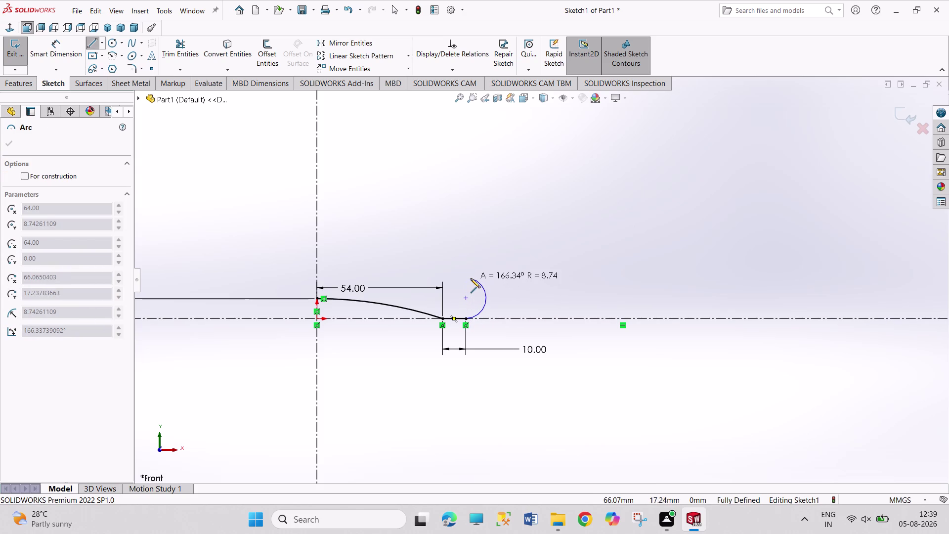
click(471, 278)
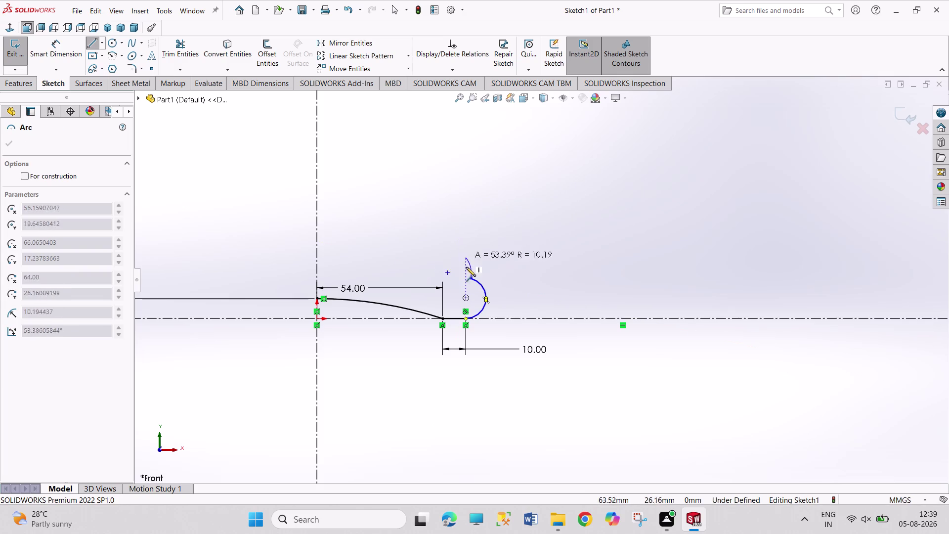
scroll(up, 3)
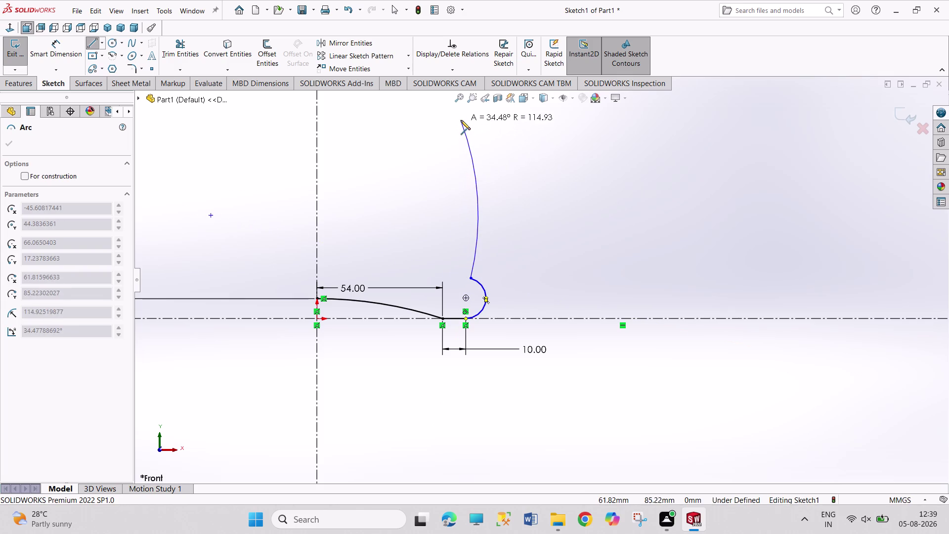
scroll(up, 3)
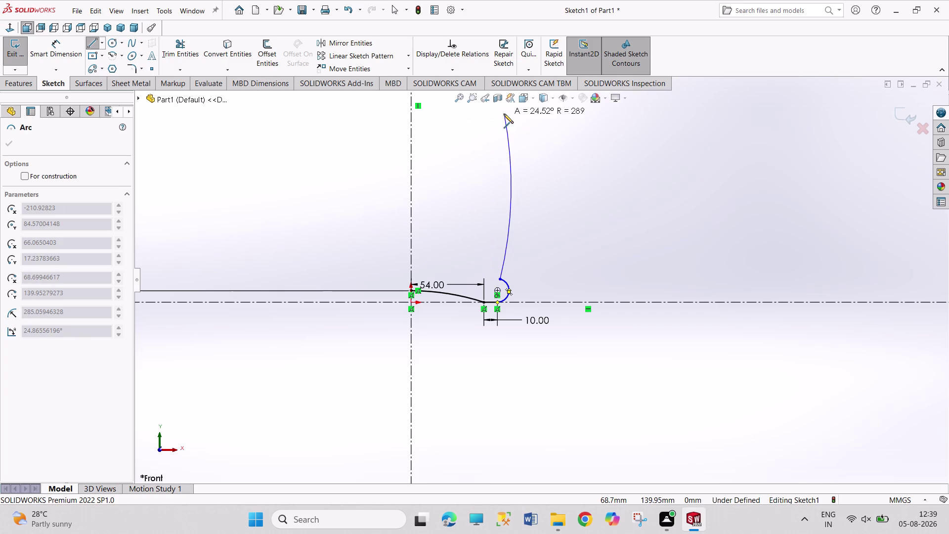
click(504, 114)
right_drag(560, 223, 546, 117)
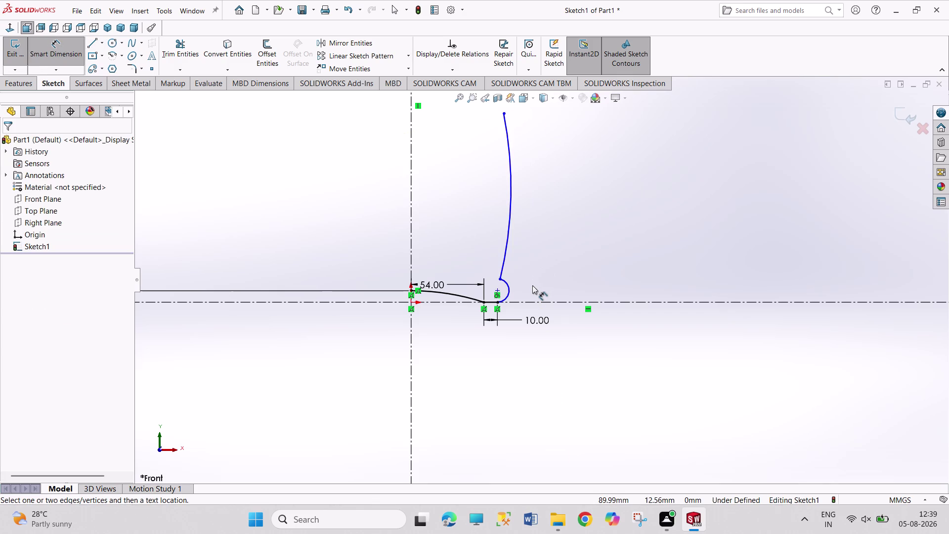
Dimension the small rounded arc at the spout tip with a 7.5 mm radius.
scroll(down, 3)
click(499, 297)
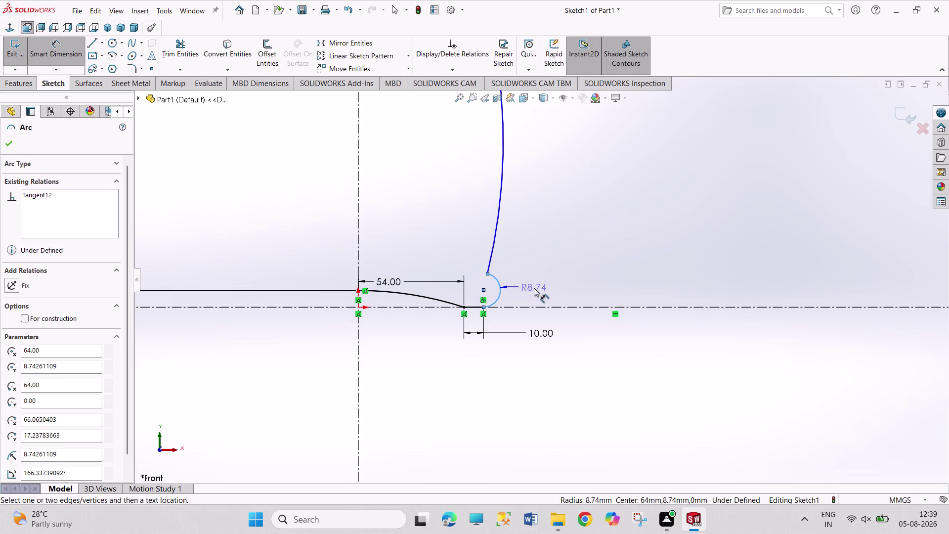
click(534, 288)
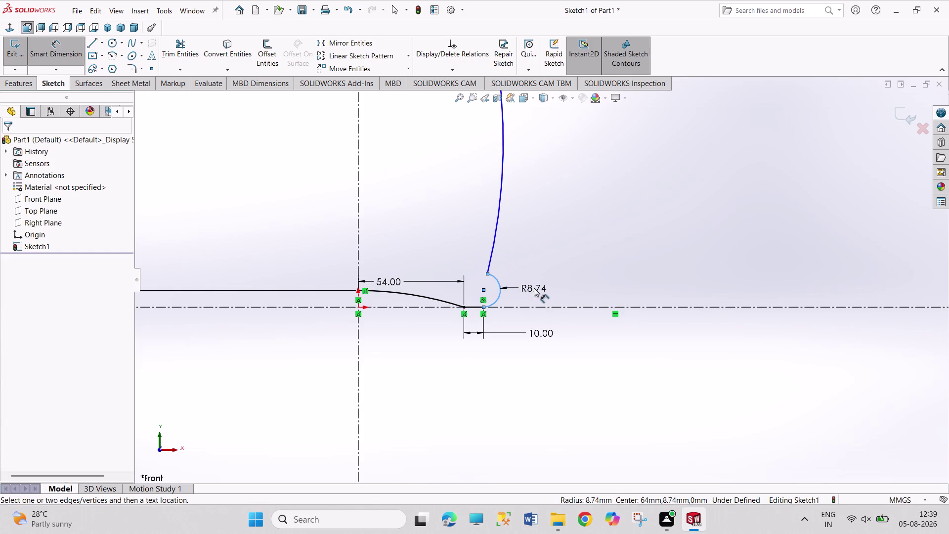
text(7.)
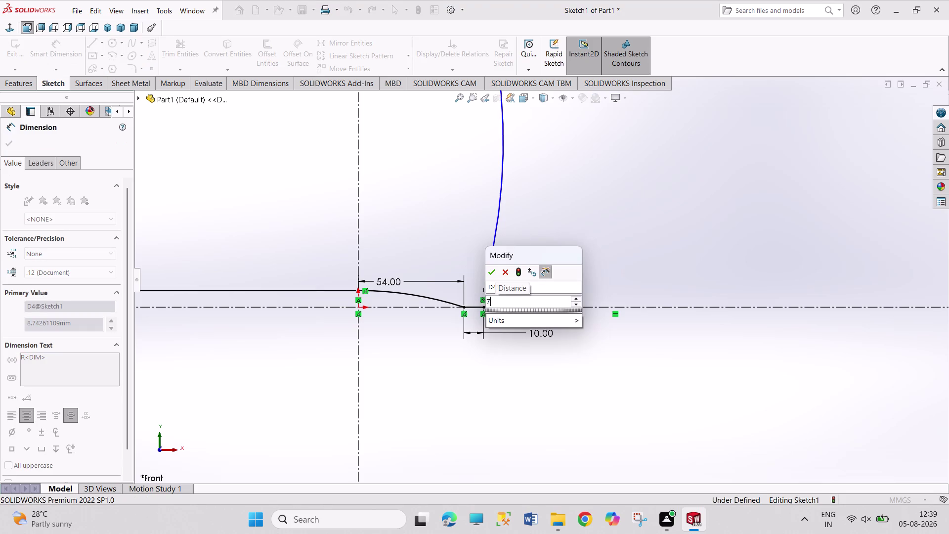
text(5)
key(Return)
right_click(583, 205)
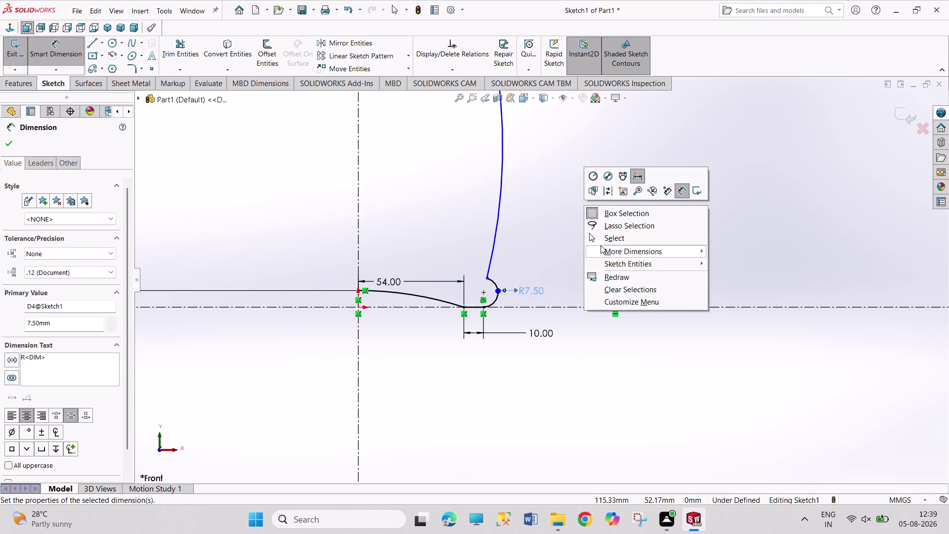
click(601, 239)
scroll(up, 3)
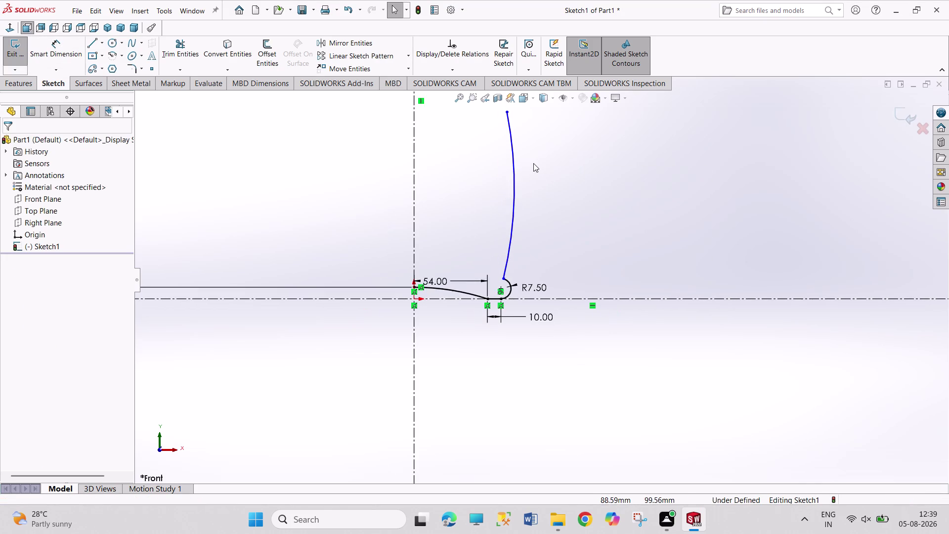
scroll(down, 3)
scroll(up, 3)
scroll(down, 3)
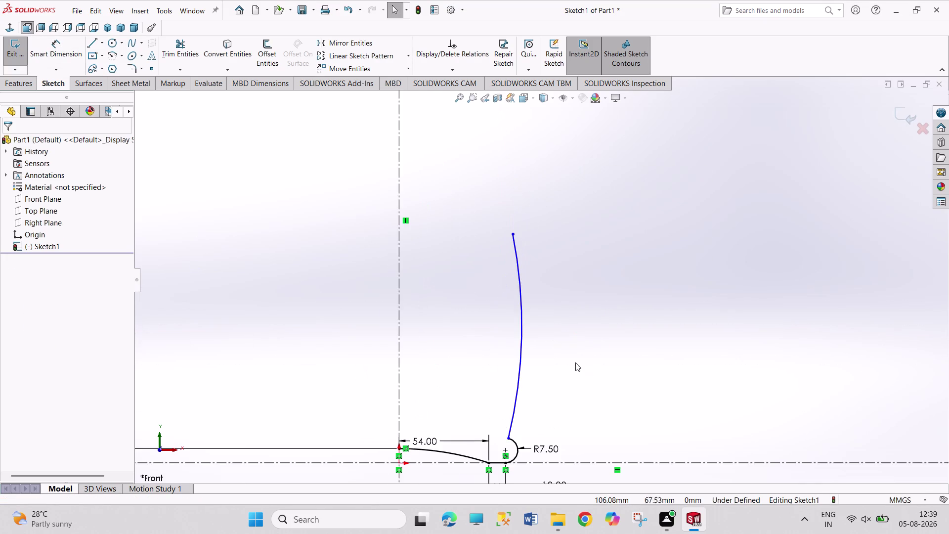
scroll(down, 3)
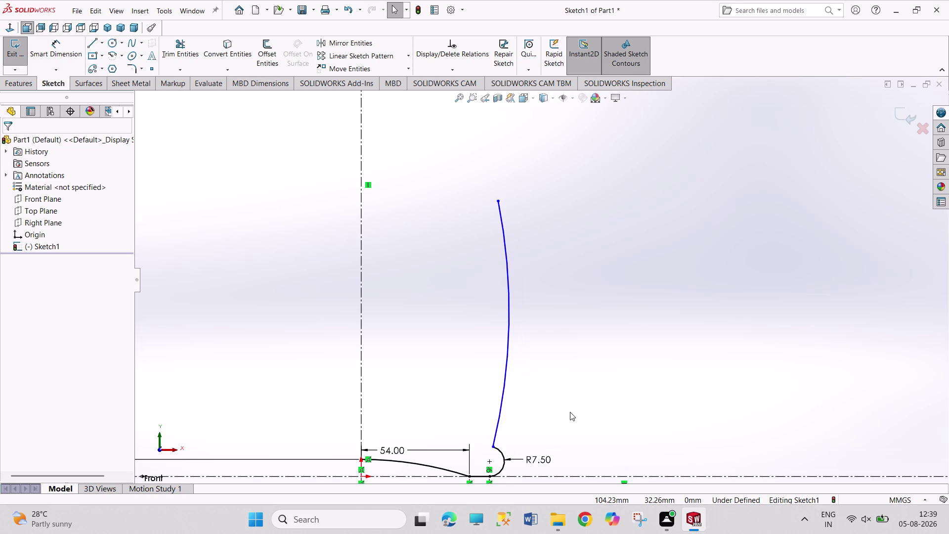
right_drag(570, 411, 567, 342)
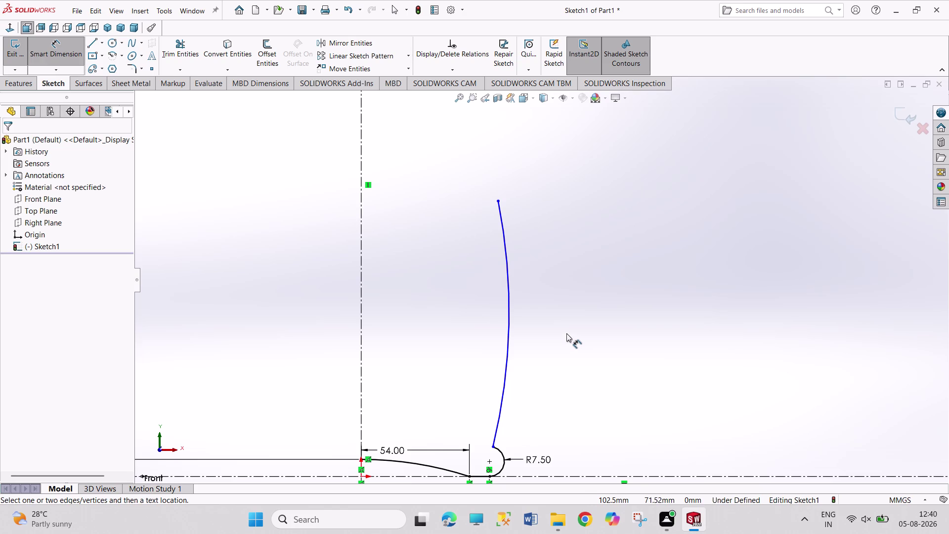
Attempt a distance dimension across the lower curve and cancel it as over-defining.
click(362, 457)
click(470, 476)
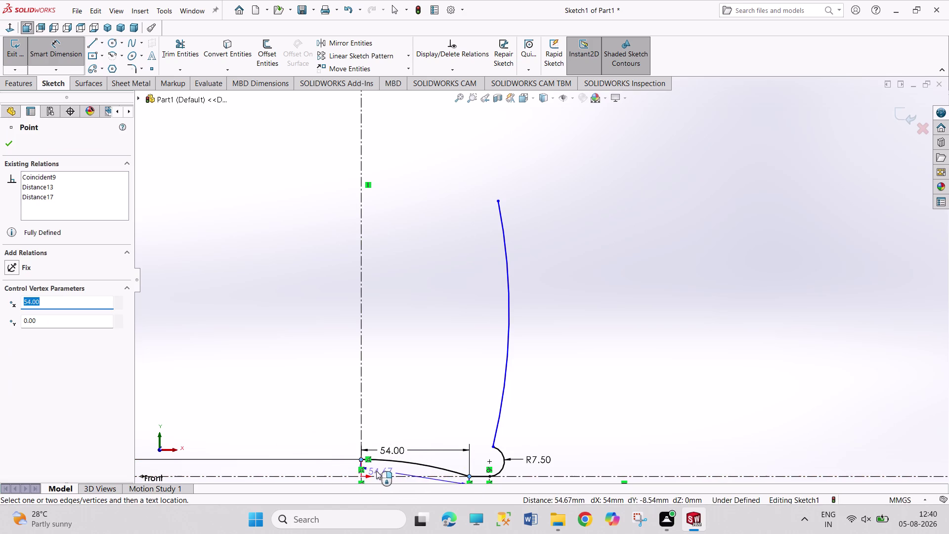
click(338, 470)
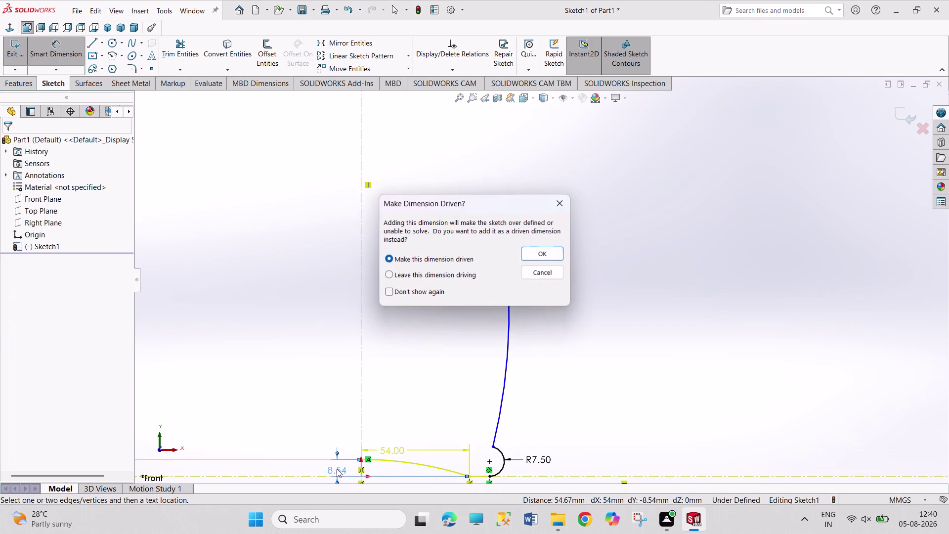
click(557, 201)
scroll(up, 3)
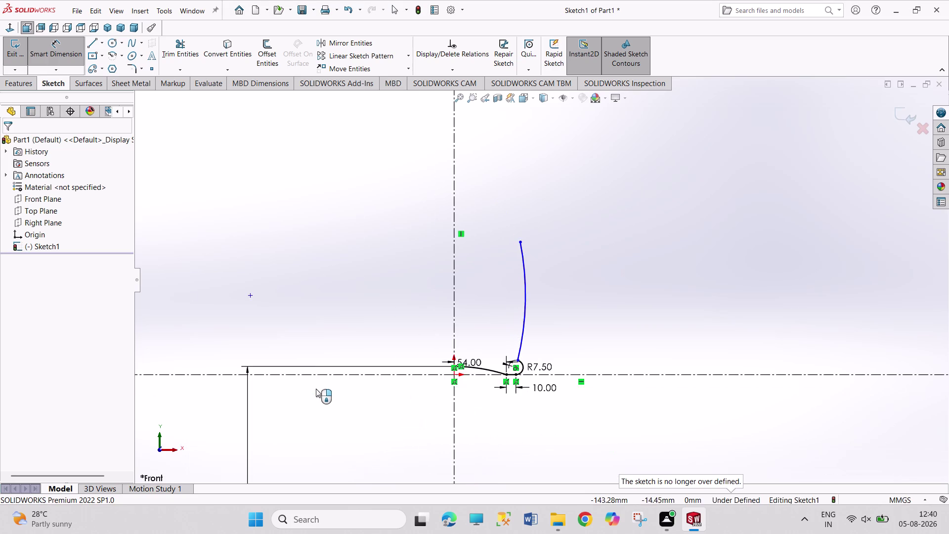
scroll(up, 3)
scroll(up, 3)
scroll(down, 3)
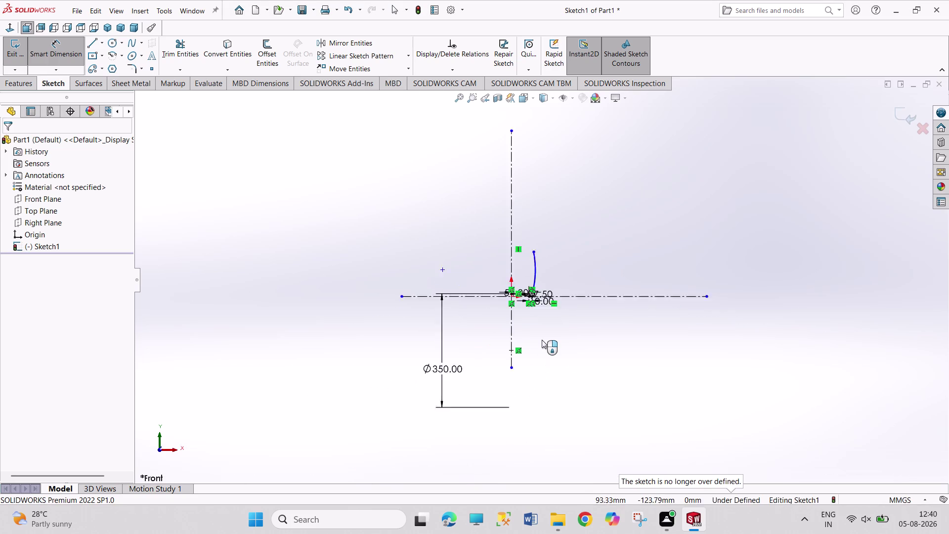
scroll(down, 3)
scroll(down, 3)
scroll(down, 3)
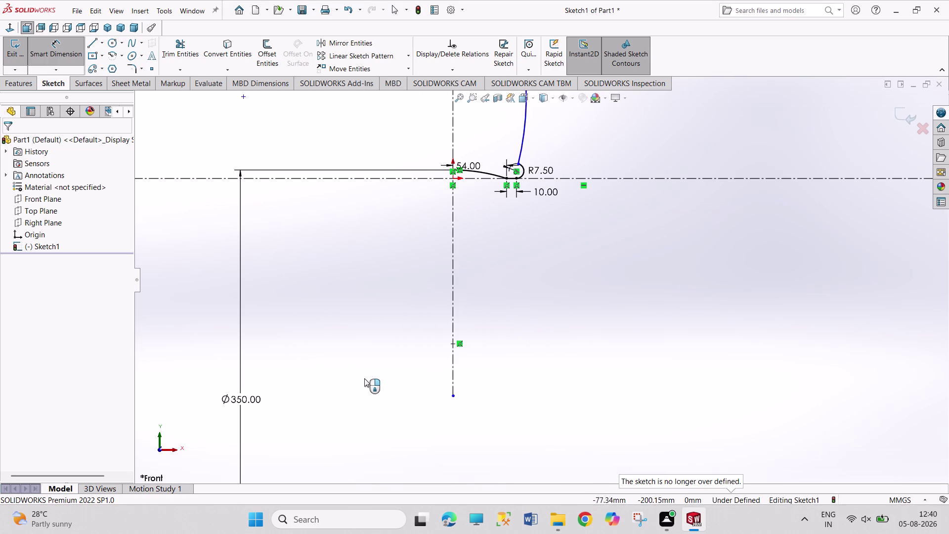
Display the Ø350 dimension as R175 and place it beside the curve.
right_click(364, 378)
click(381, 406)
right_click(245, 401)
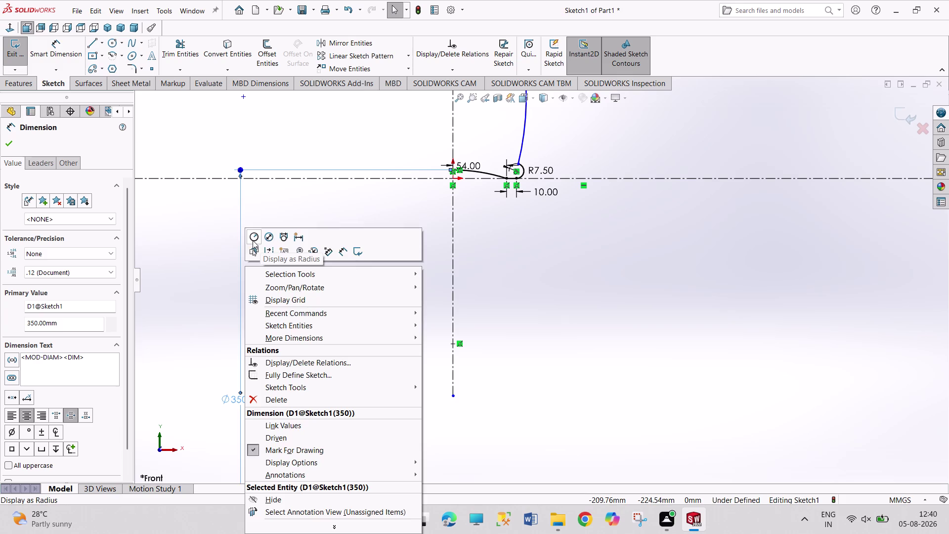
click(252, 240)
click(503, 298)
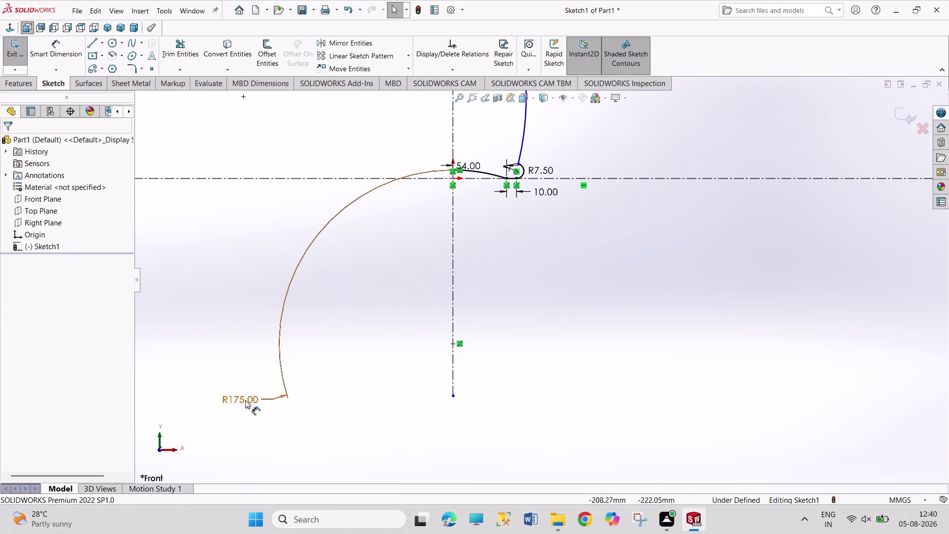
drag(245, 399, 479, 185)
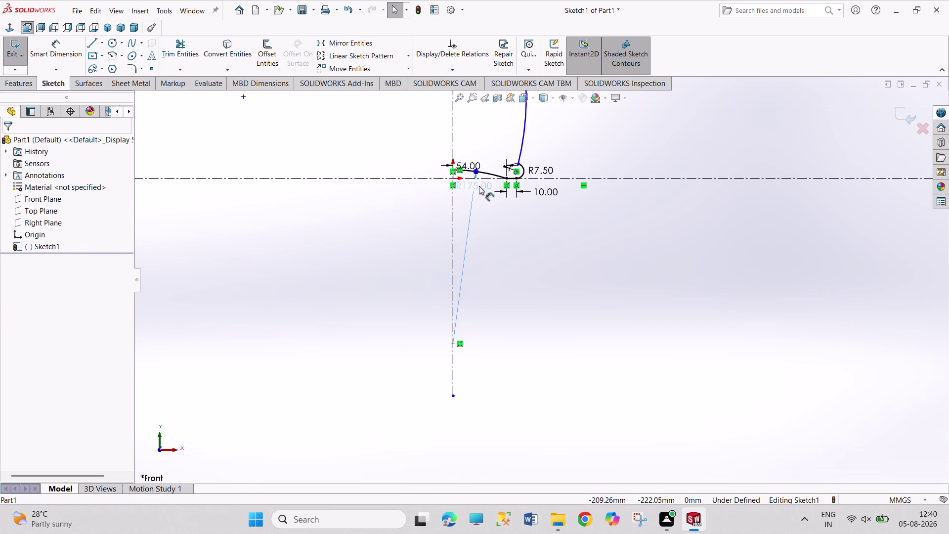
drag(479, 186, 482, 191)
click(511, 250)
scroll(down, 3)
scroll(down, 3)
scroll(down, 3)
scroll(down, 3)
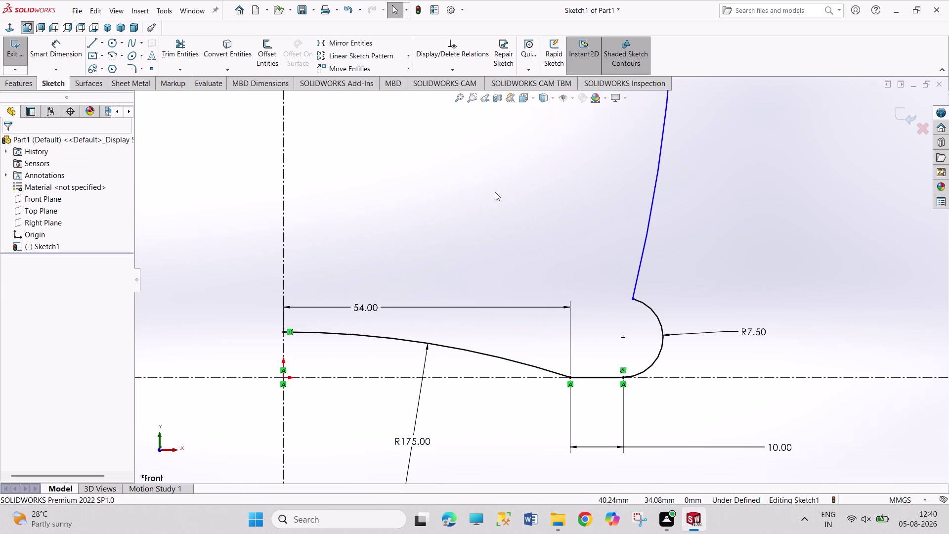
right_drag(476, 235, 476, 146)
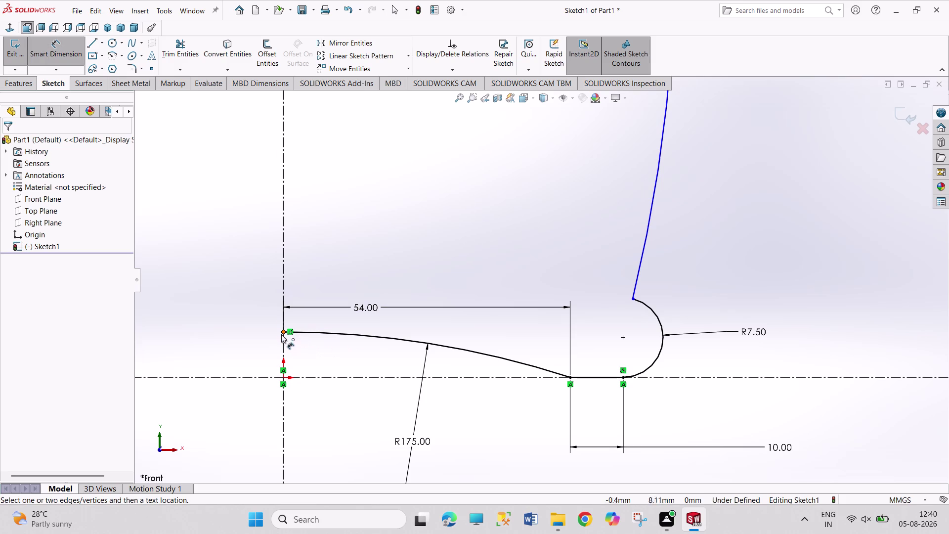
click(282, 332)
click(571, 379)
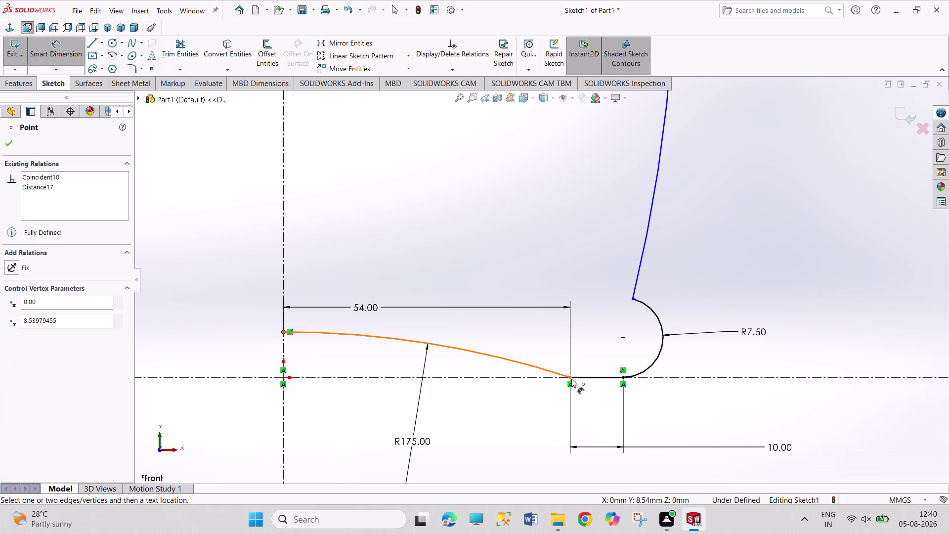
click(241, 354)
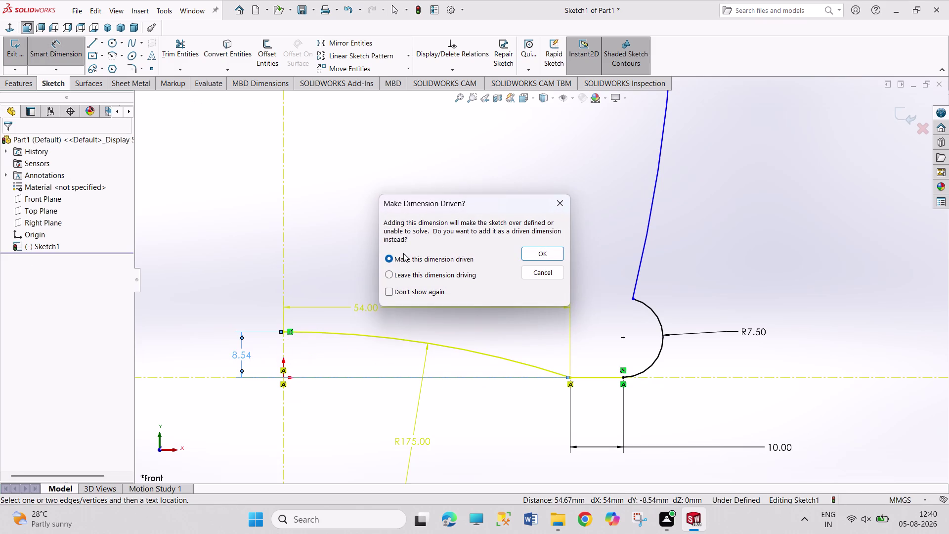
click(563, 203)
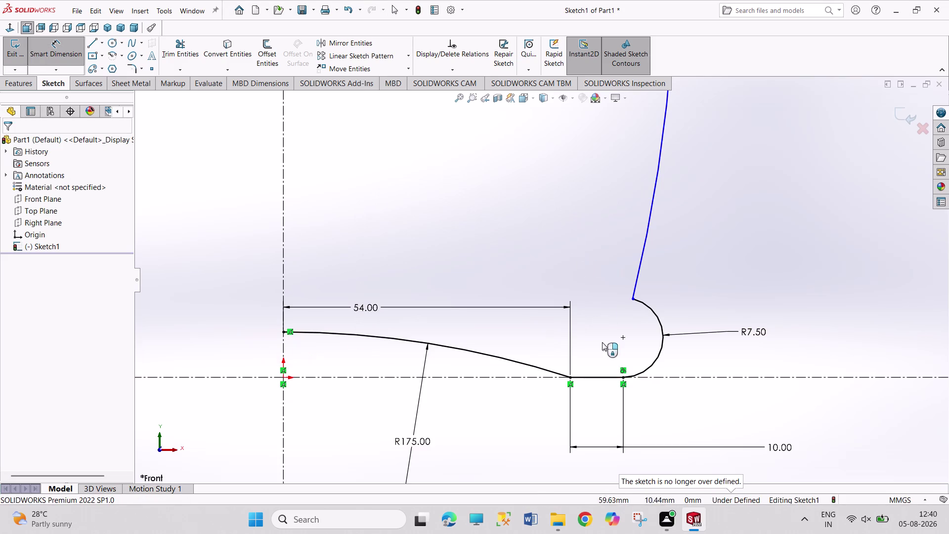
right_click(601, 416)
click(613, 447)
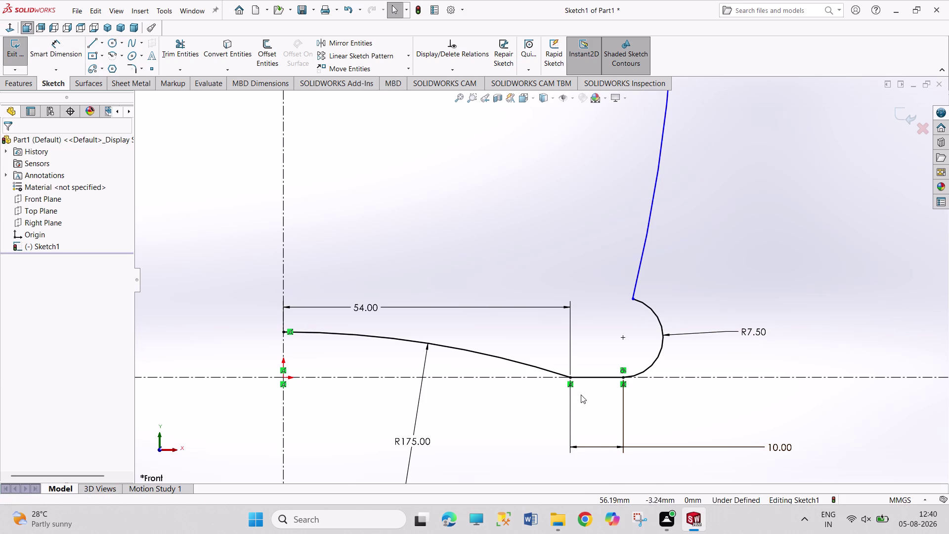
click(570, 380)
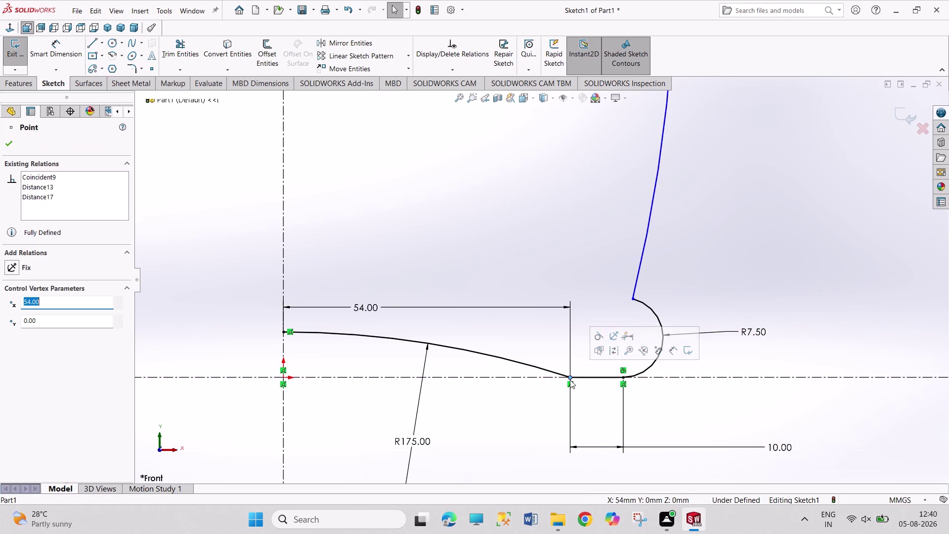
click(603, 336)
click(584, 279)
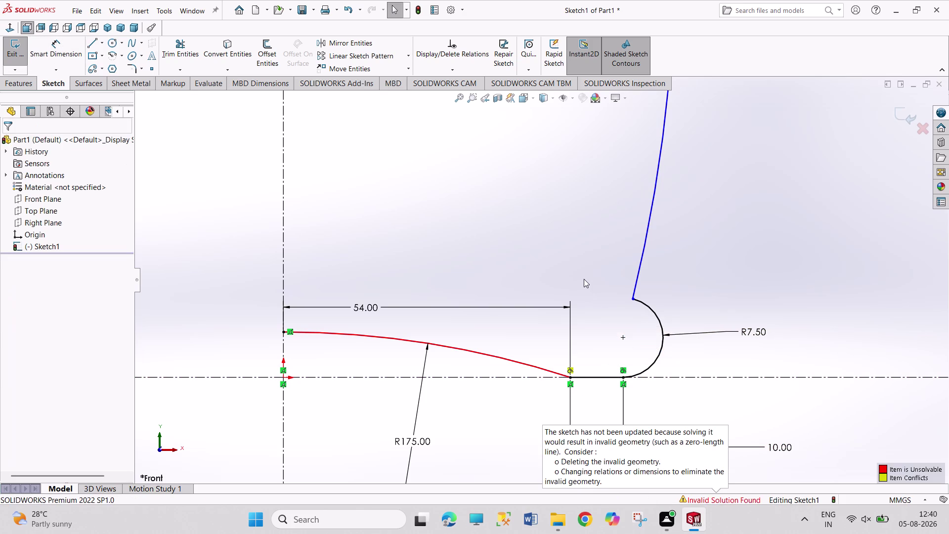
key(ctrl+z)
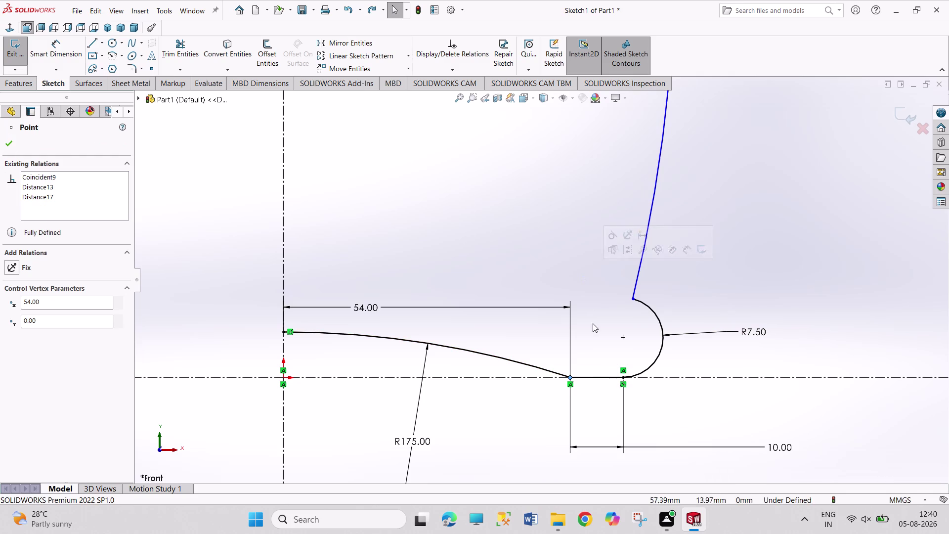
click(603, 406)
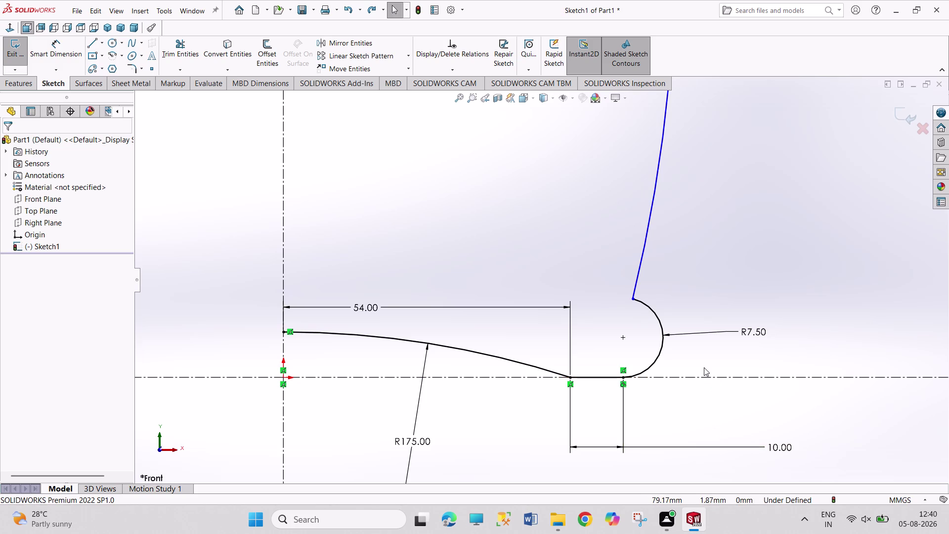
click(636, 287)
click(650, 306)
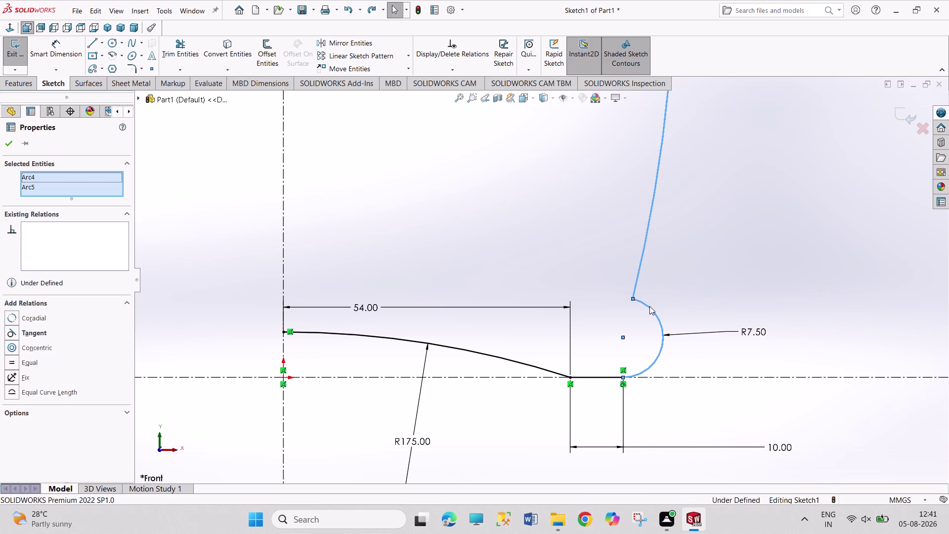
click(693, 264)
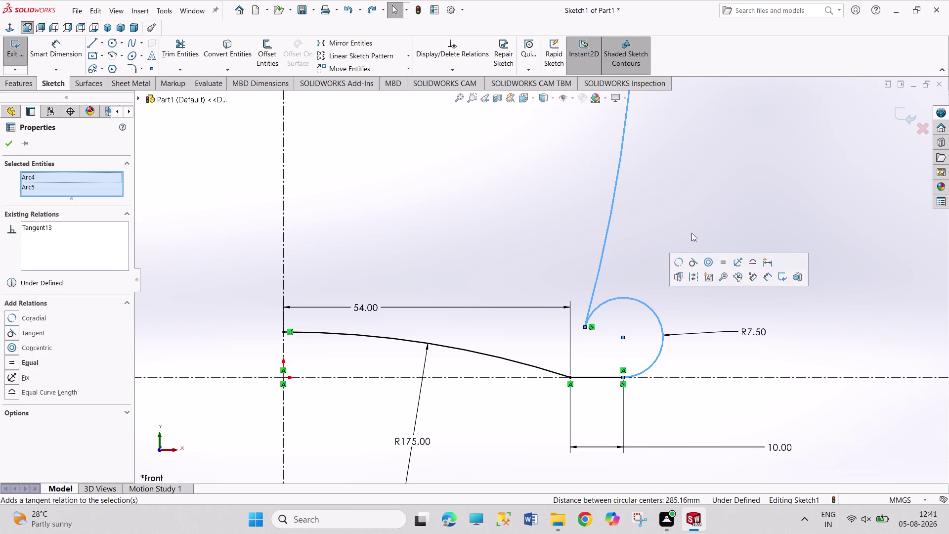
click(692, 233)
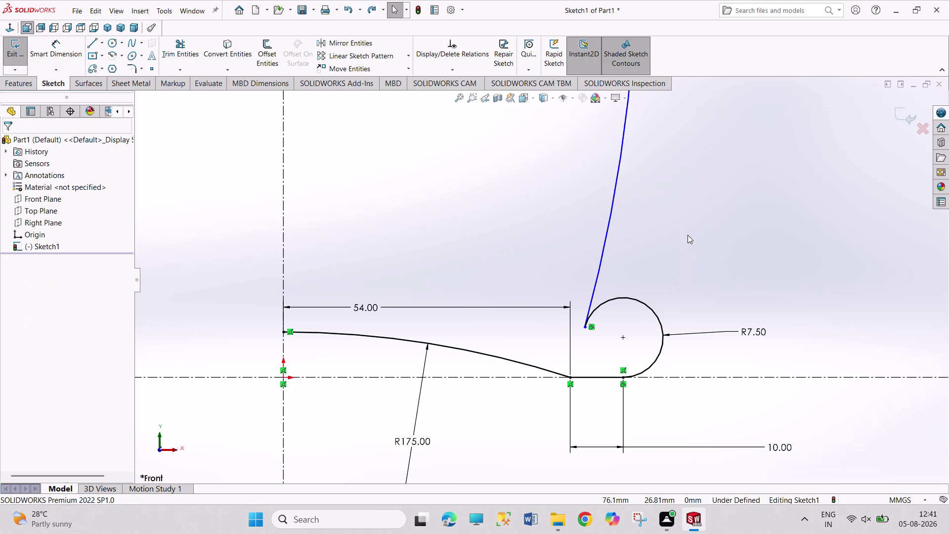
key(ctrl+z)
click(704, 294)
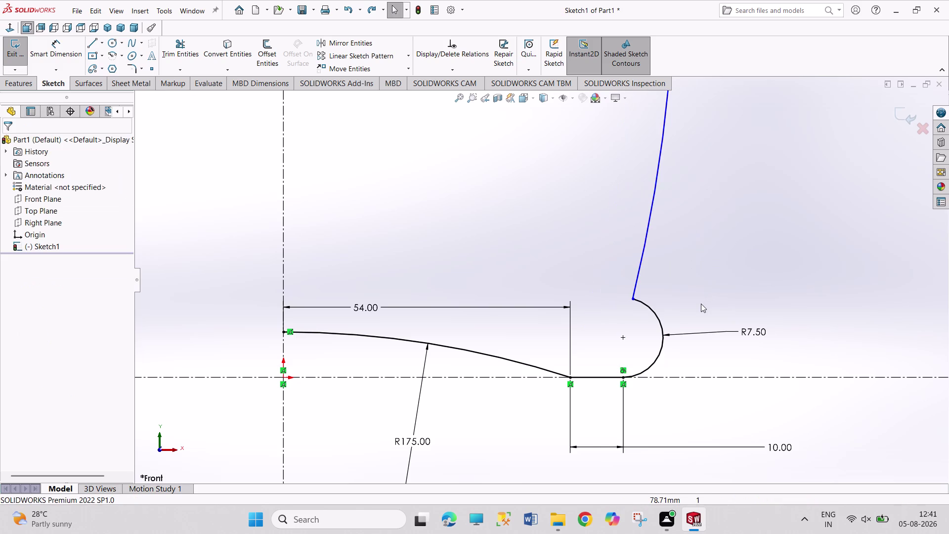
scroll(up, 3)
scroll(up, 3)
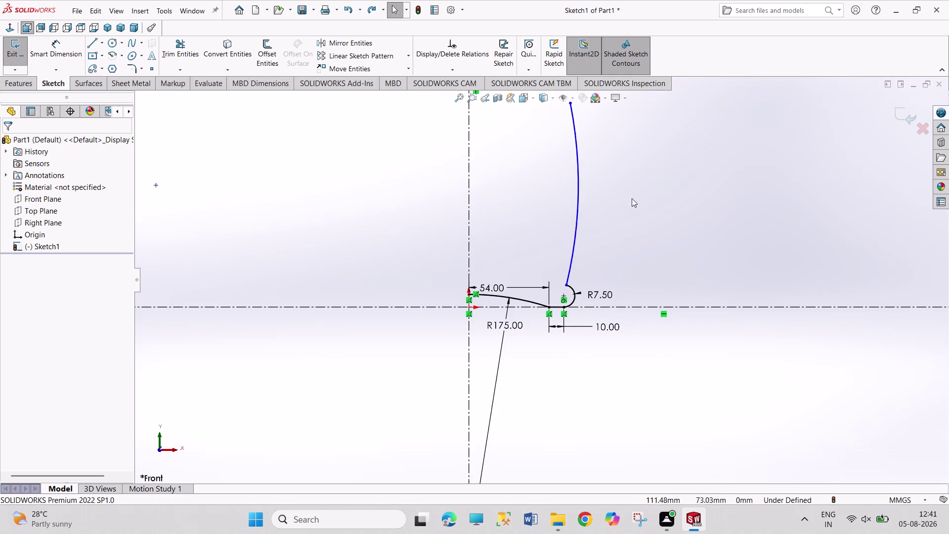
Dimension the long blue side arc with a 195 mm radius.
scroll(down, 3)
right_drag(645, 264, 606, 168)
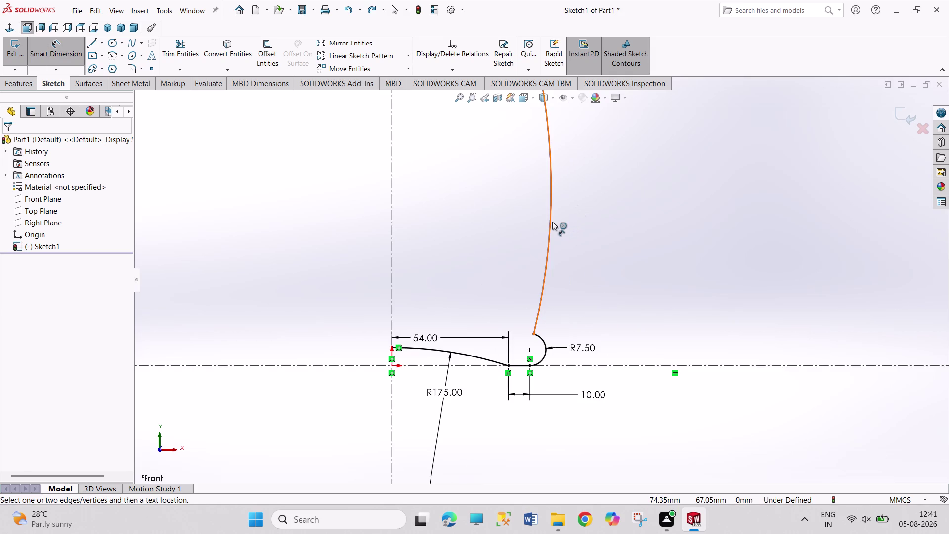
click(553, 222)
click(599, 220)
text(19)
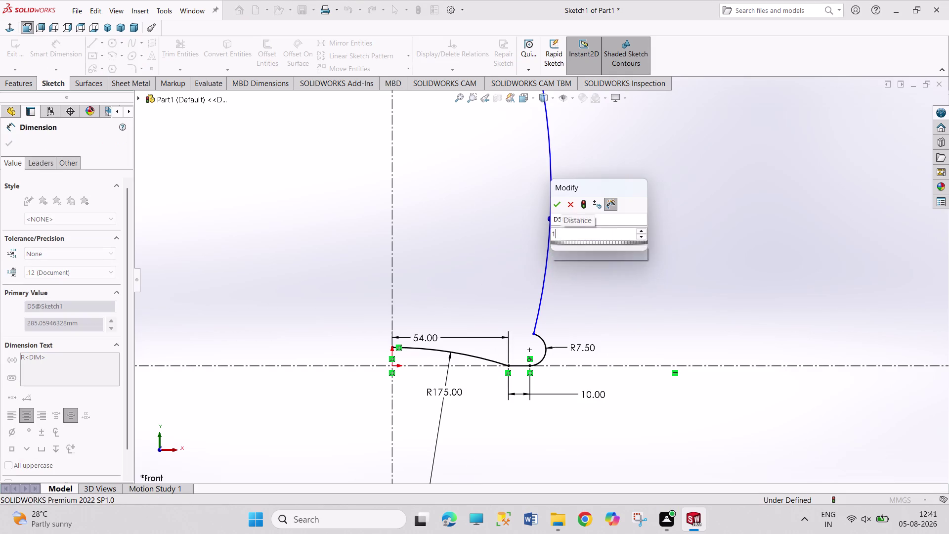
text(5)
key(Return)
right_click(635, 240)
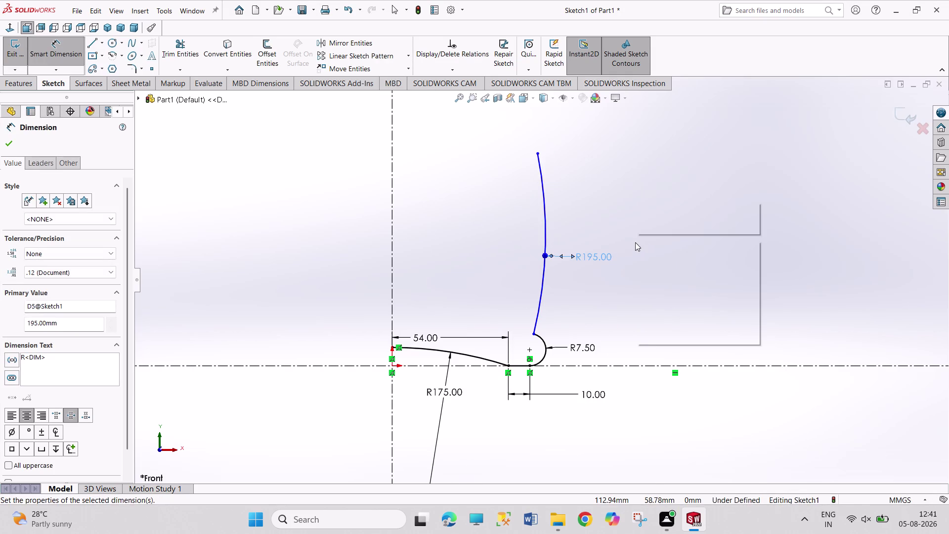
click(645, 271)
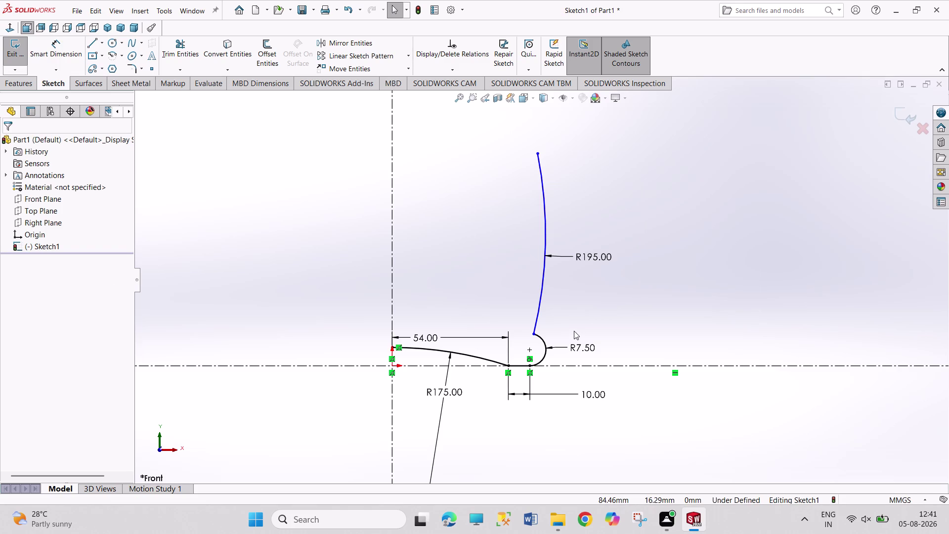
Zoom and pan to the top of the R195 arc.
scroll(up, 3)
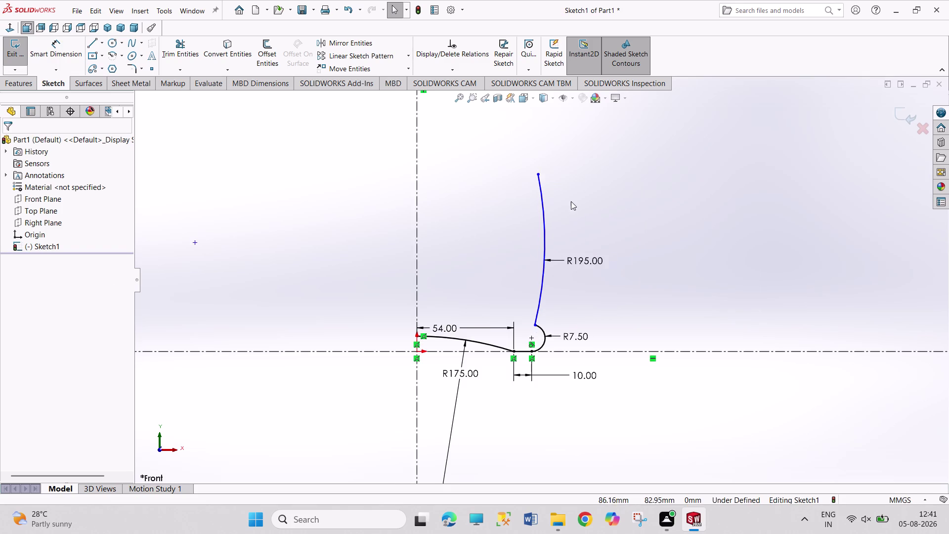
scroll(up, 3)
scroll(down, 3)
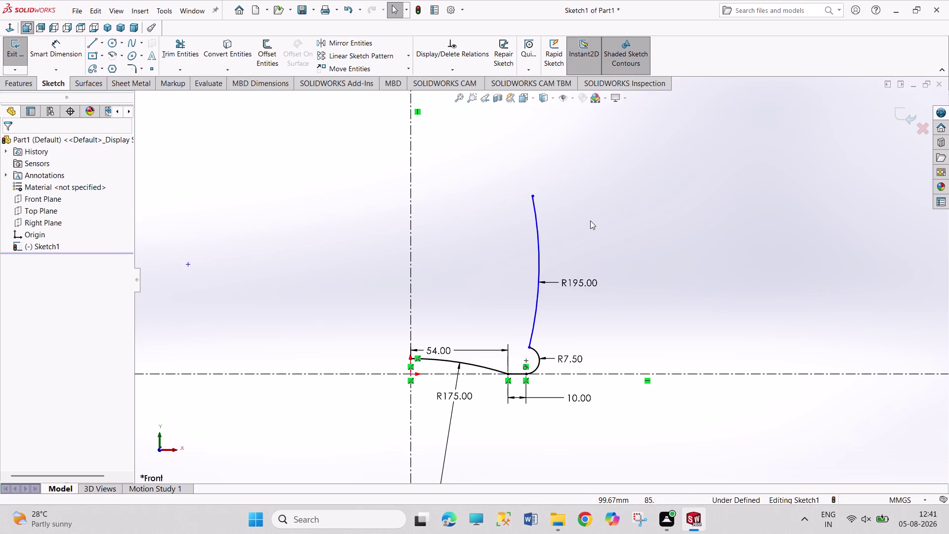
scroll(down, 3)
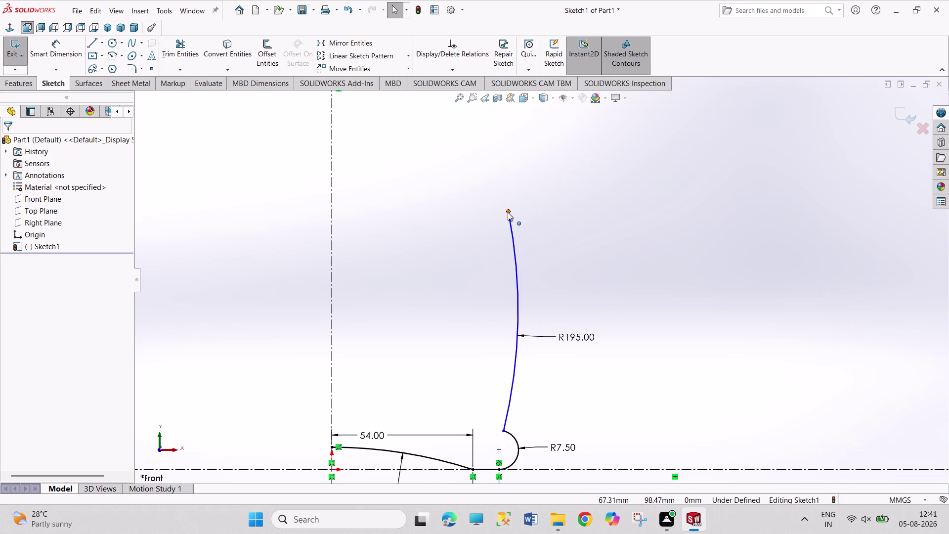
drag(508, 212, 480, 183)
click(520, 191)
scroll(down, 3)
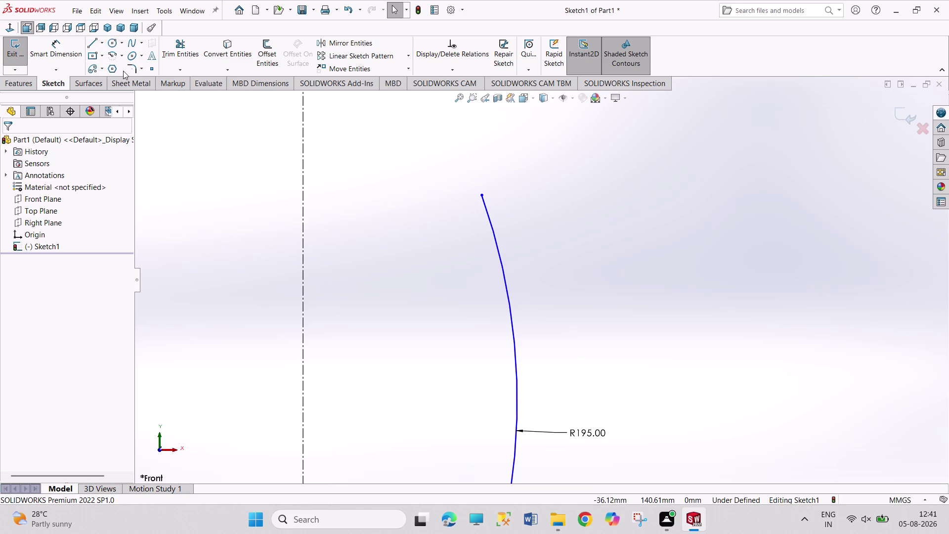
Draw a tangent arc curving upward from the R195 arc's top endpoint.
click(88, 43)
drag(483, 196, 478, 191)
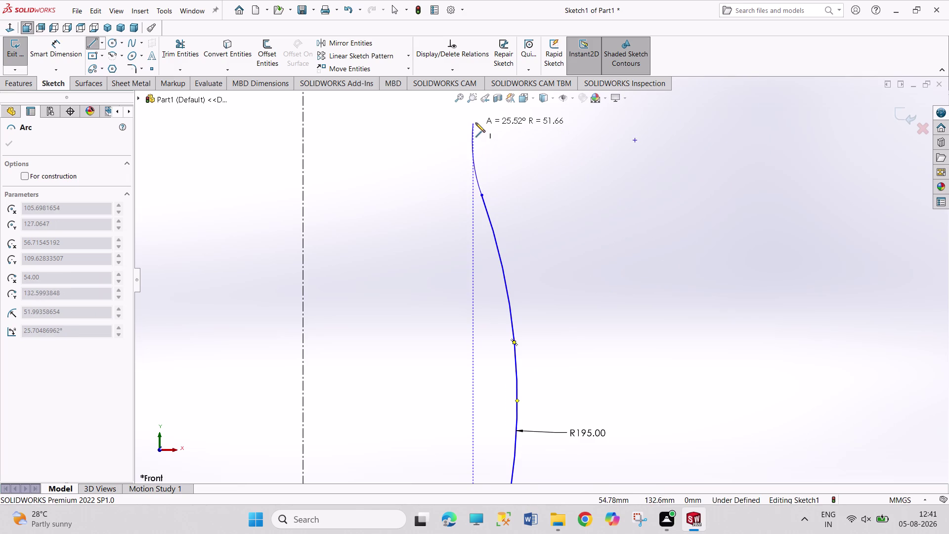
scroll(up, 3)
scroll(down, 3)
scroll(up, 3)
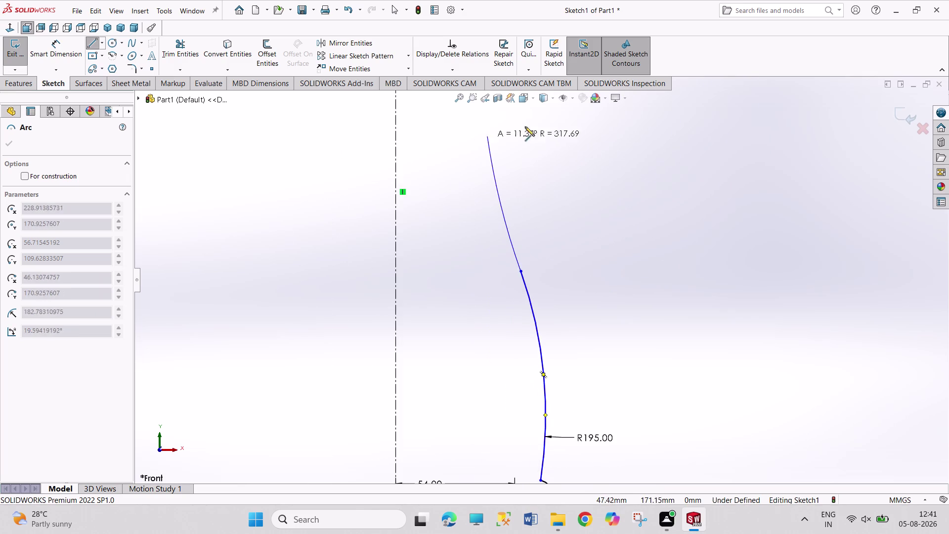
scroll(down, 3)
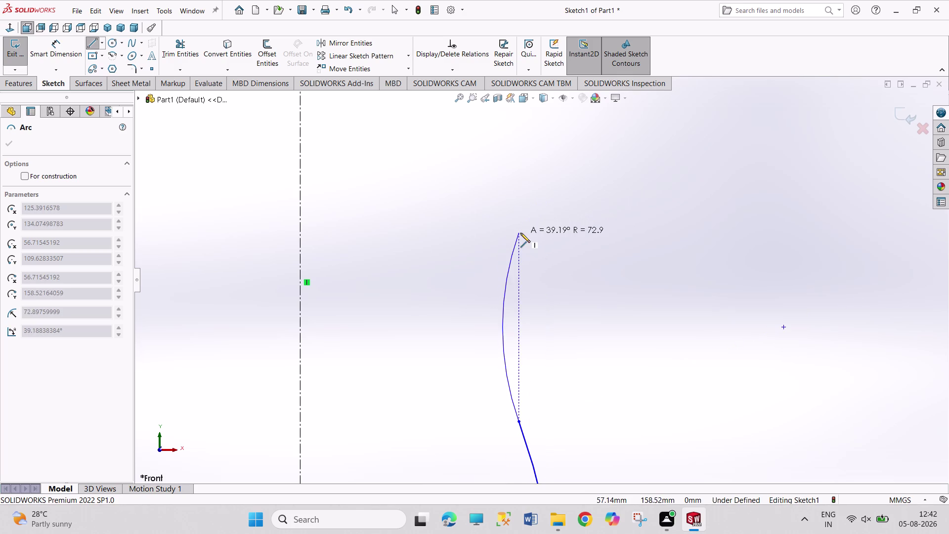
click(559, 231)
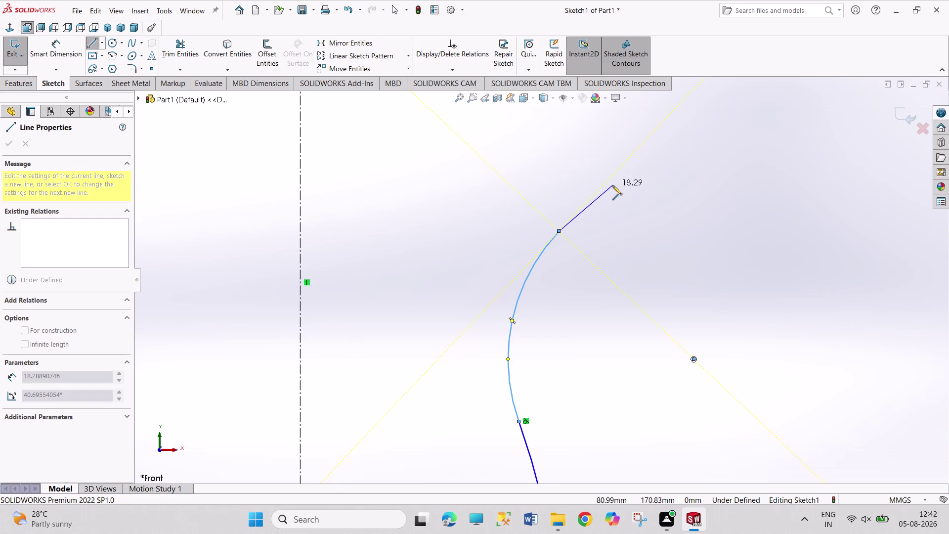
Sketch a short angled line from the arc's end and a horizontal rim line to the centre axis.
click(612, 186)
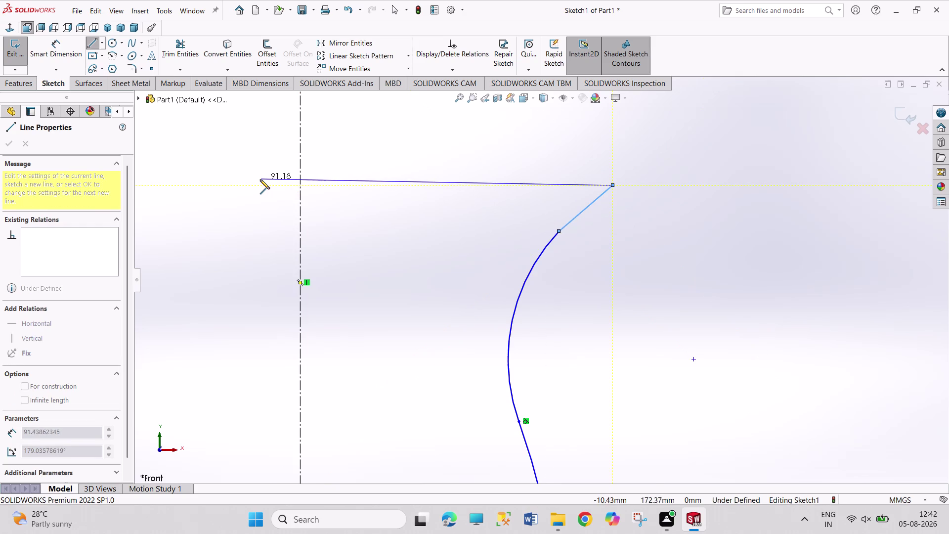
click(299, 183)
right_click(346, 161)
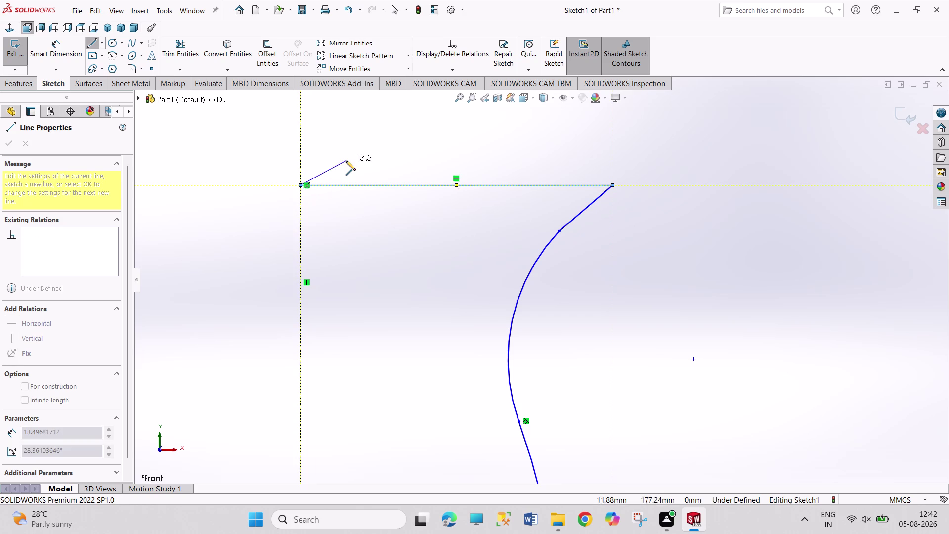
click(360, 166)
scroll(up, 3)
scroll(up, 3)
scroll(down, 3)
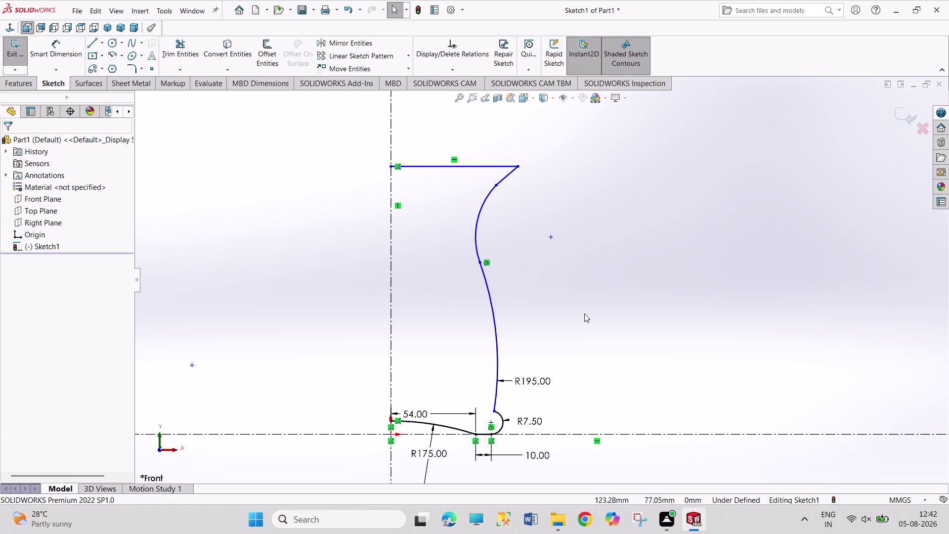
Dimension the upper side arc with a 55 mm radius.
right_drag(584, 313, 595, 240)
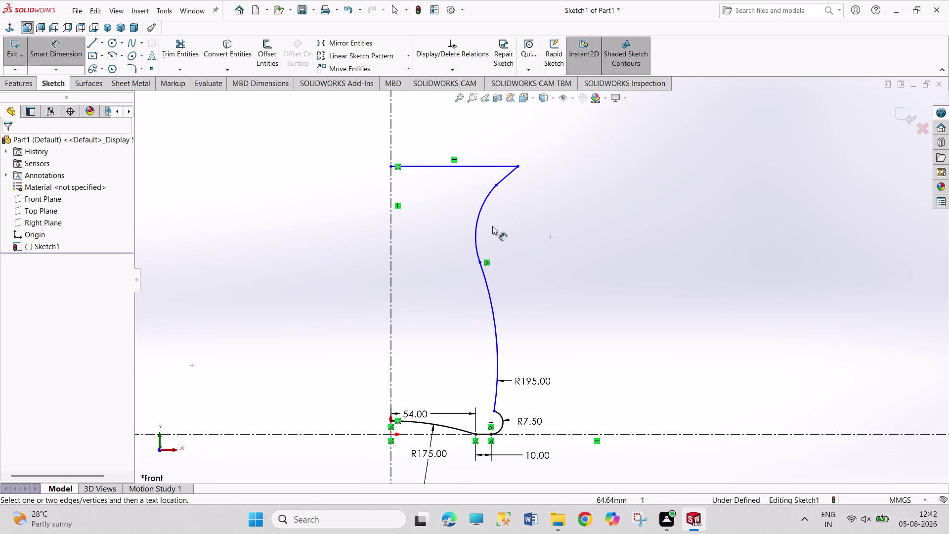
click(474, 231)
click(510, 225)
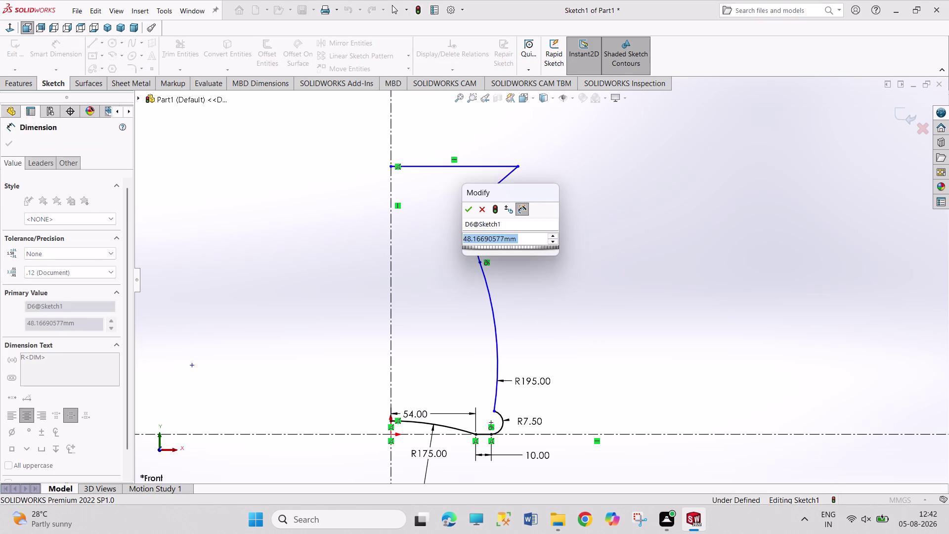
text(55)
key(Return)
right_click(554, 294)
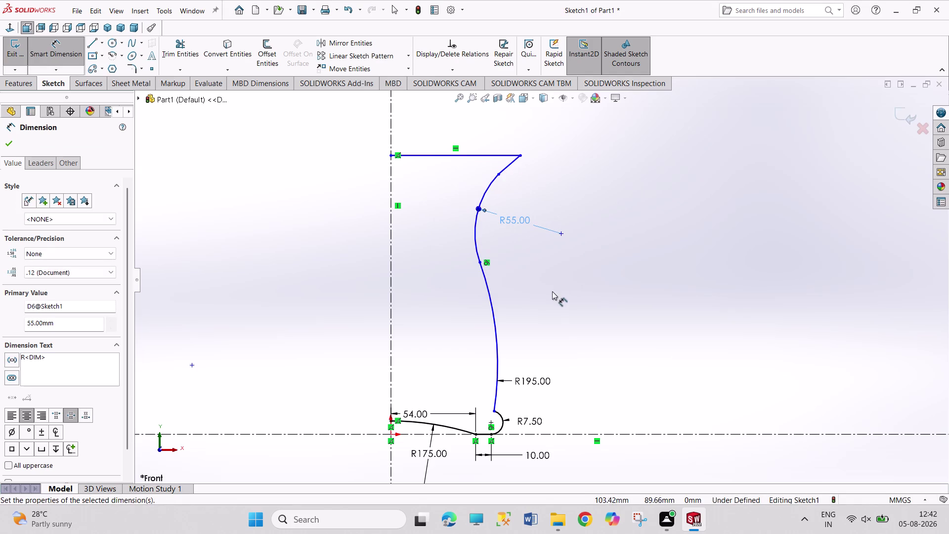
click(565, 322)
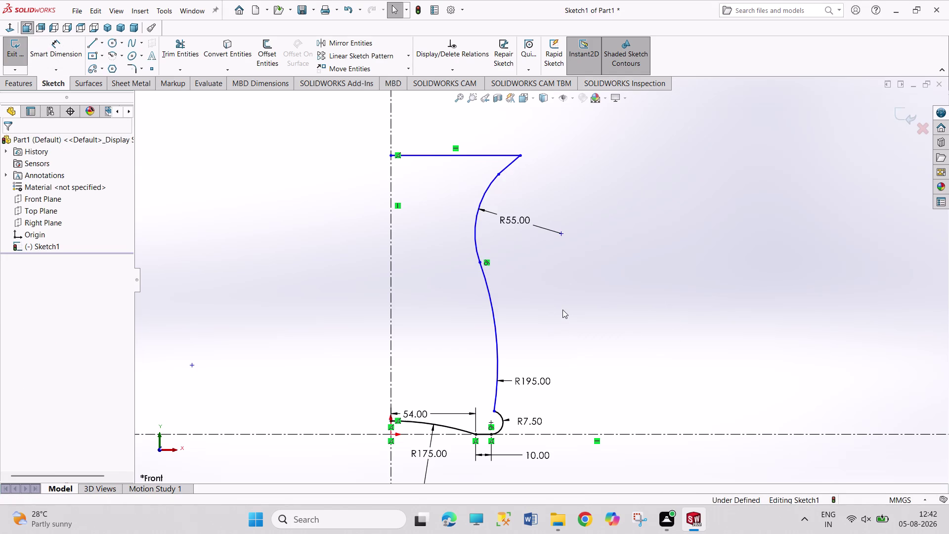
Add a 20 mm vertical distance from the rim line to the curve's top point.
right_drag(563, 309, 544, 188)
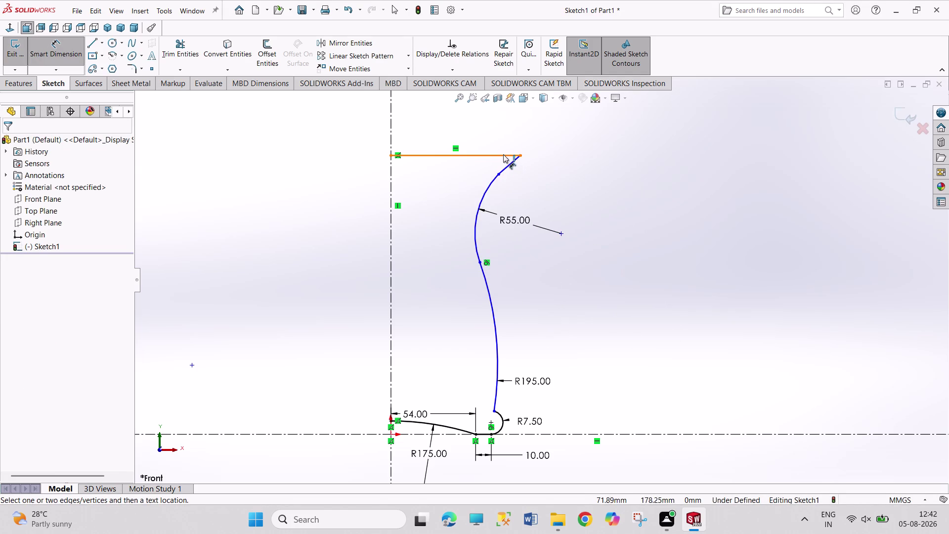
click(503, 154)
click(500, 173)
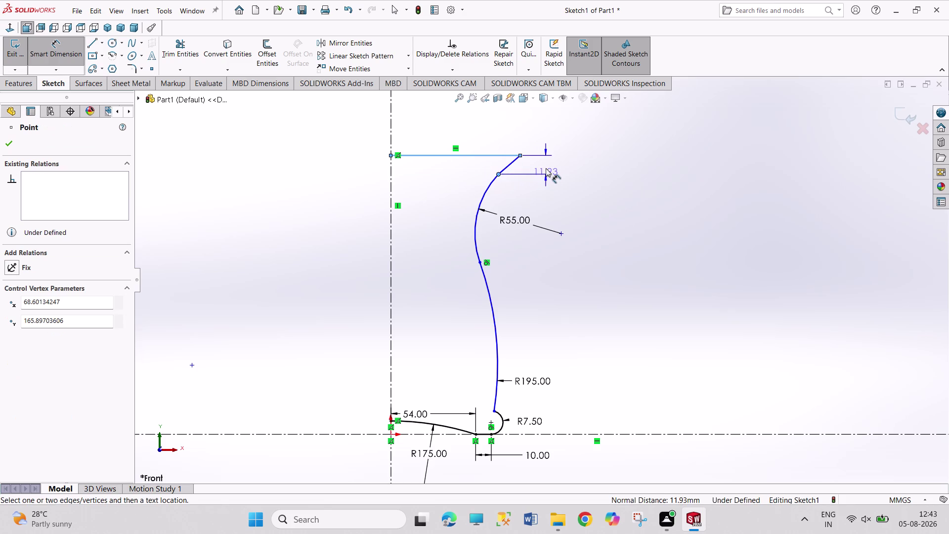
click(546, 165)
text(2)
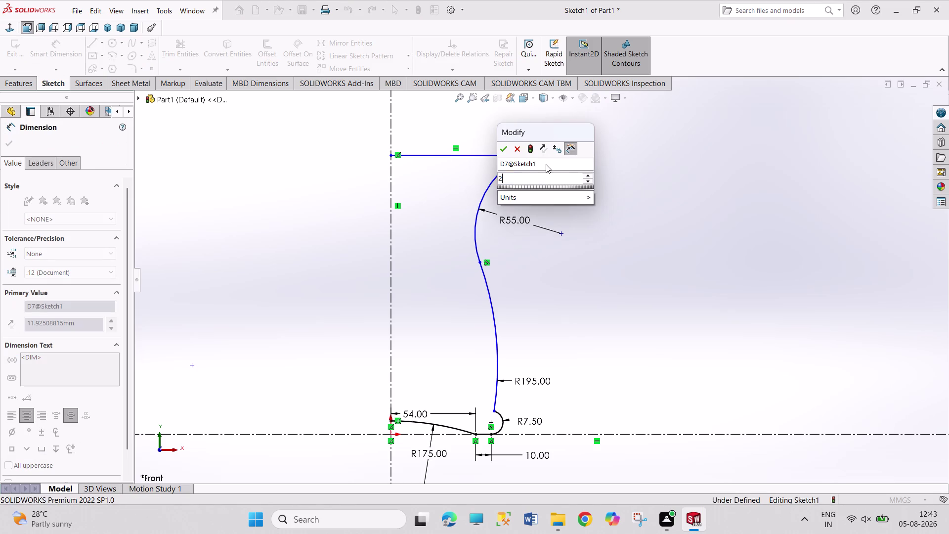
text(0)
key(Return)
right_click(598, 227)
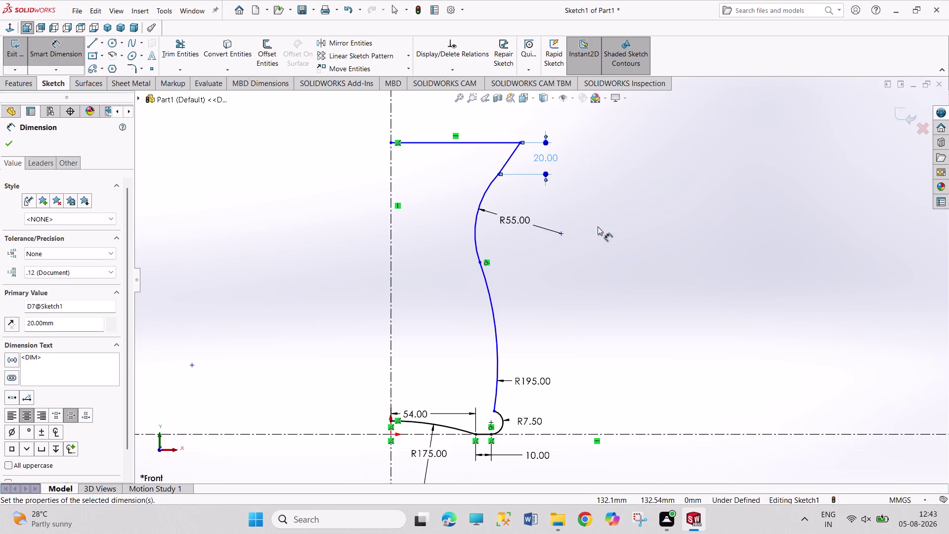
click(612, 262)
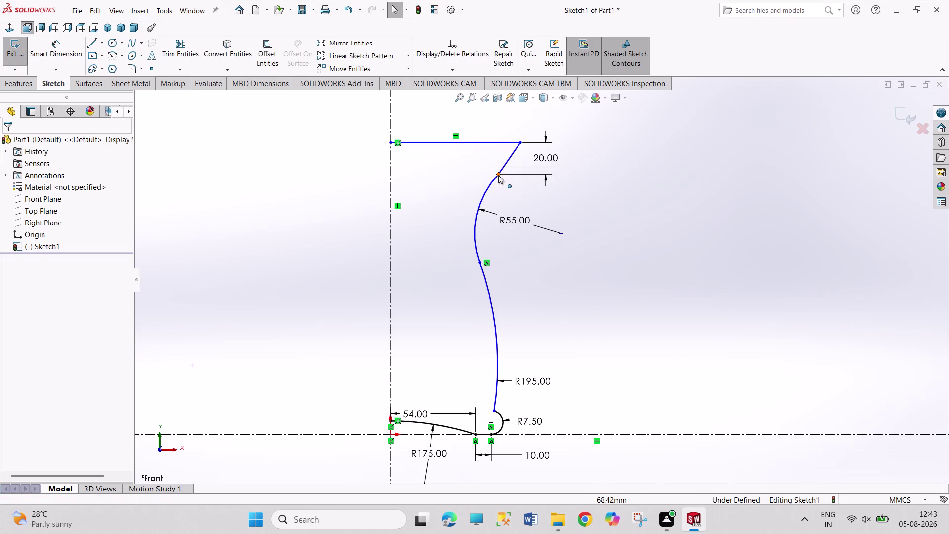
click(498, 175)
click(527, 132)
click(613, 245)
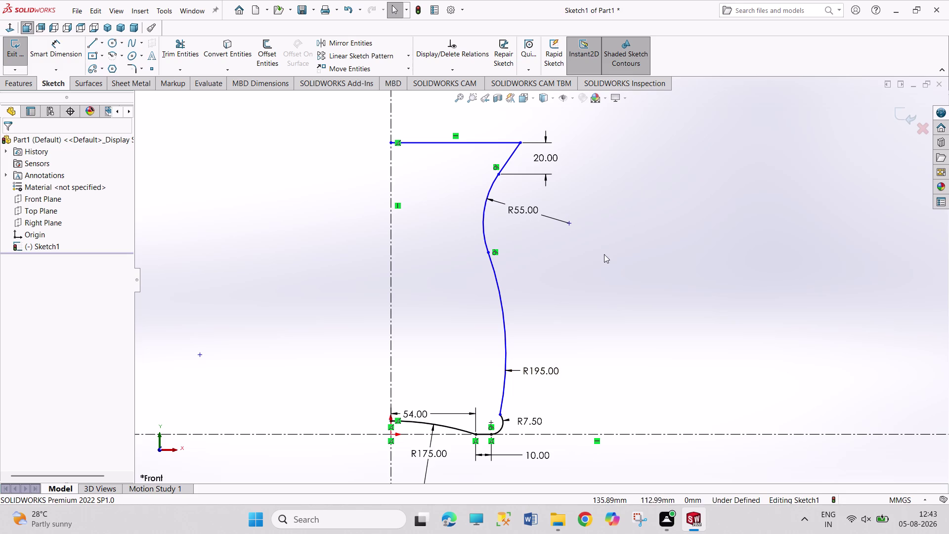
Relate the upper curve's endpoint to the slanted rim segment, then reselect that junction point.
drag(600, 164, 649, 288)
drag(622, 162, 674, 287)
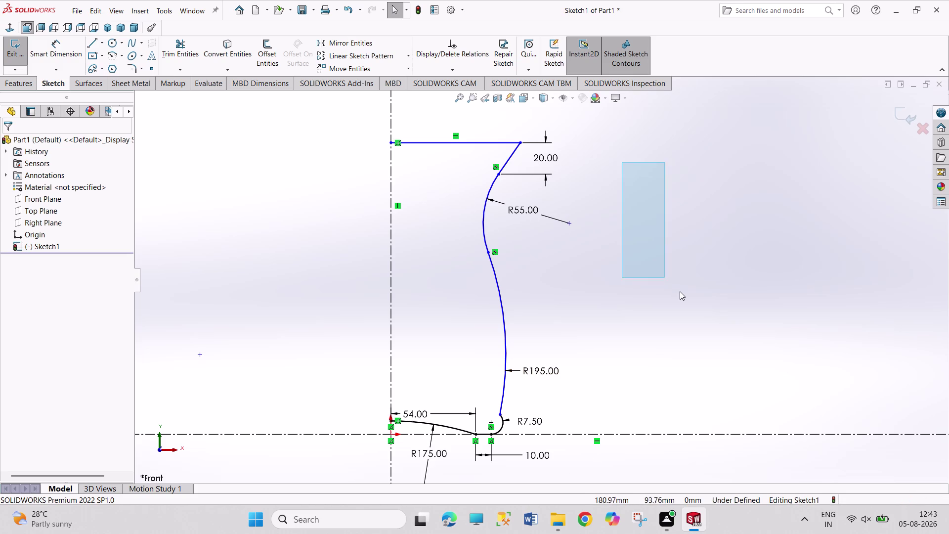
drag(675, 287, 679, 290)
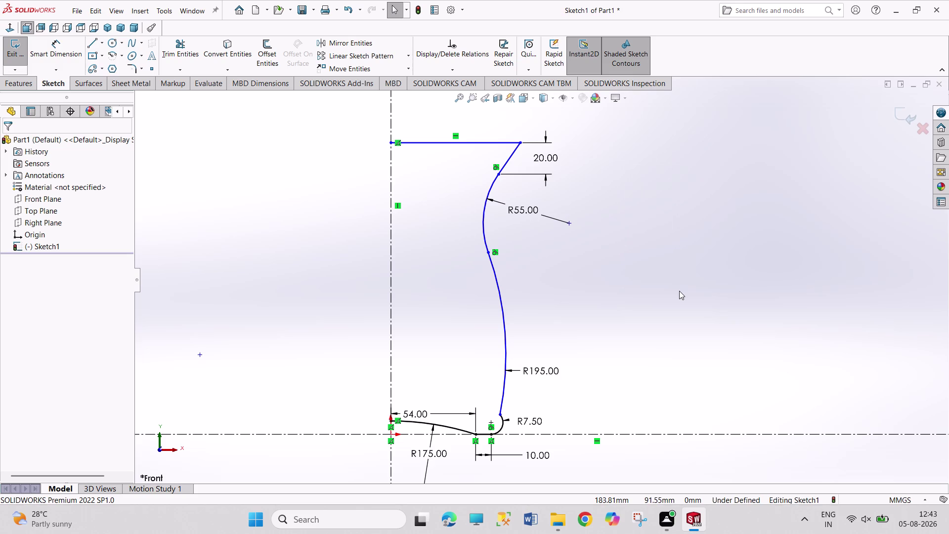
right_drag(680, 291, 675, 207)
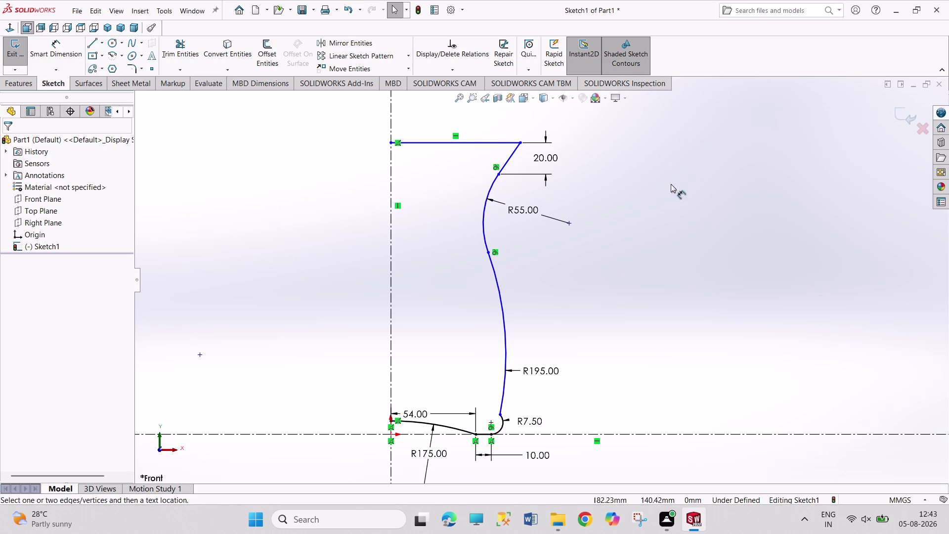
right_drag(676, 206, 666, 168)
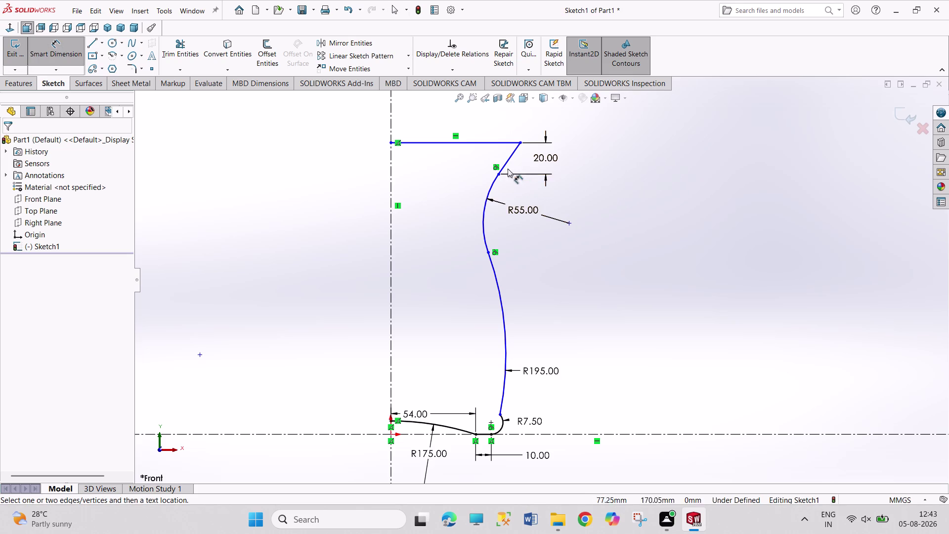
click(498, 175)
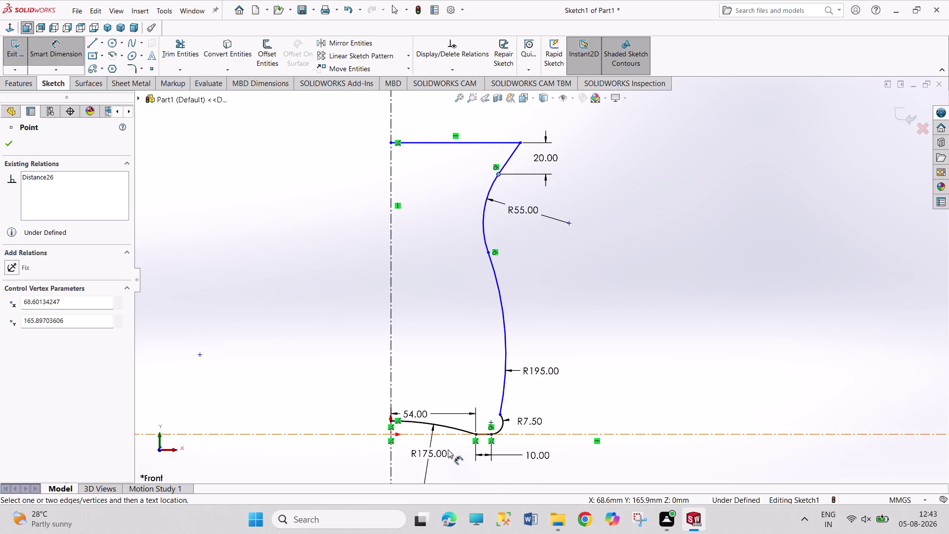
Dimension the upper curve point 250 mm above the horizontal base line.
drag(451, 432, 456, 431)
click(645, 301)
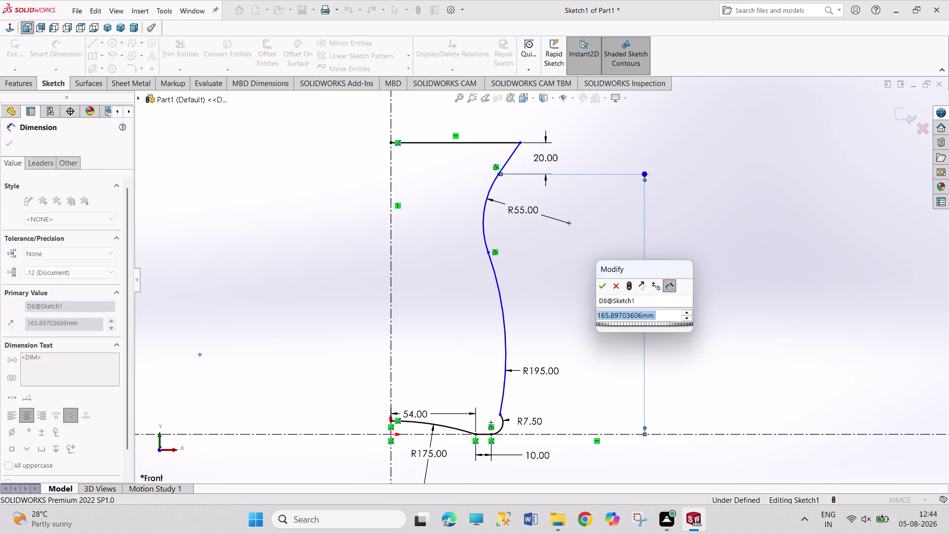
text(250)
key(Return)
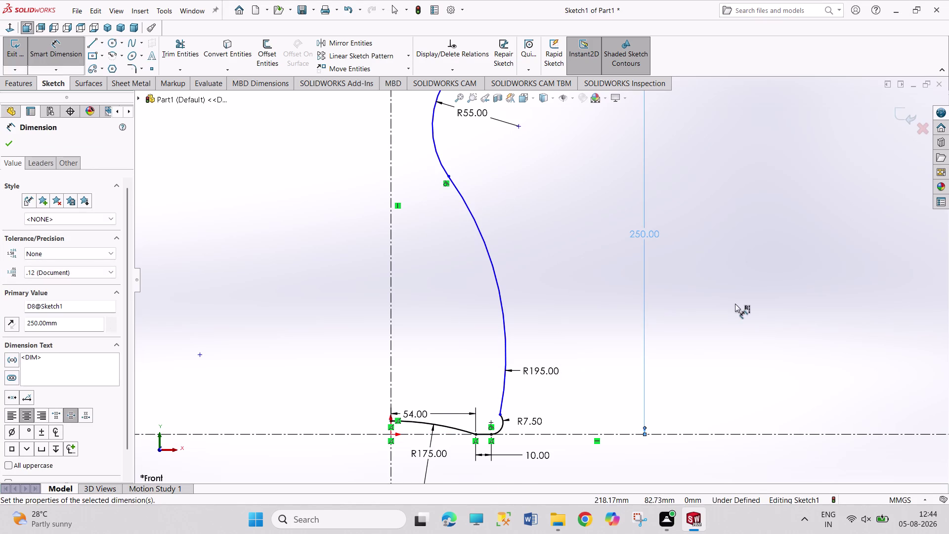
right_click(735, 304)
click(742, 334)
scroll(up, 3)
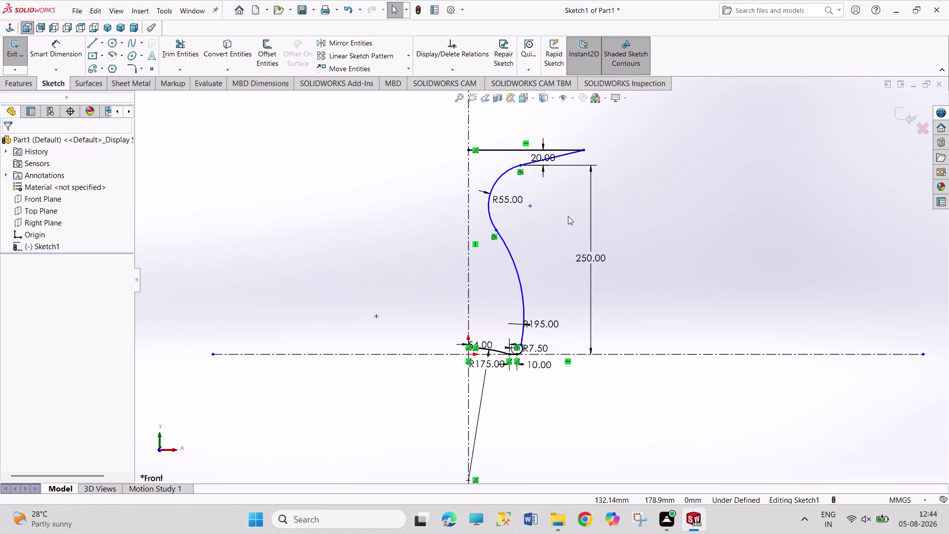
scroll(down, 3)
Add a rim-width dimension, try 60 mm, then undo back to 152.38 mm.
right_drag(627, 154, 603, 90)
drag(513, 144, 513, 137)
click(513, 113)
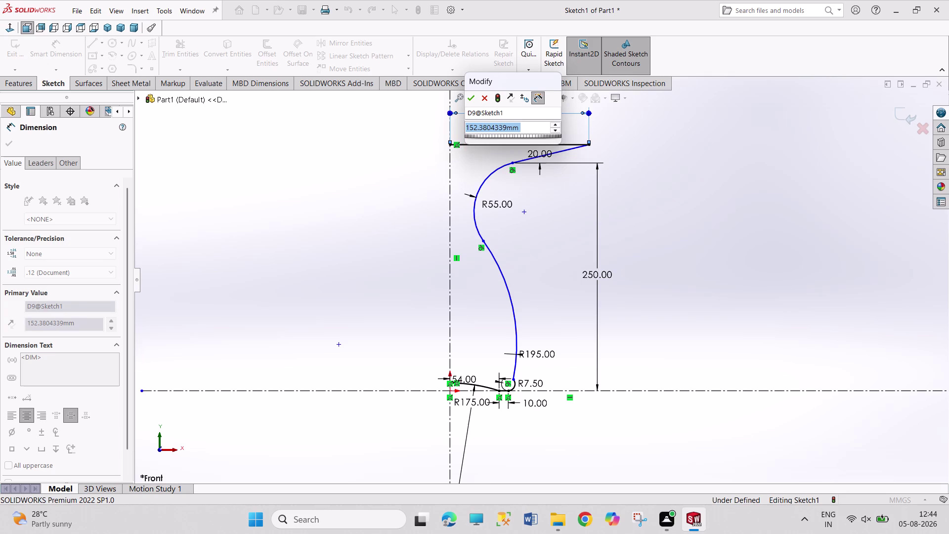
text(60)
key(Return)
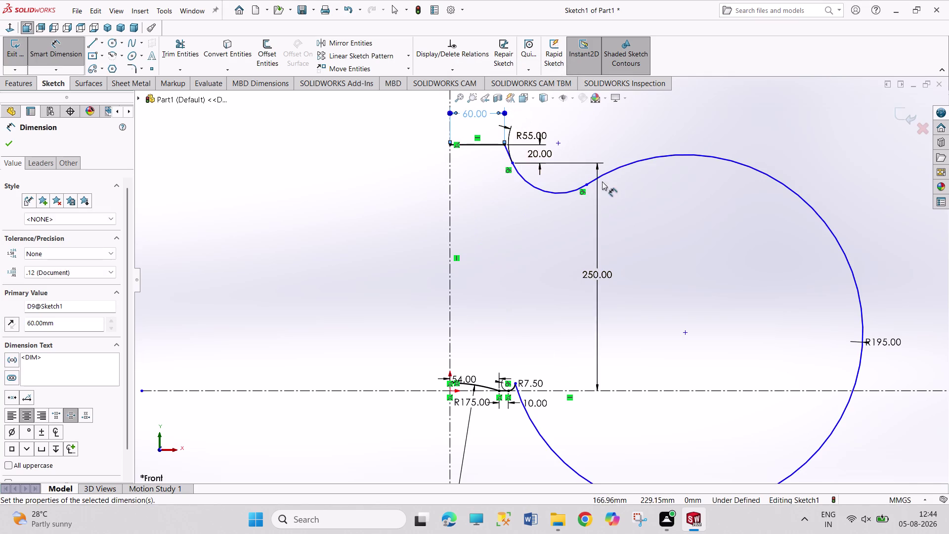
right_click(641, 120)
click(665, 155)
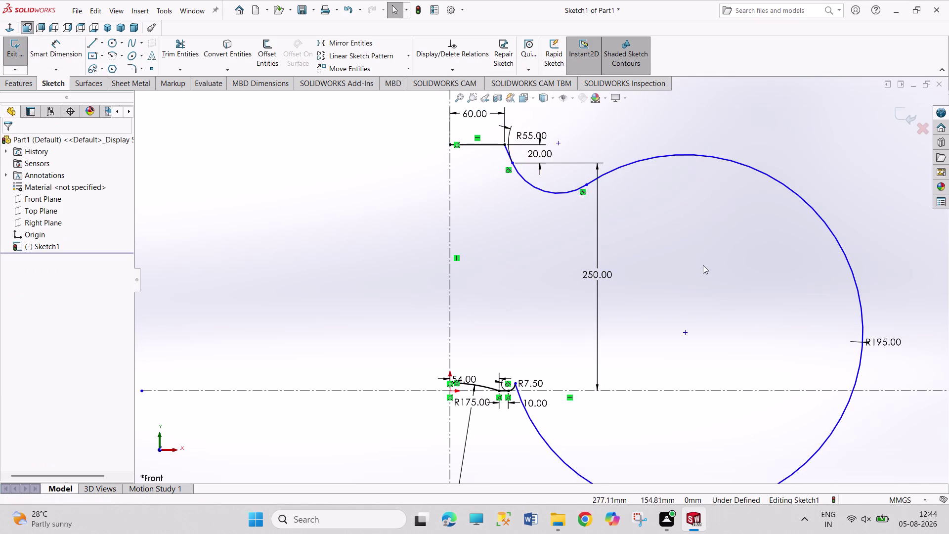
scroll(up, 3)
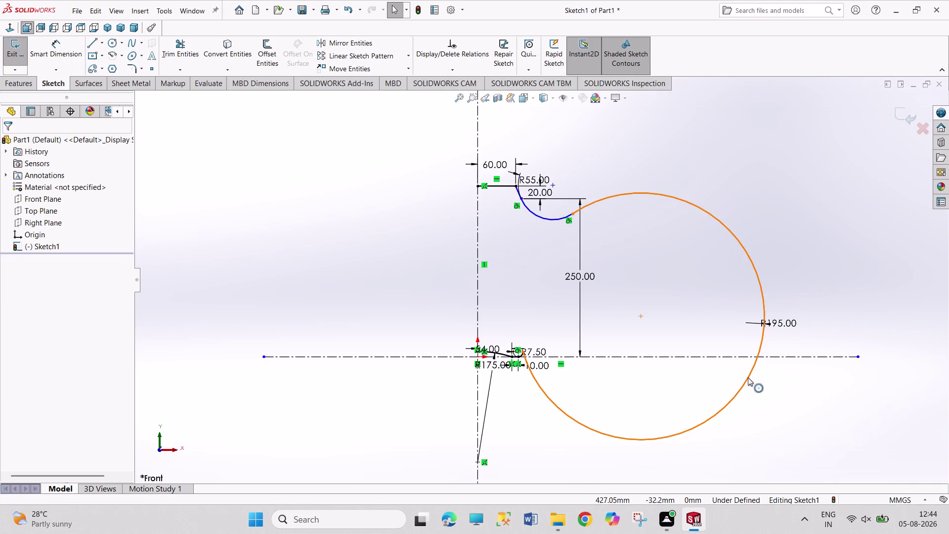
drag(748, 377, 669, 330)
click(664, 297)
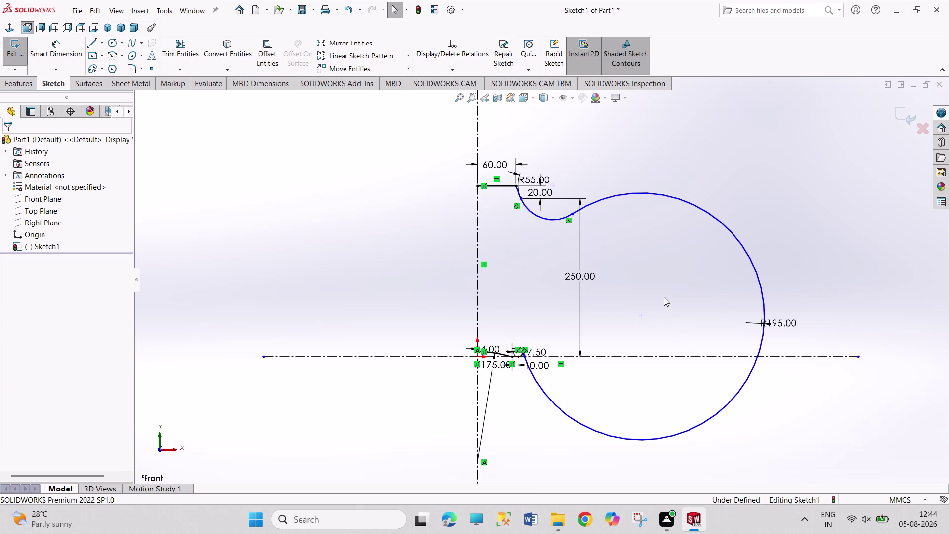
key(ctrl+z)
key(ctrl+z)
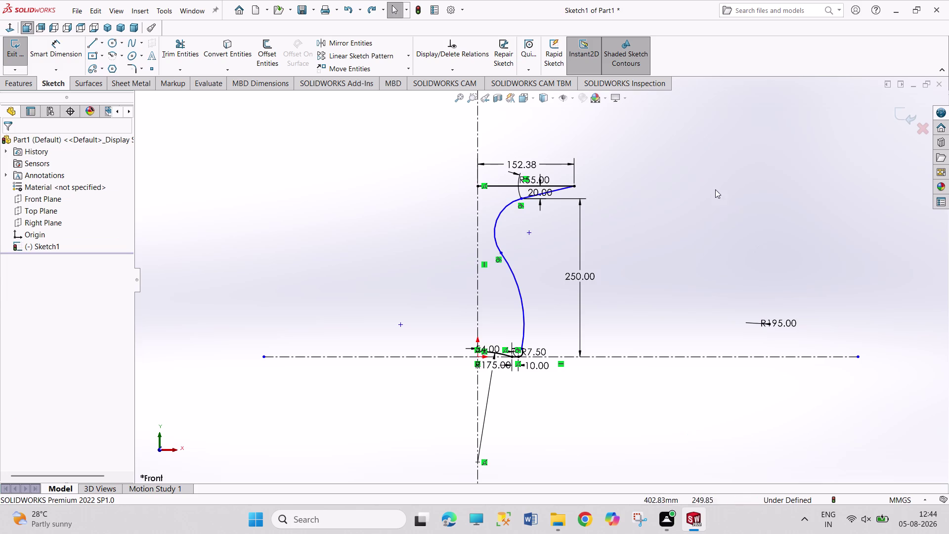
scroll(down, 3)
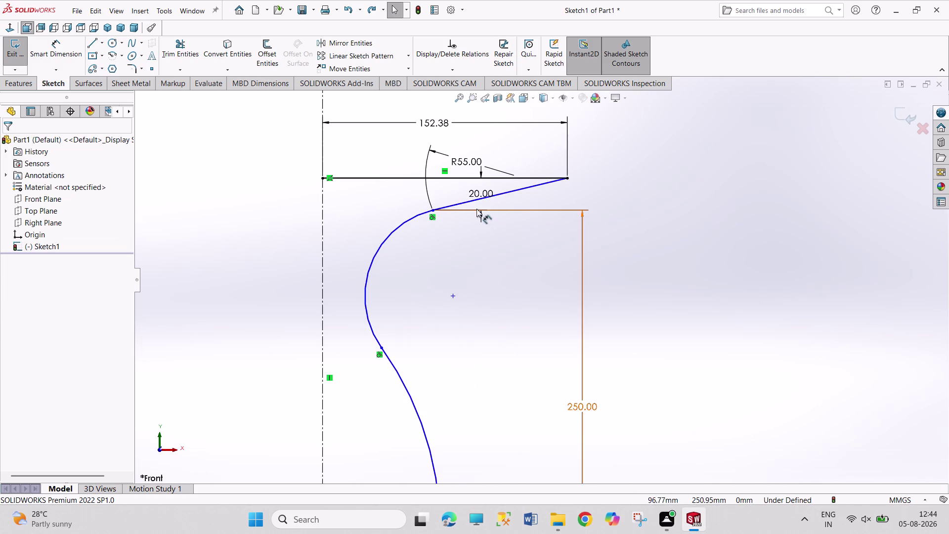
Move the 20 mm dimension label outward to the right of the profile.
scroll(down, 3)
drag(494, 195, 709, 184)
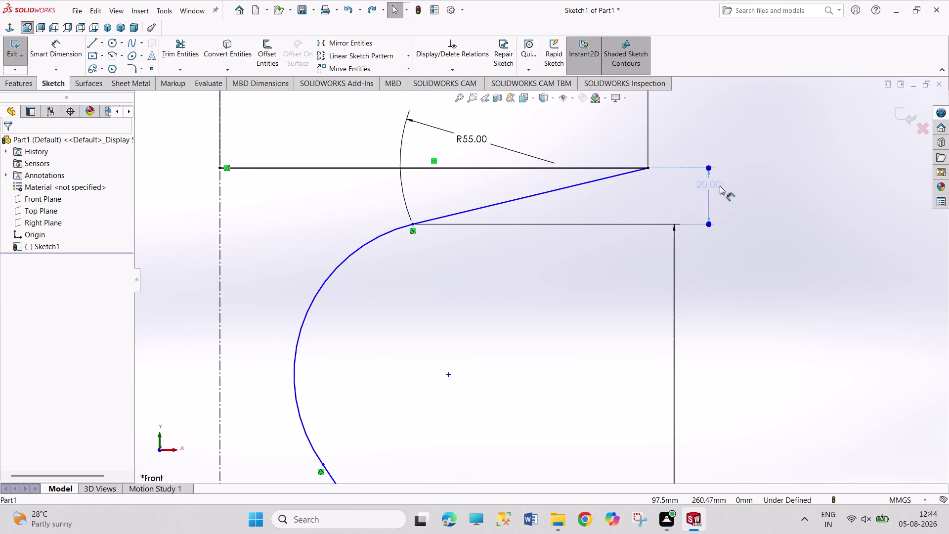
drag(709, 184, 740, 193)
click(750, 271)
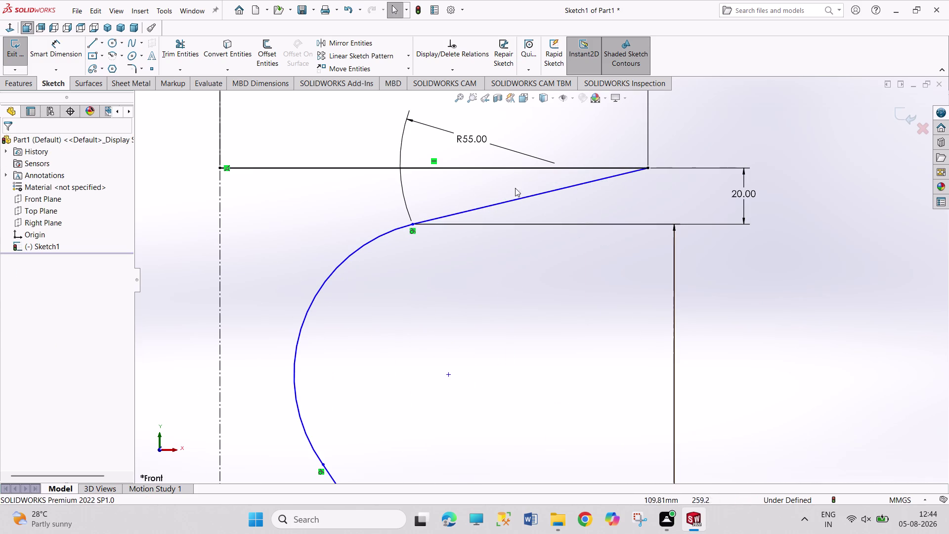
Reposition the R55 radius label beside its arc.
right_click(466, 140)
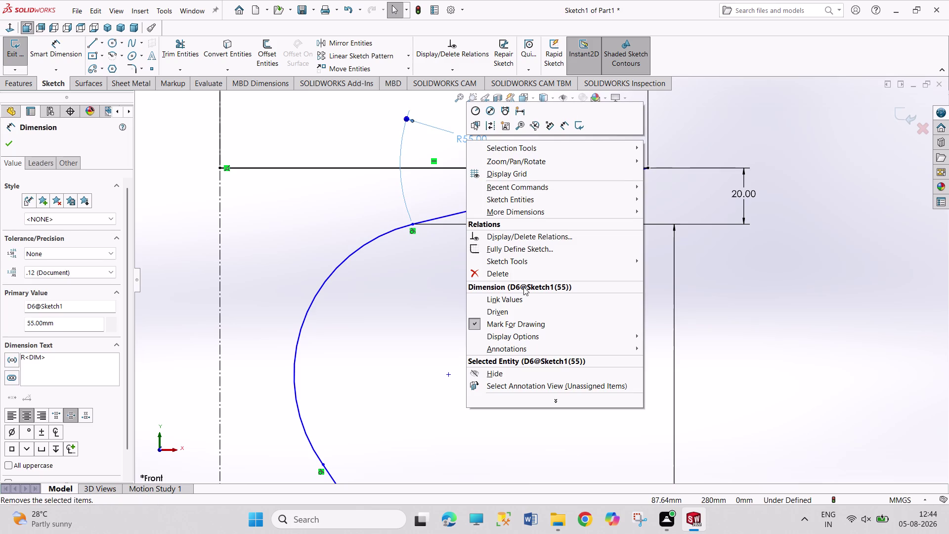
click(434, 276)
drag(463, 138, 465, 197)
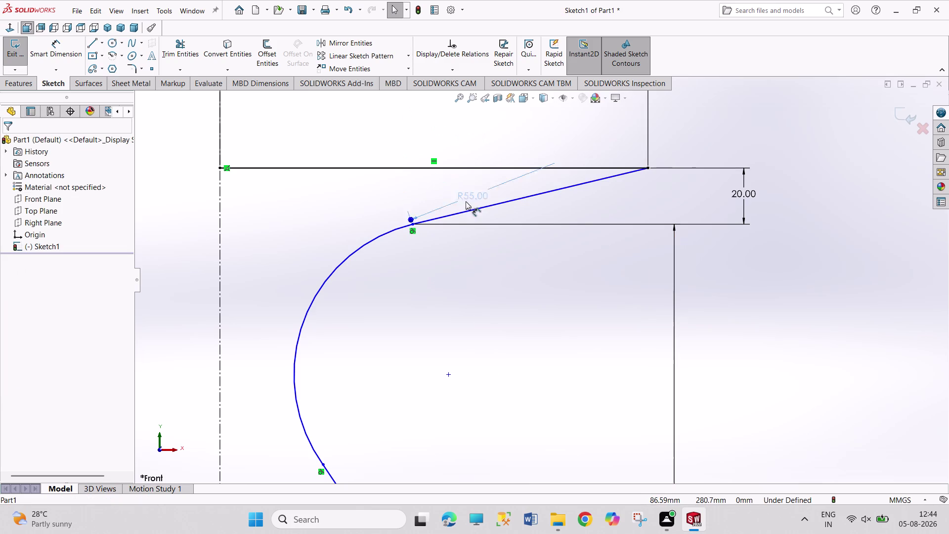
drag(465, 197, 530, 249)
click(543, 293)
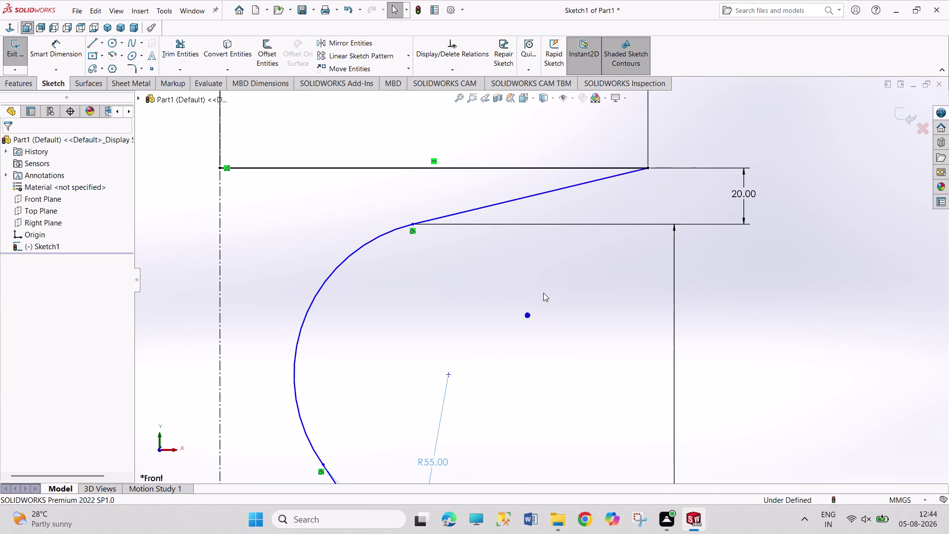
scroll(up, 3)
scroll(up, 3)
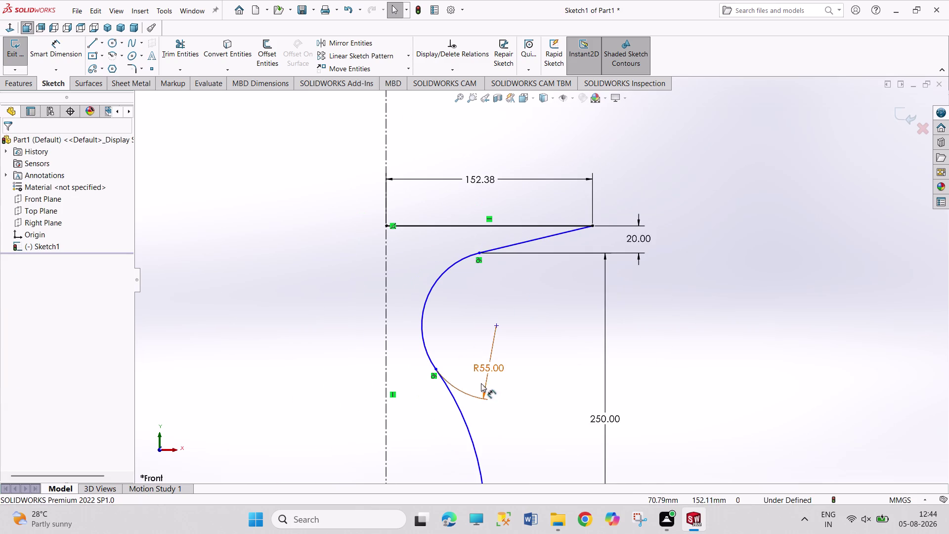
drag(479, 370, 449, 326)
click(514, 357)
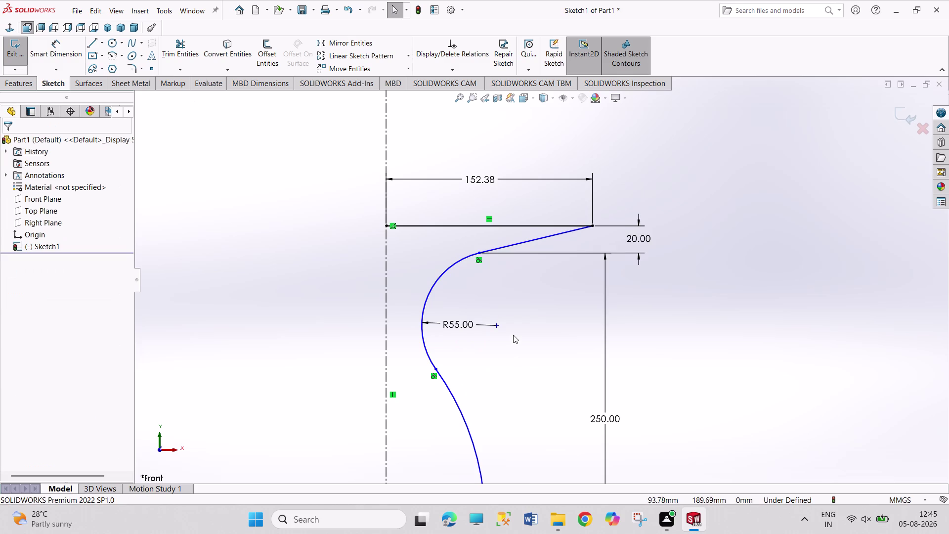
Bring the R195 radius label next to the long arc.
scroll(up, 3)
scroll(up, 3)
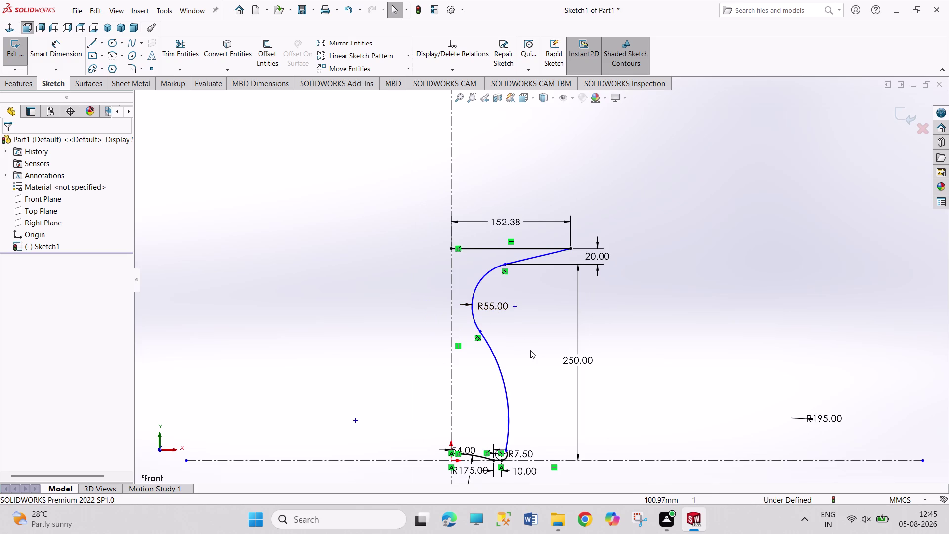
drag(801, 407, 742, 375)
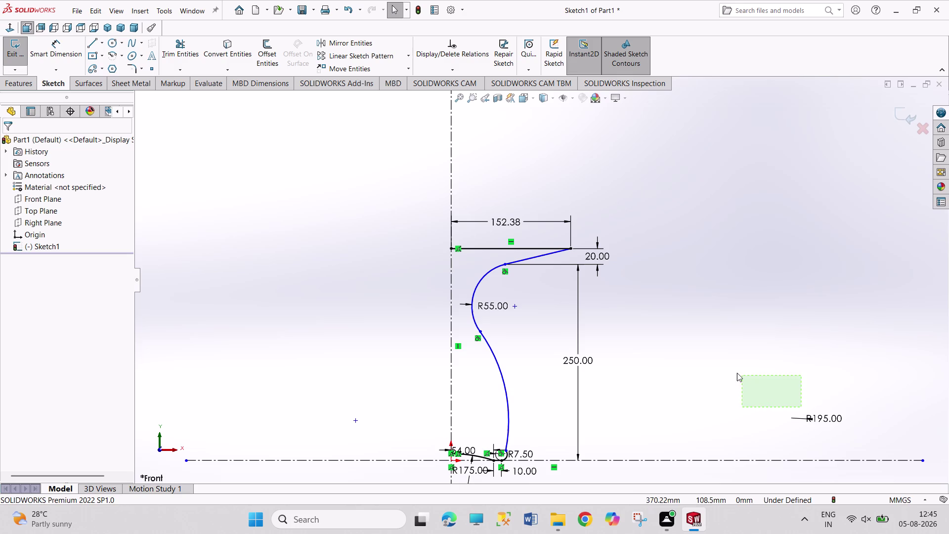
drag(742, 376, 737, 372)
drag(824, 421, 734, 391)
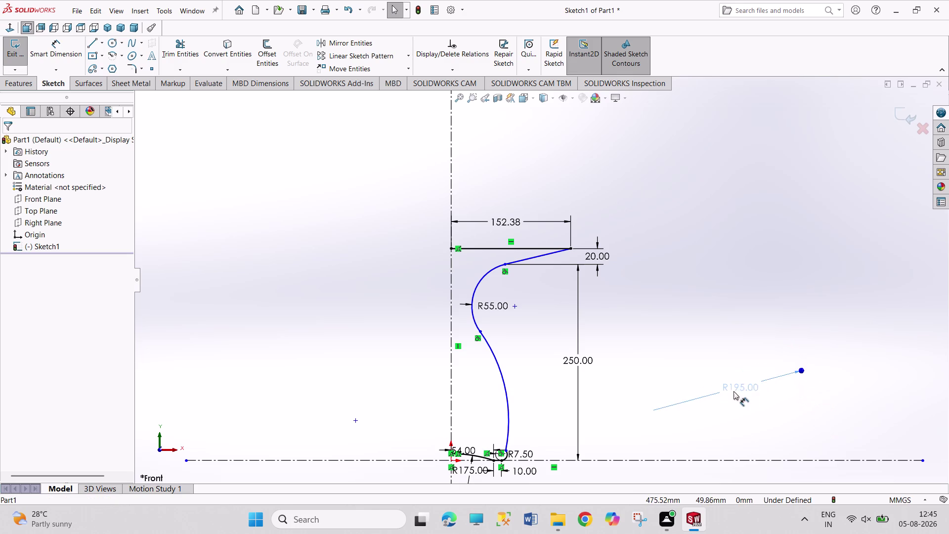
drag(734, 391, 733, 391)
click(720, 391)
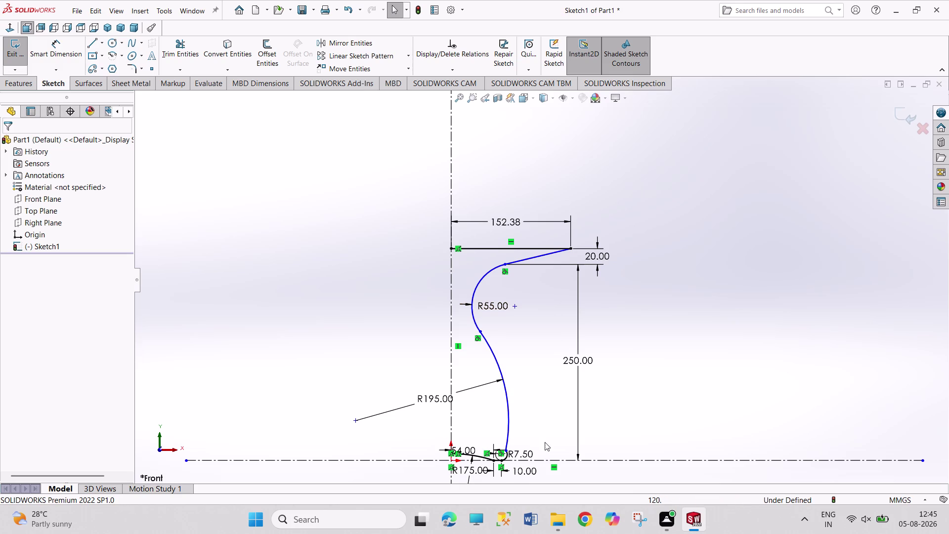
scroll(down, 3)
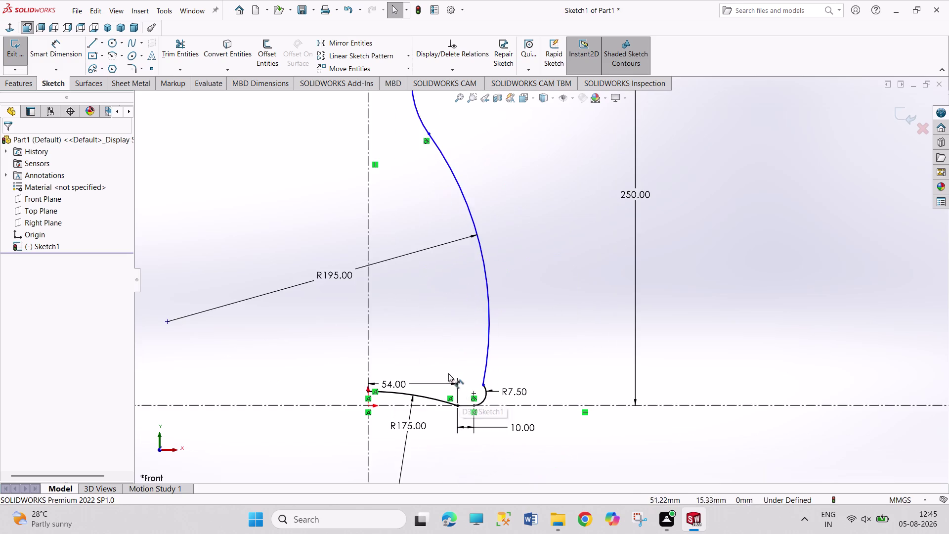
Delete the top horizontal rim line together with its dimensions.
scroll(down, 3)
scroll(up, 3)
scroll(up, 3)
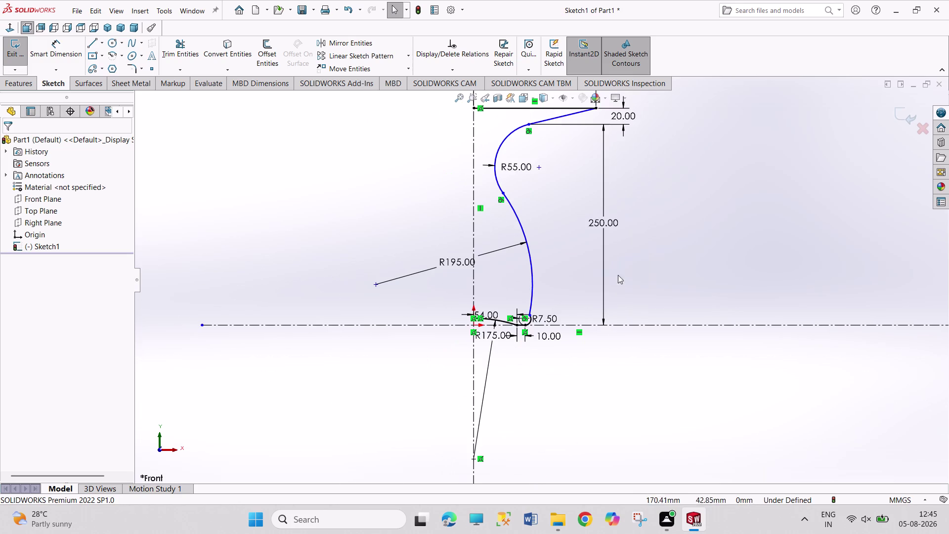
scroll(up, 3)
right_click(526, 139)
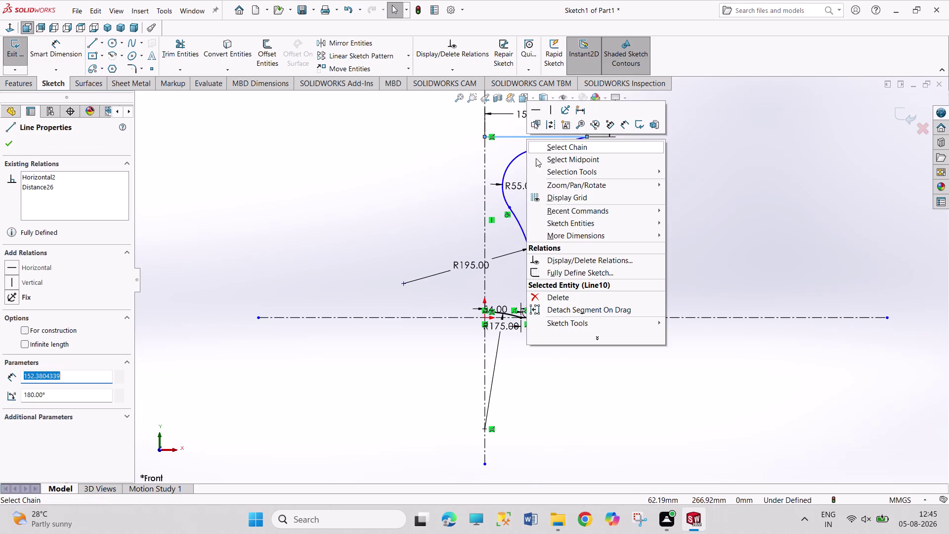
click(569, 297)
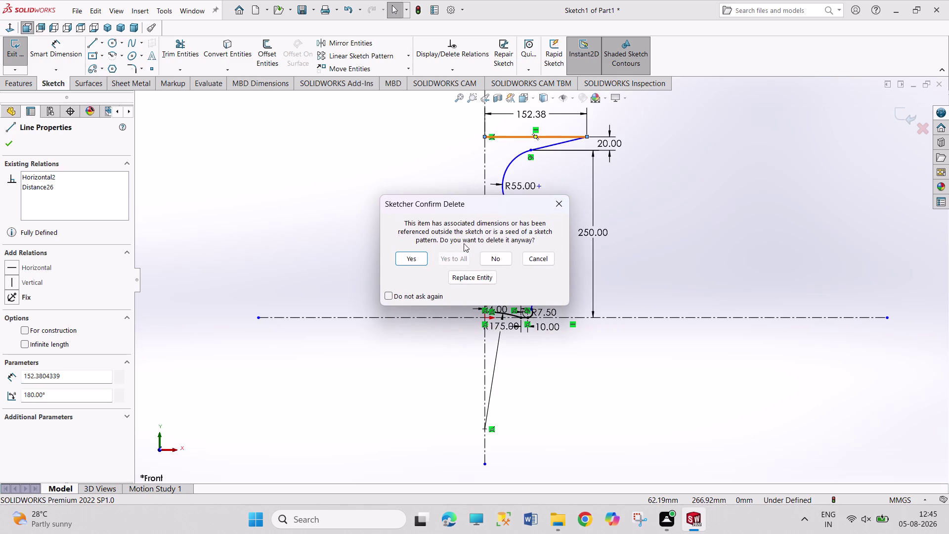
click(423, 257)
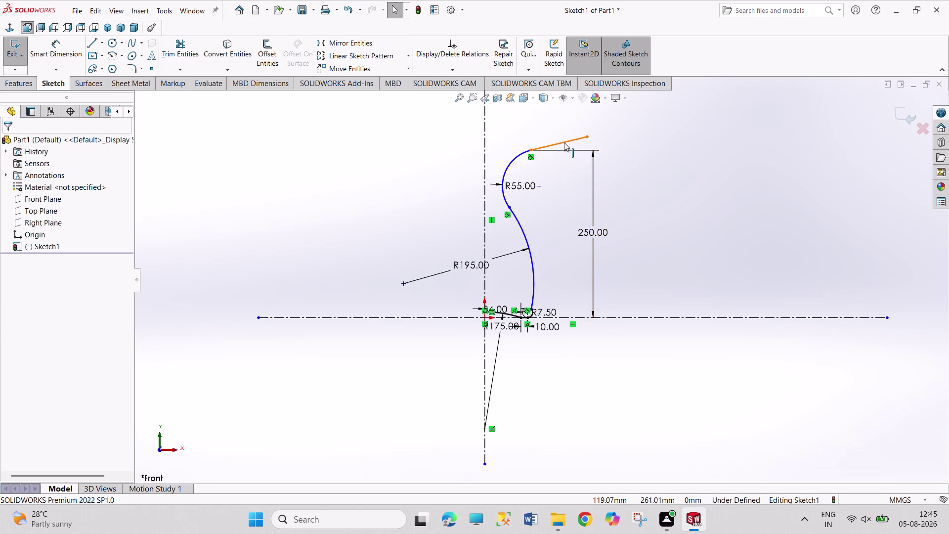
Delete the slanted rim line.
right_click(564, 142)
click(577, 298)
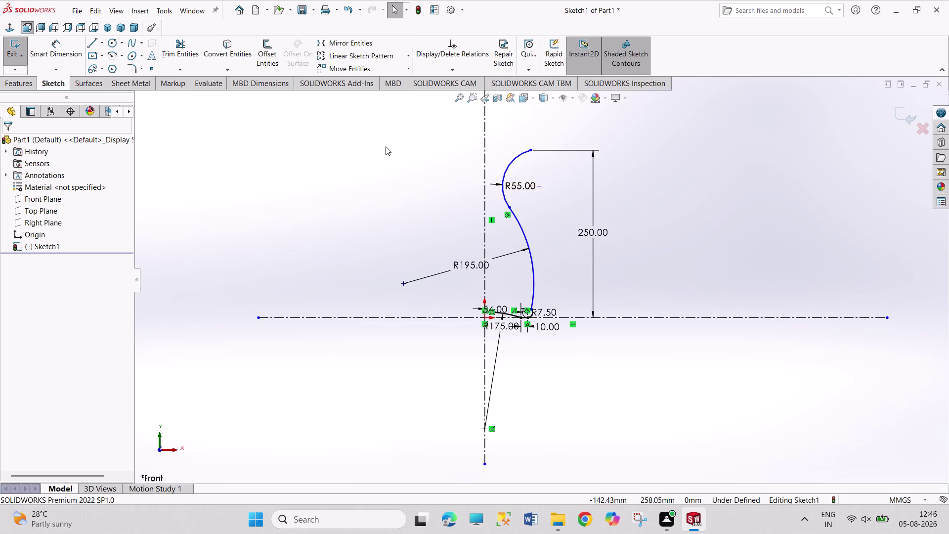
right_drag(364, 153, 354, 84)
click(532, 149)
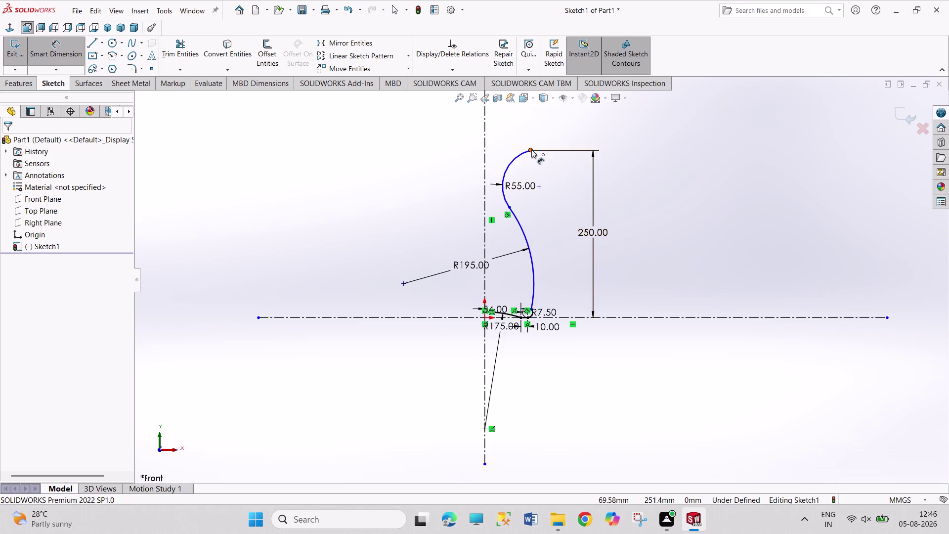
Dimension the profile's top endpoint 45 mm from the centre axis.
click(485, 150)
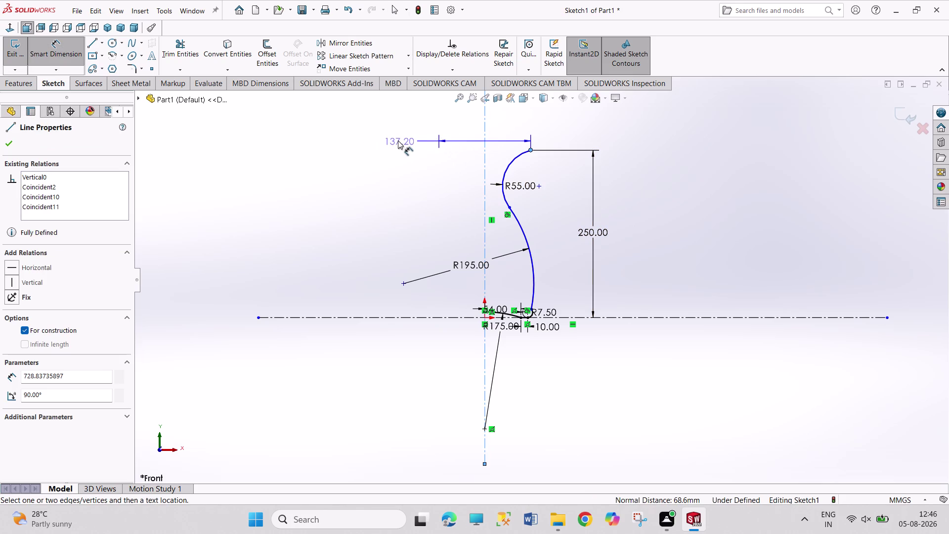
click(398, 140)
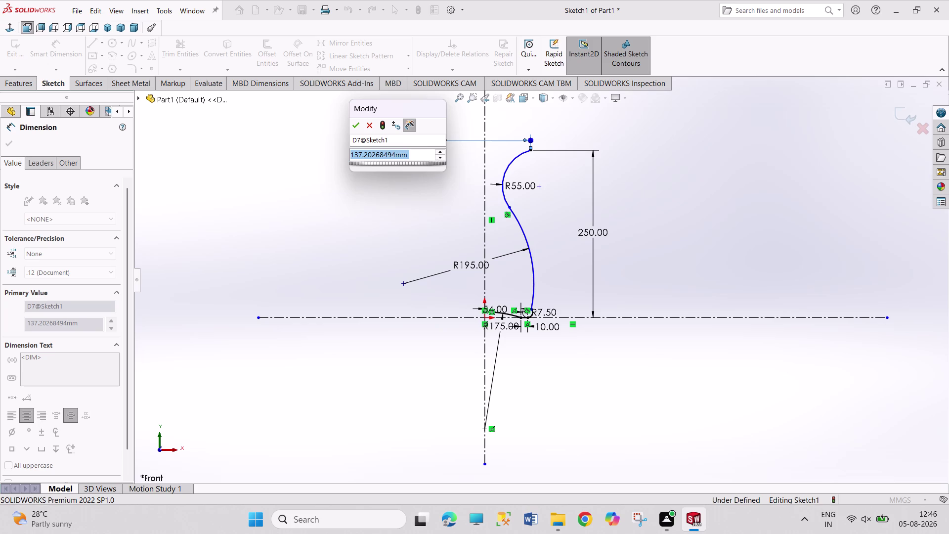
text(45)
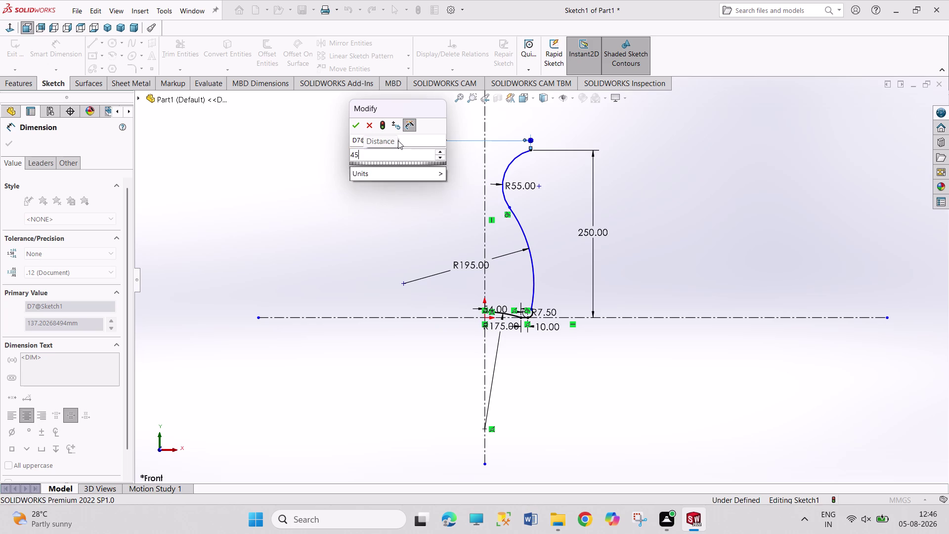
key(Return)
right_click(407, 182)
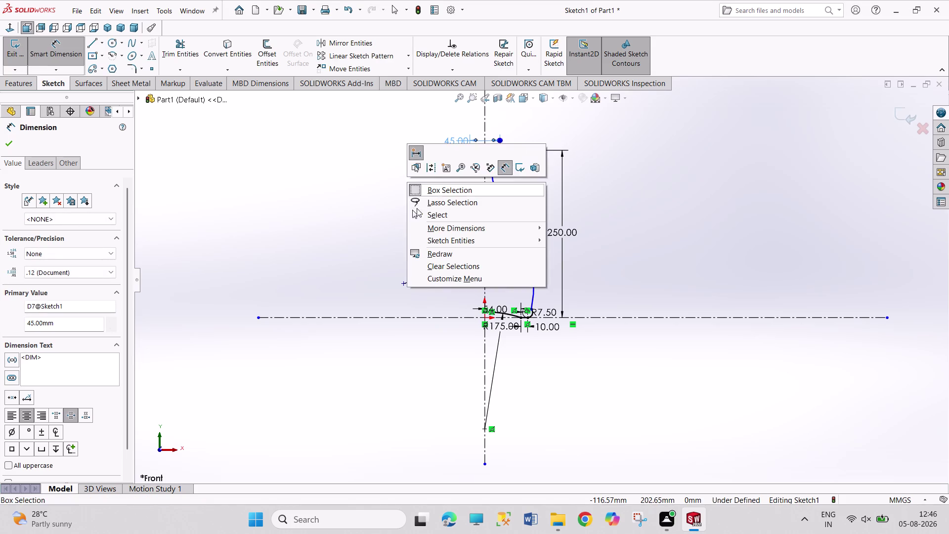
click(424, 214)
scroll(down, 3)
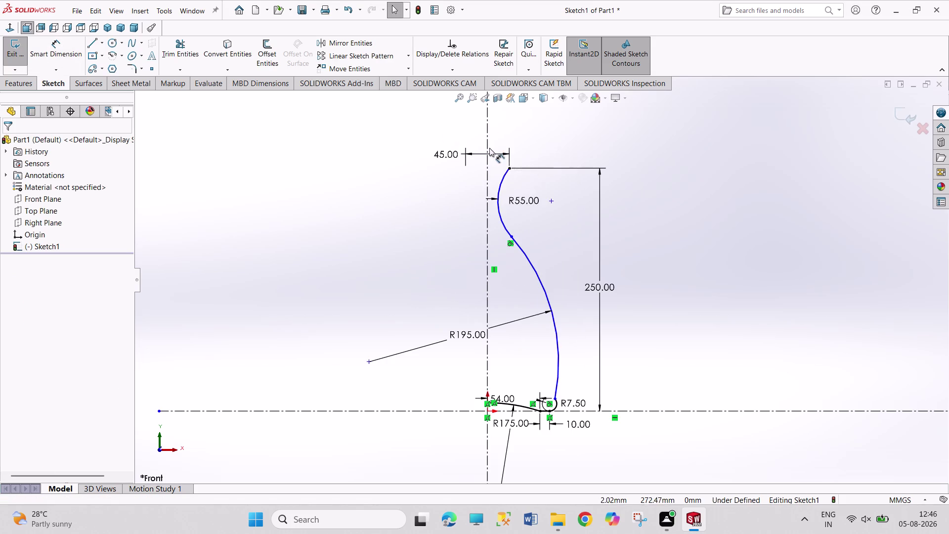
scroll(down, 3)
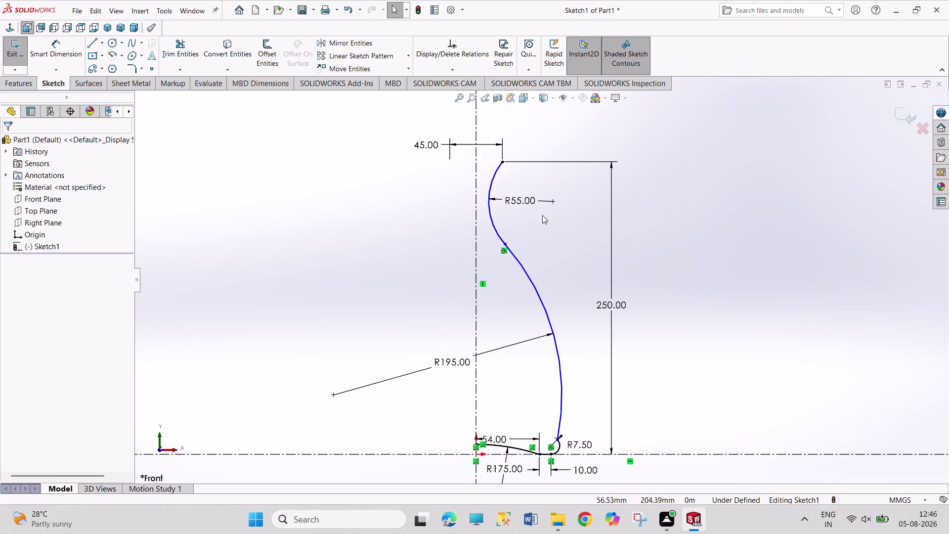
Make the 45 dimension radial and set its value to 45 mm.
right_click(427, 144)
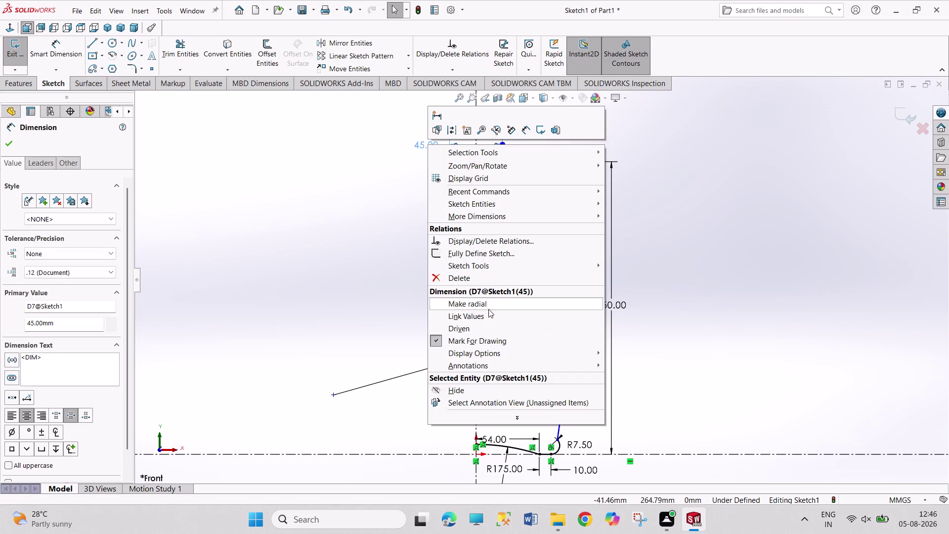
click(480, 278)
right_drag(405, 274, 400, 149)
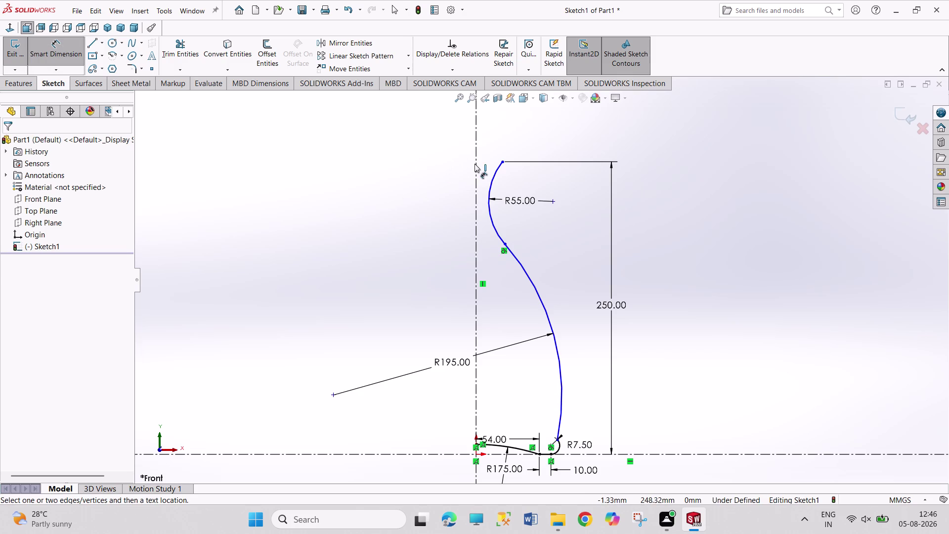
click(475, 163)
click(502, 161)
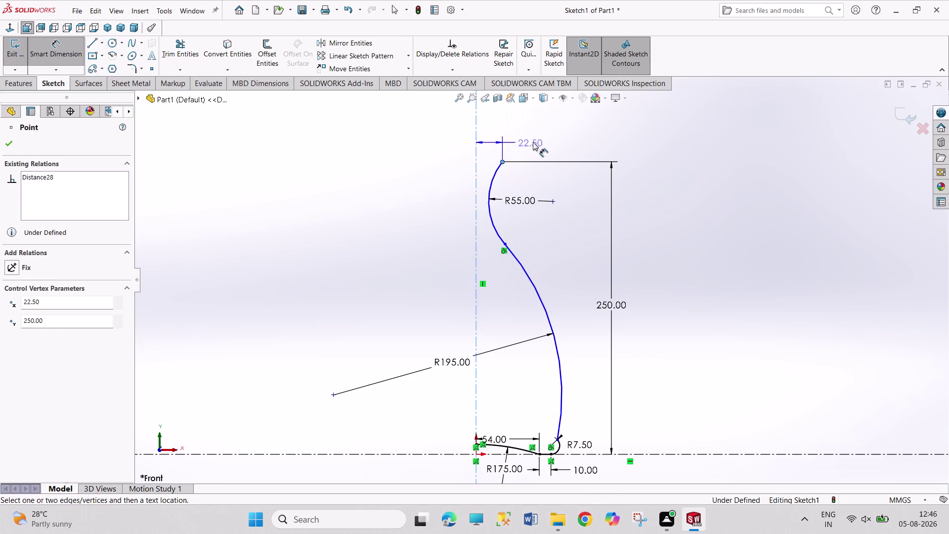
click(538, 141)
text(45)
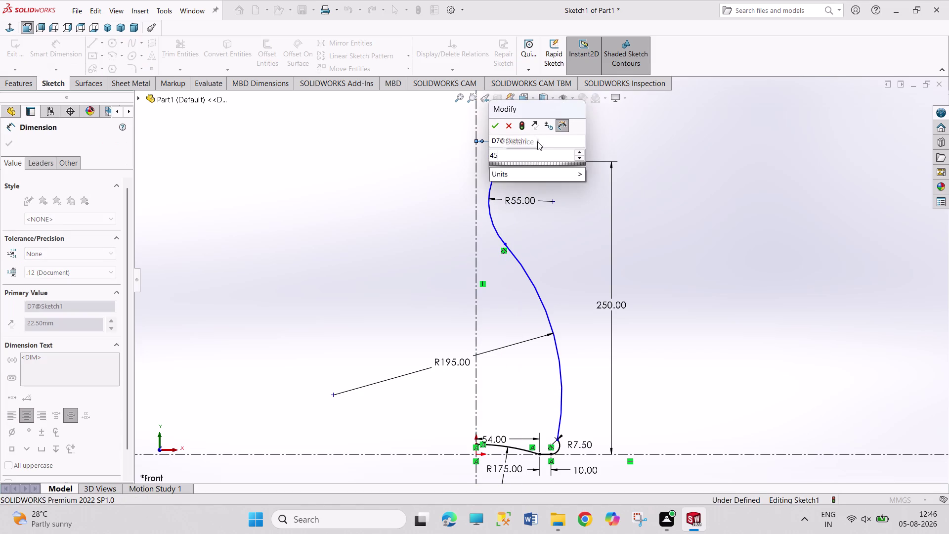
key(Return)
right_click(582, 242)
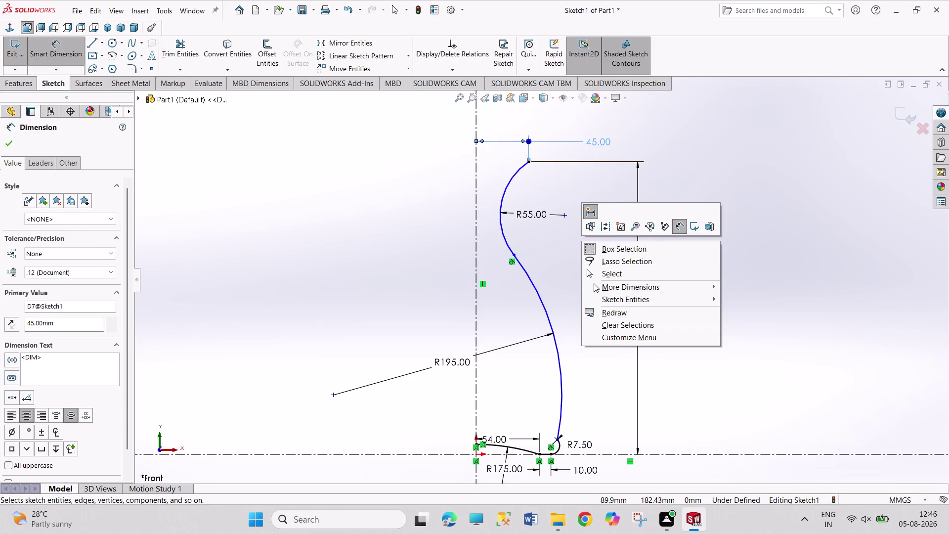
click(593, 275)
click(588, 249)
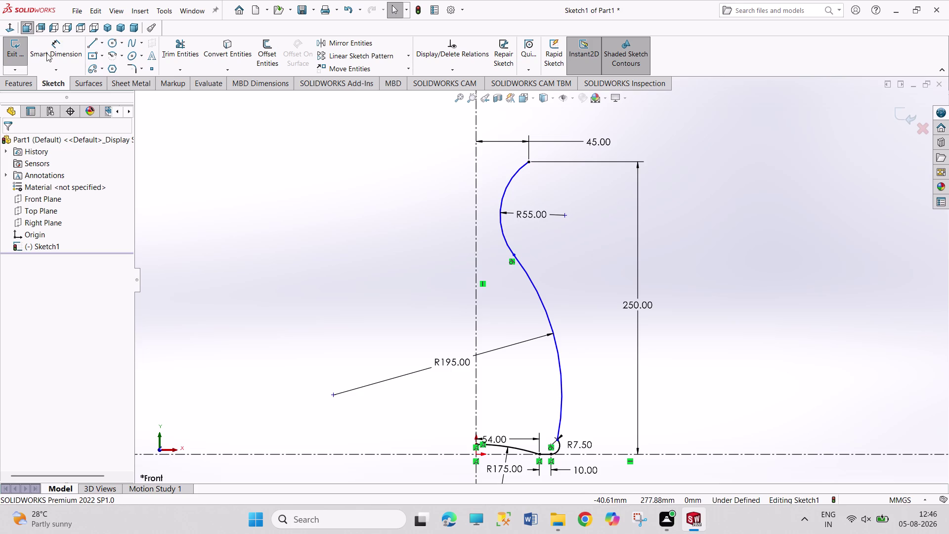
click(90, 43)
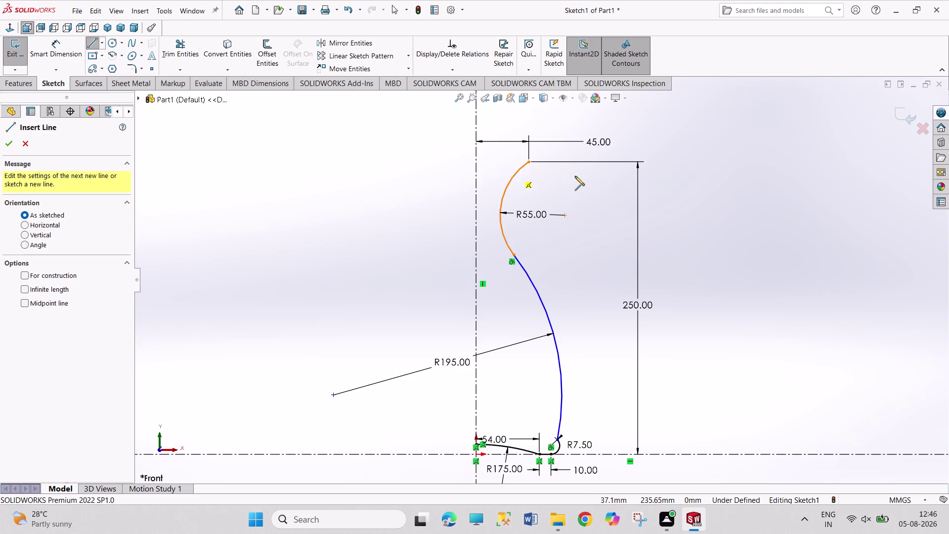
Sketch a short slanted spout line rising up-right from the profile's top point.
click(530, 160)
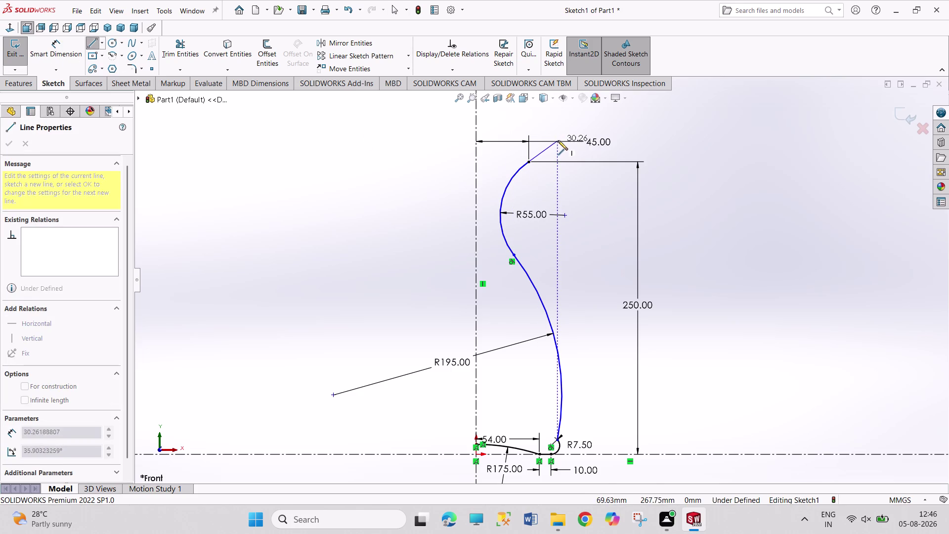
click(564, 125)
right_click(589, 192)
click(598, 196)
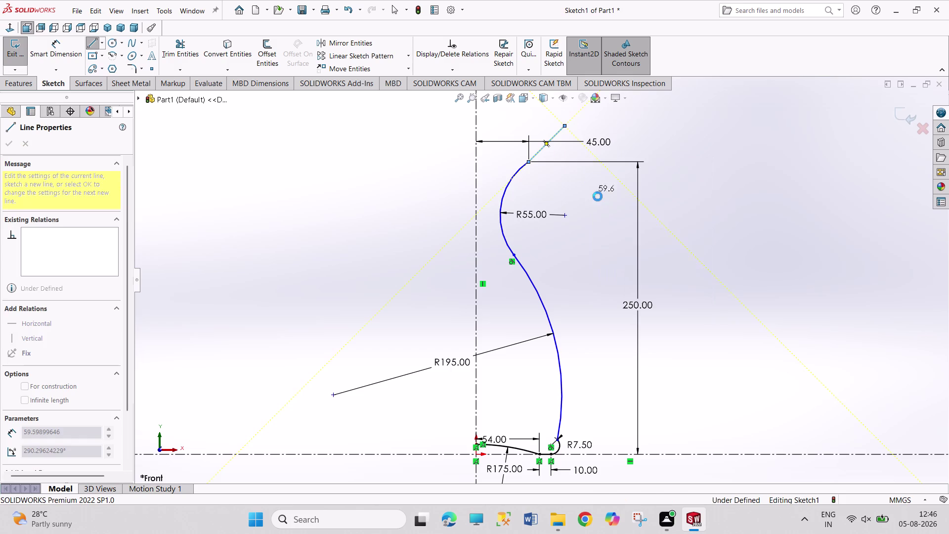
click(529, 161)
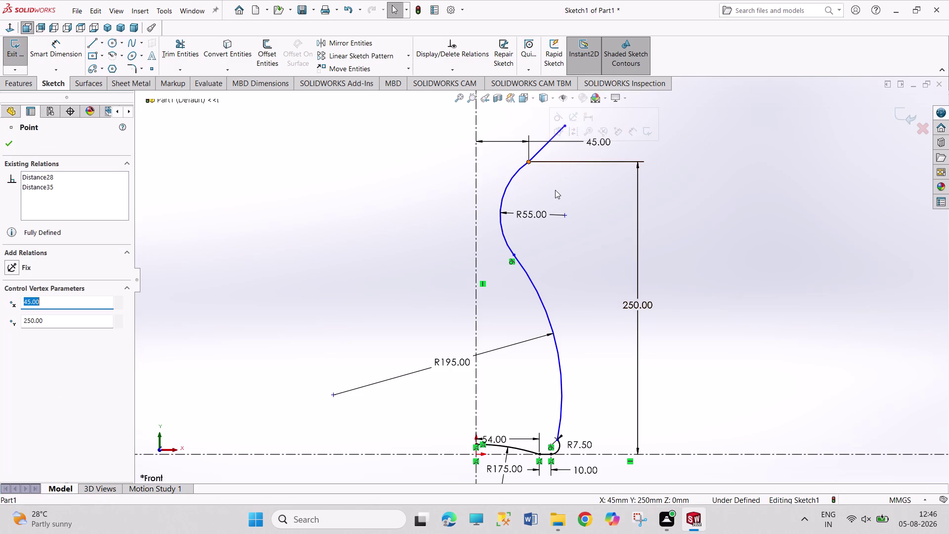
click(561, 118)
click(562, 216)
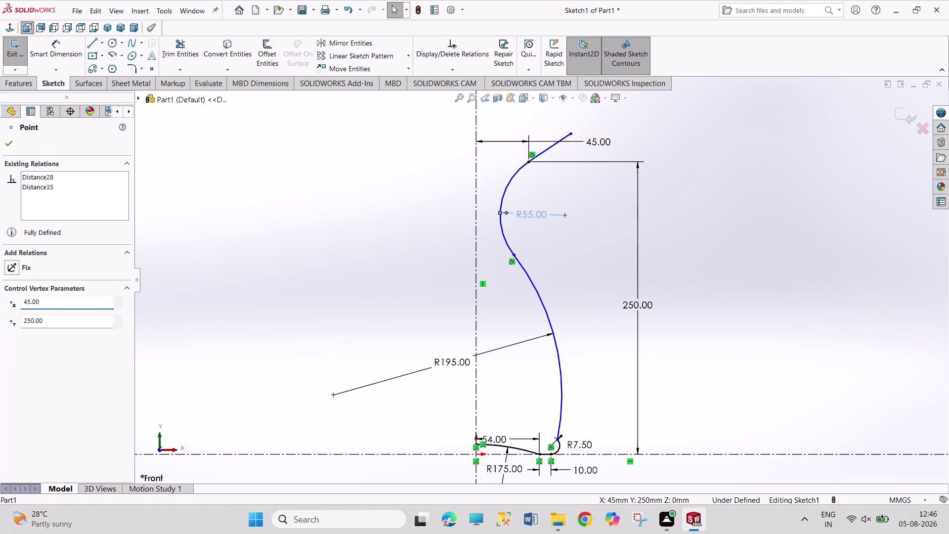
scroll(up, 3)
scroll(down, 3)
right_drag(590, 306, 568, 178)
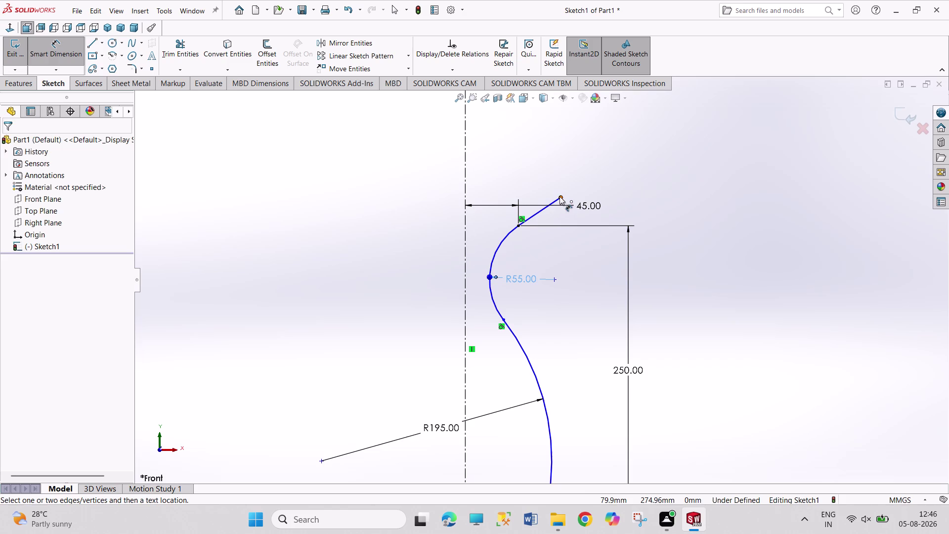
Dimension the spout line's top end 60 mm from the centreline.
click(560, 197)
click(467, 178)
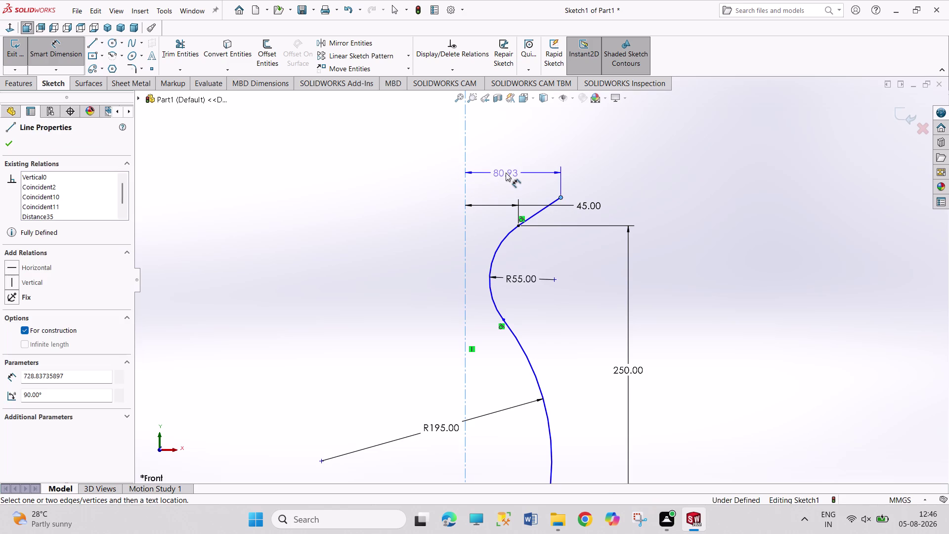
click(505, 172)
text(60)
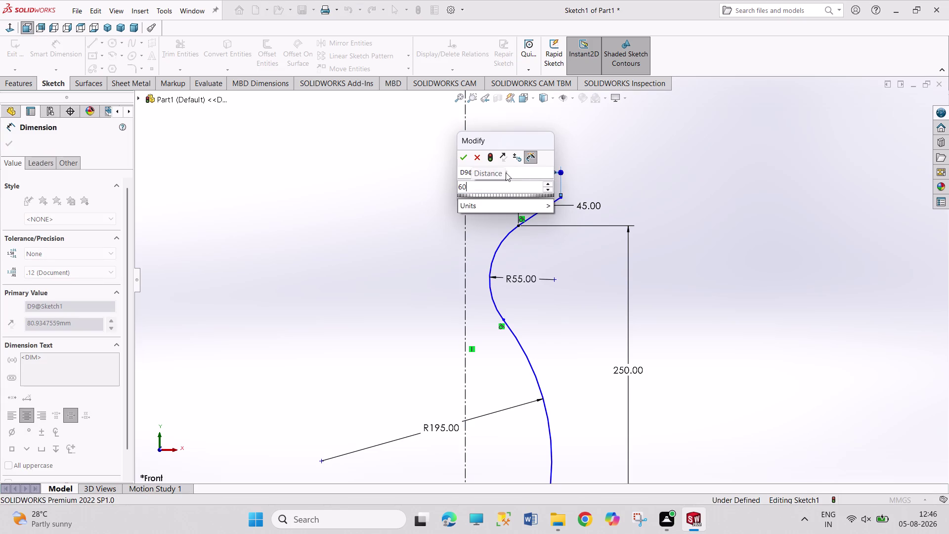
key(Return)
right_click(554, 168)
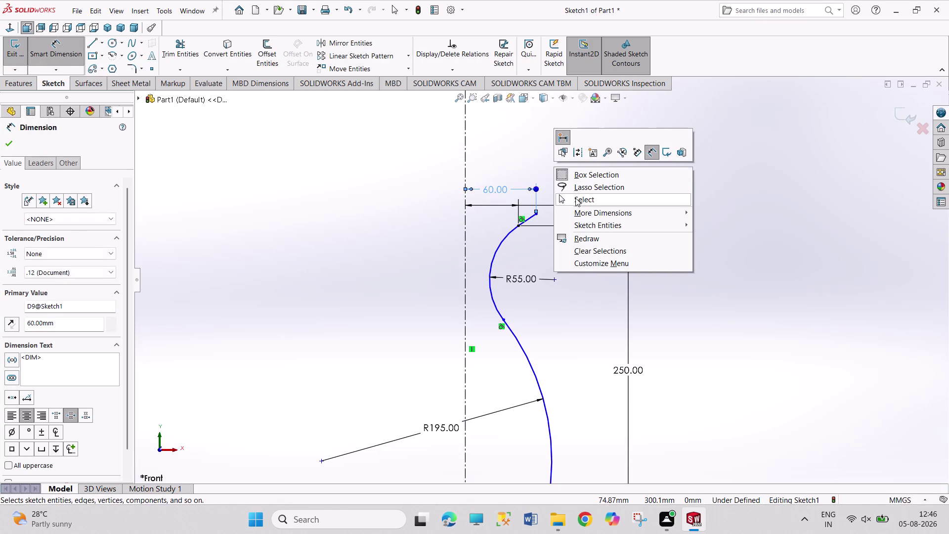
click(576, 198)
scroll(up, 3)
scroll(down, 3)
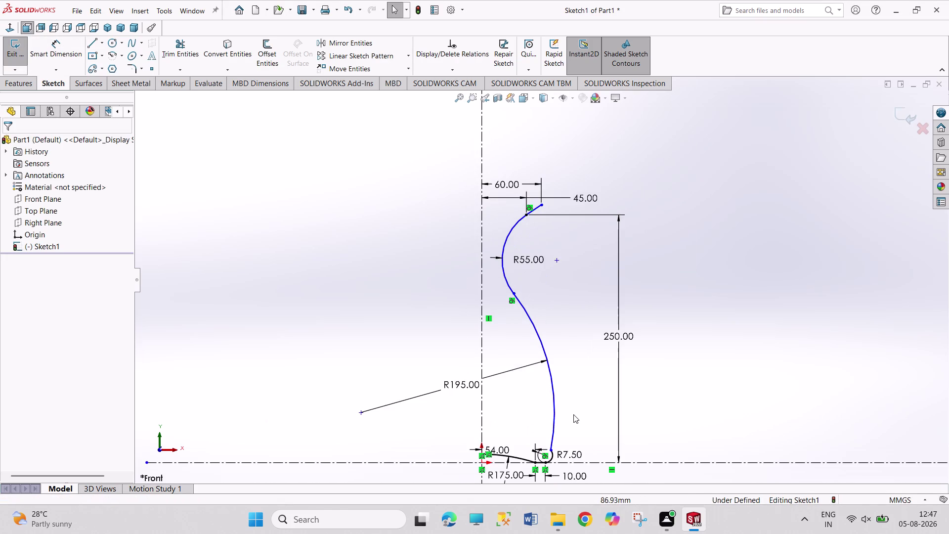
scroll(up, 3)
scroll(down, 3)
scroll(down, 3)
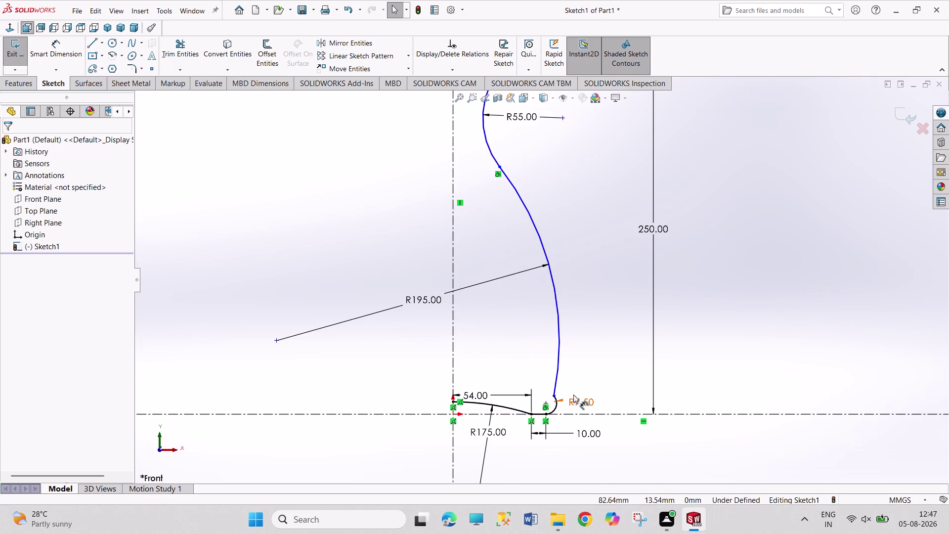
drag(576, 402, 579, 409)
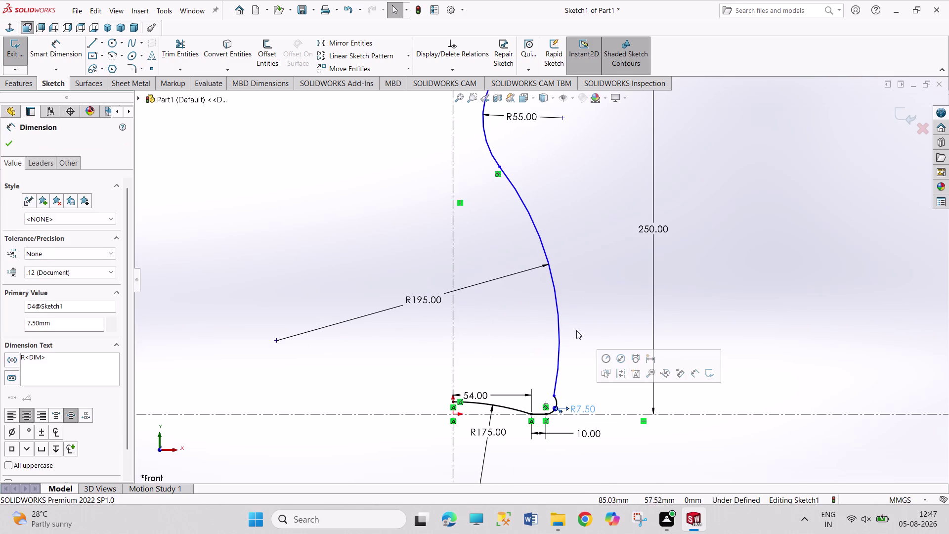
click(576, 330)
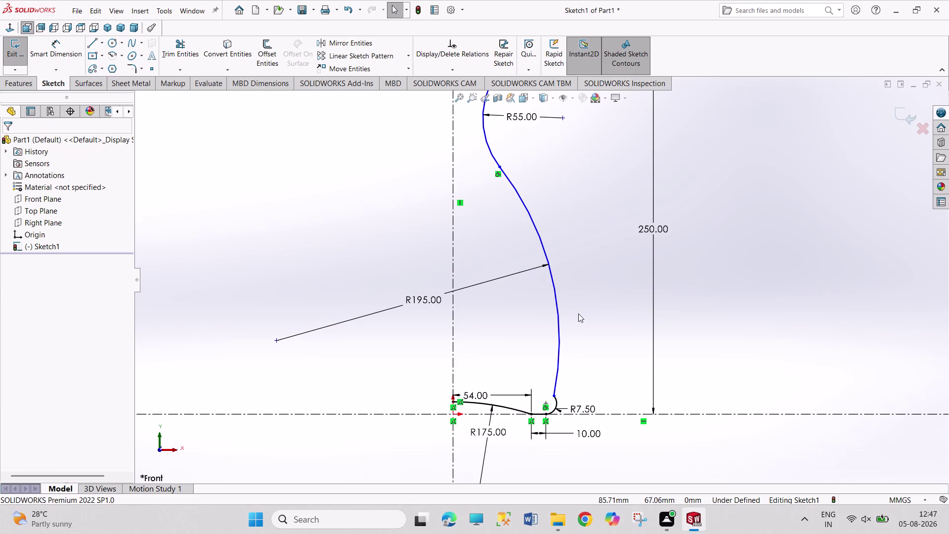
drag(701, 272, 789, 347)
drag(708, 229, 818, 345)
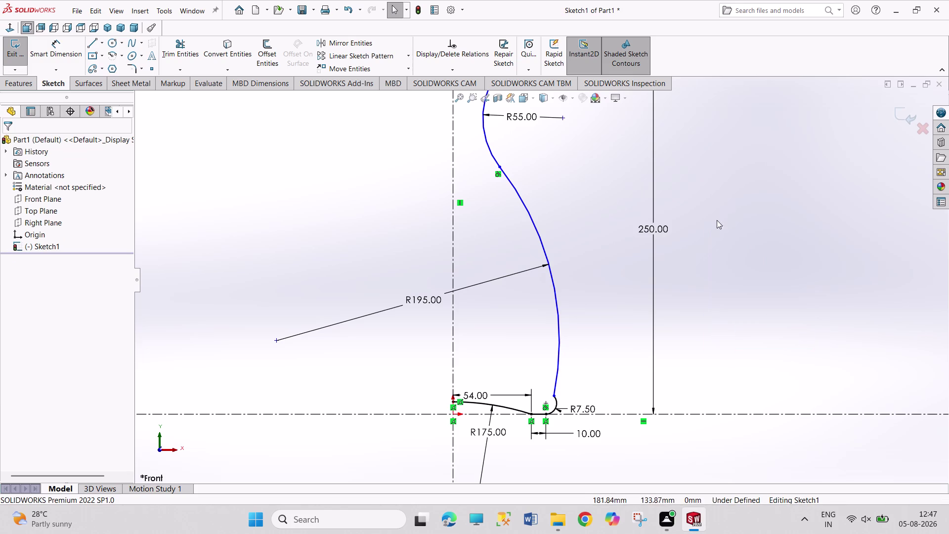
drag(715, 223, 805, 343)
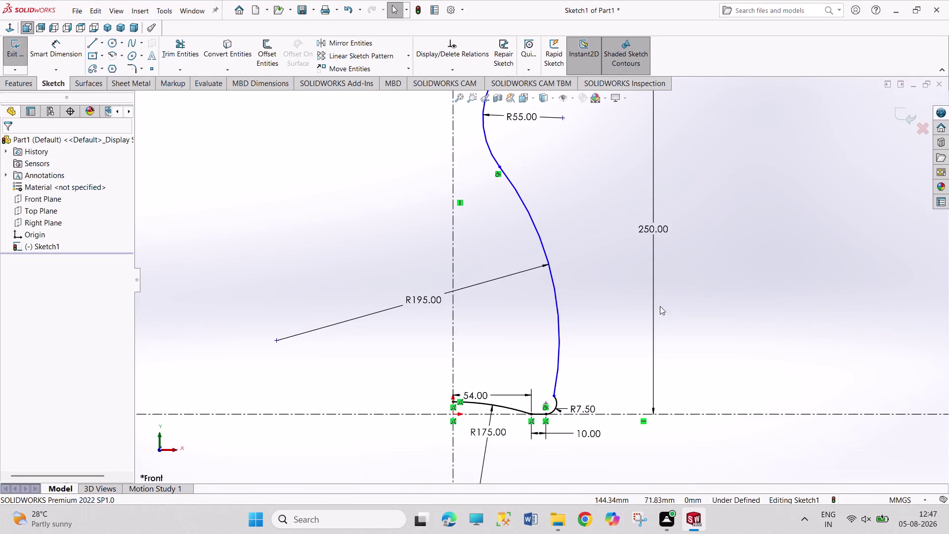
scroll(up, 3)
scroll(up, 3)
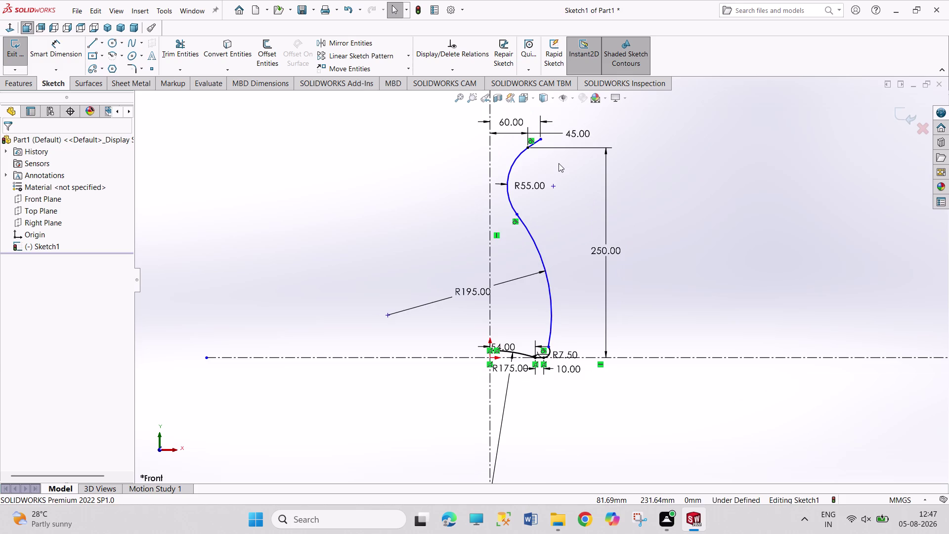
scroll(down, 3)
scroll(down, 3)
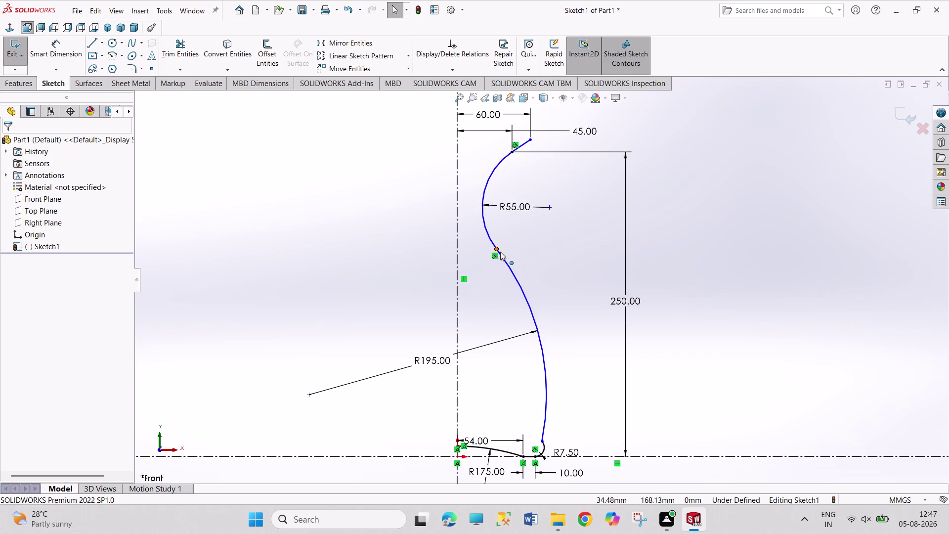
click(544, 441)
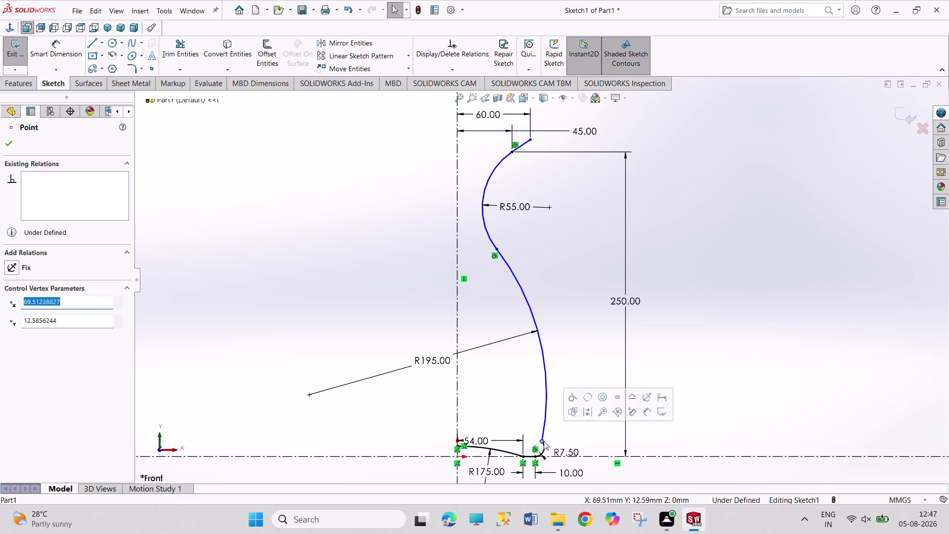
click(573, 398)
click(677, 353)
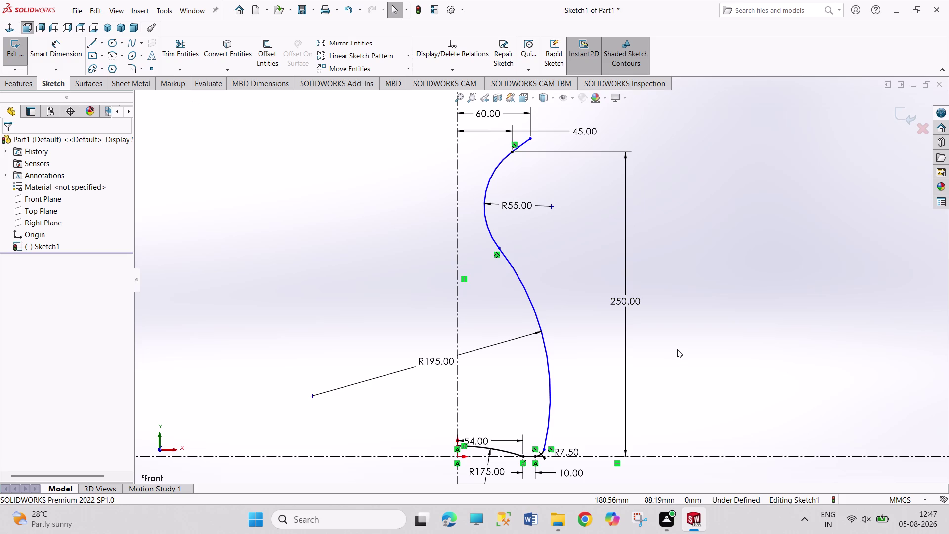
key(ctrl+z)
click(677, 379)
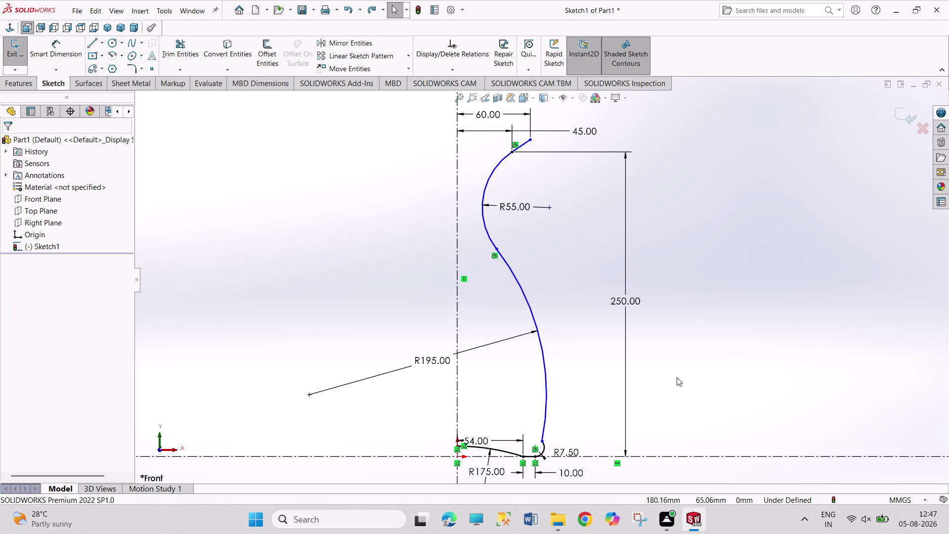
click(542, 441)
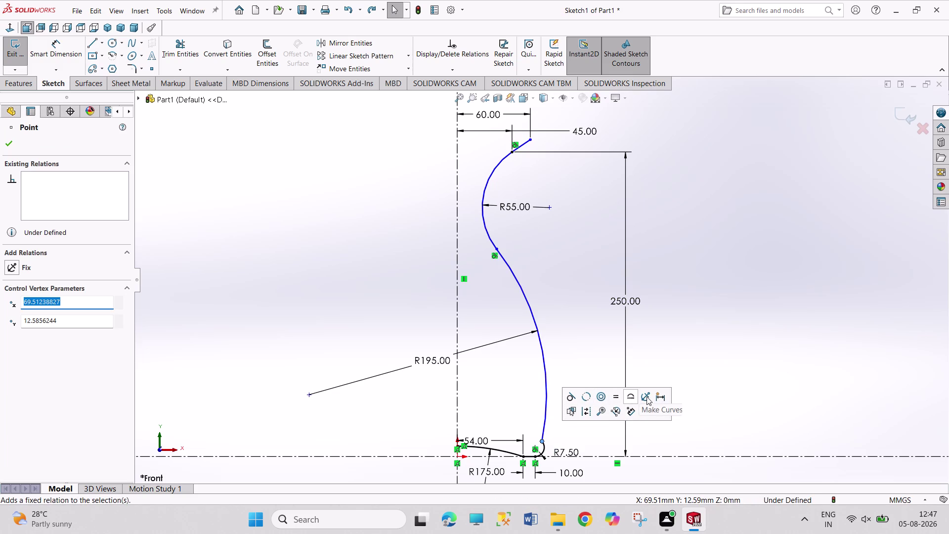
click(658, 434)
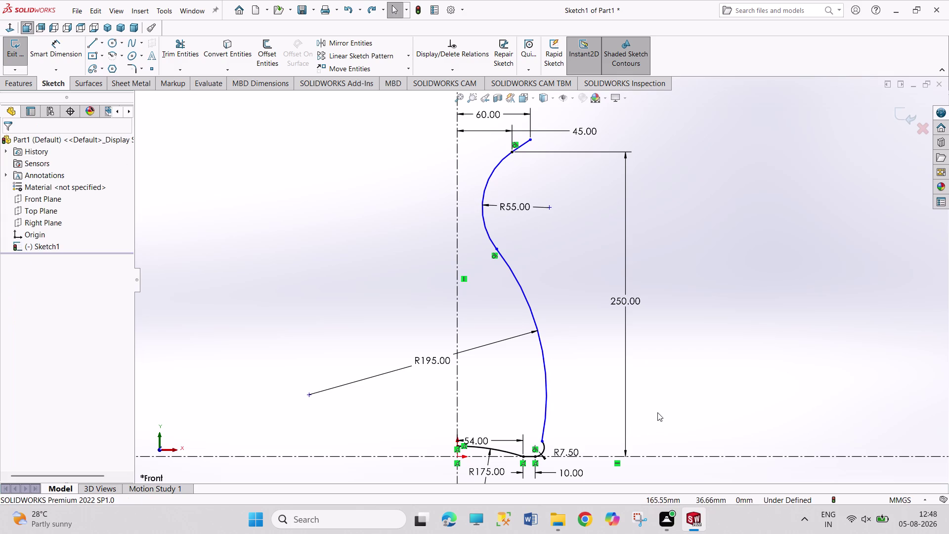
click(657, 412)
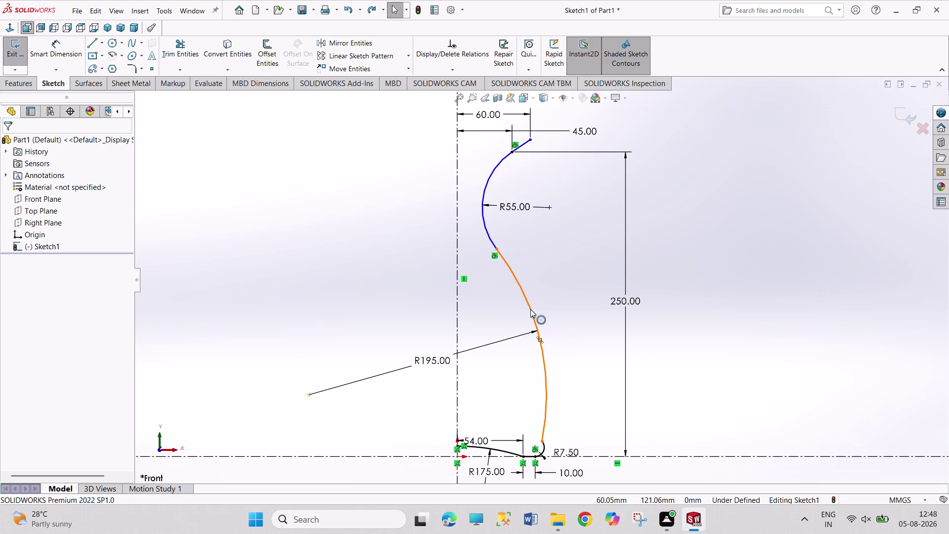
Dimension the spout line's top point 20 mm vertically above the arc's upper end.
right_drag(580, 260, 578, 202)
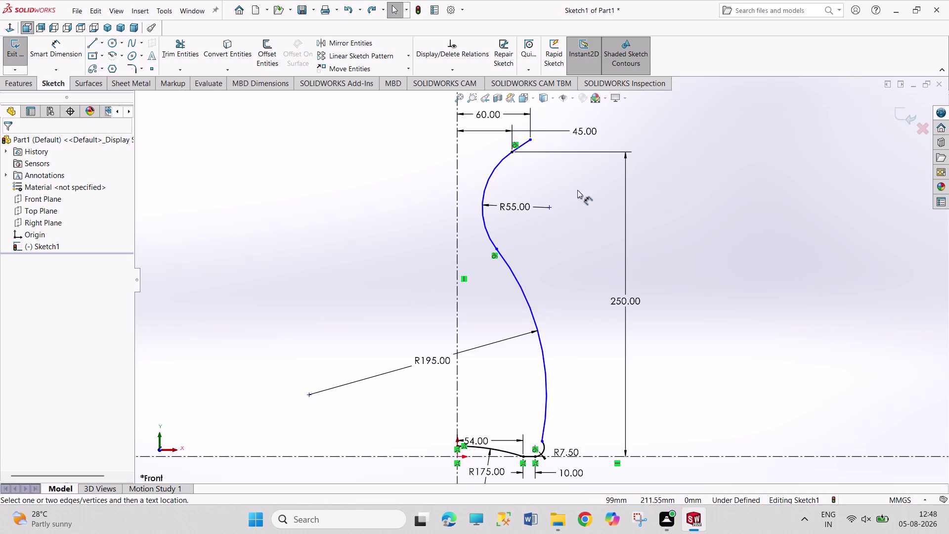
right_drag(578, 202, 575, 178)
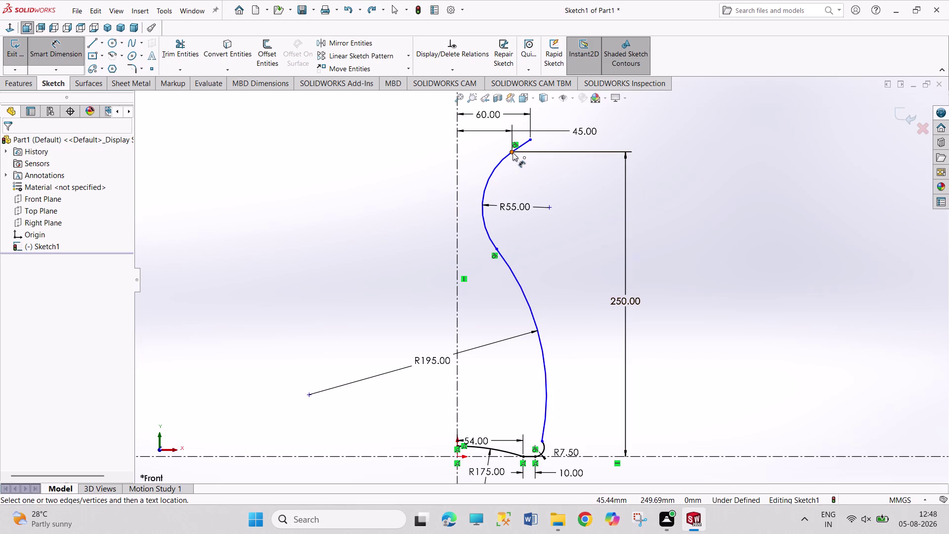
click(513, 152)
click(529, 140)
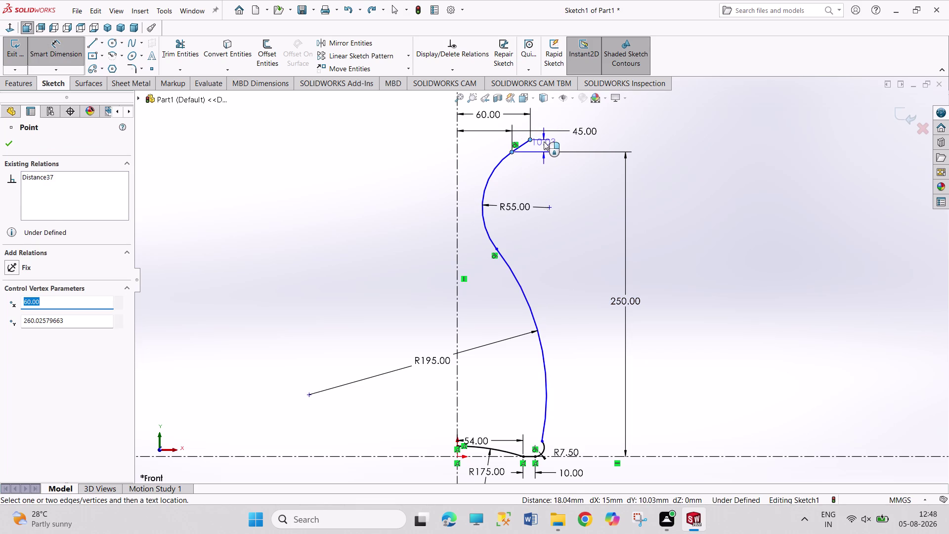
click(544, 141)
text(20)
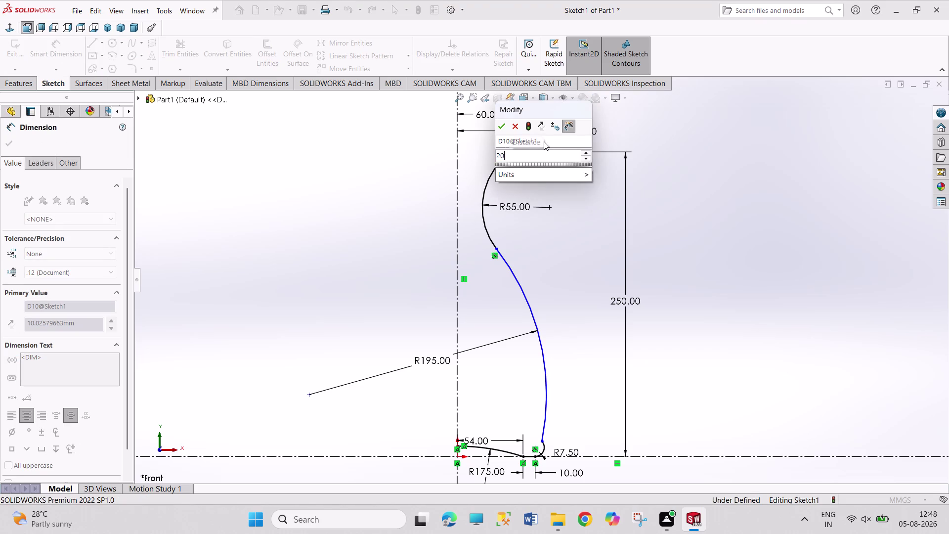
key(Return)
Make the lower spline tangent to the small base fillet, fully defining the profile.
right_click(597, 226)
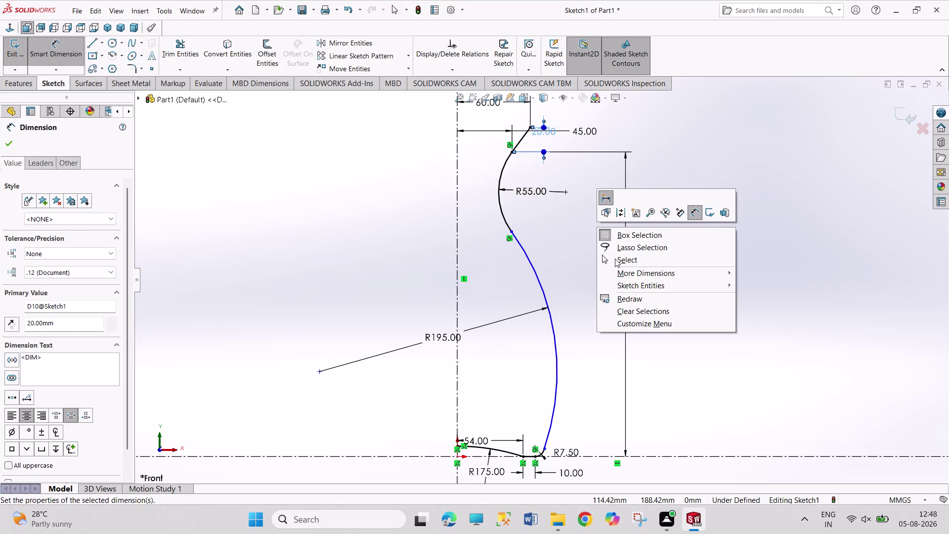
click(614, 258)
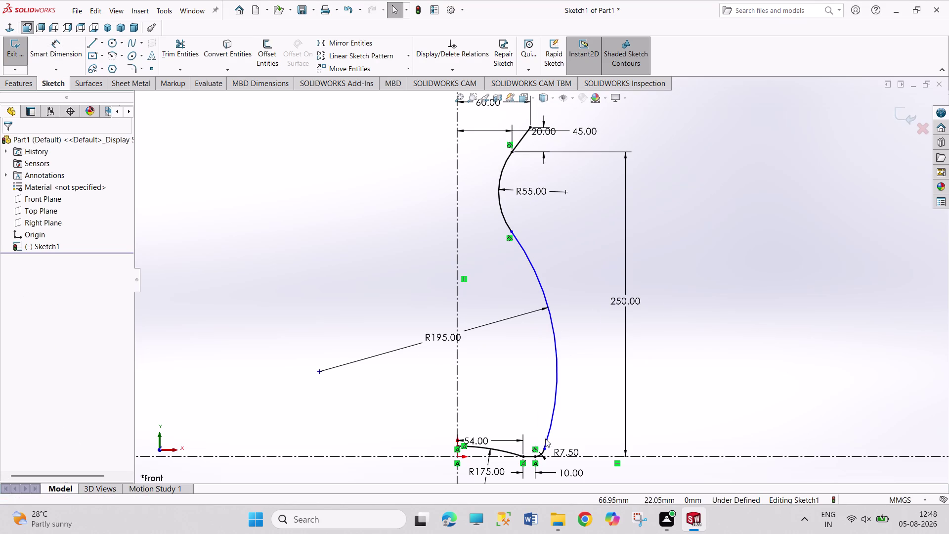
click(546, 449)
click(576, 406)
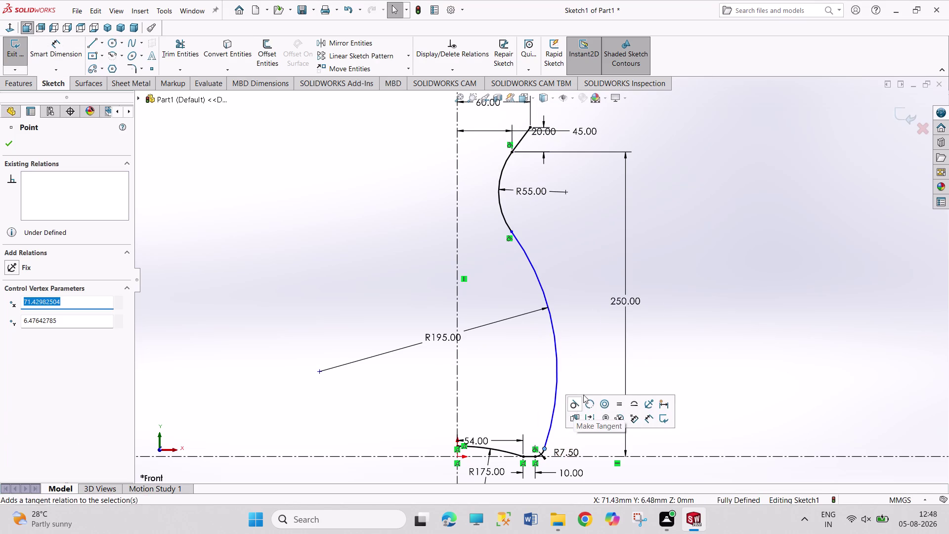
click(660, 329)
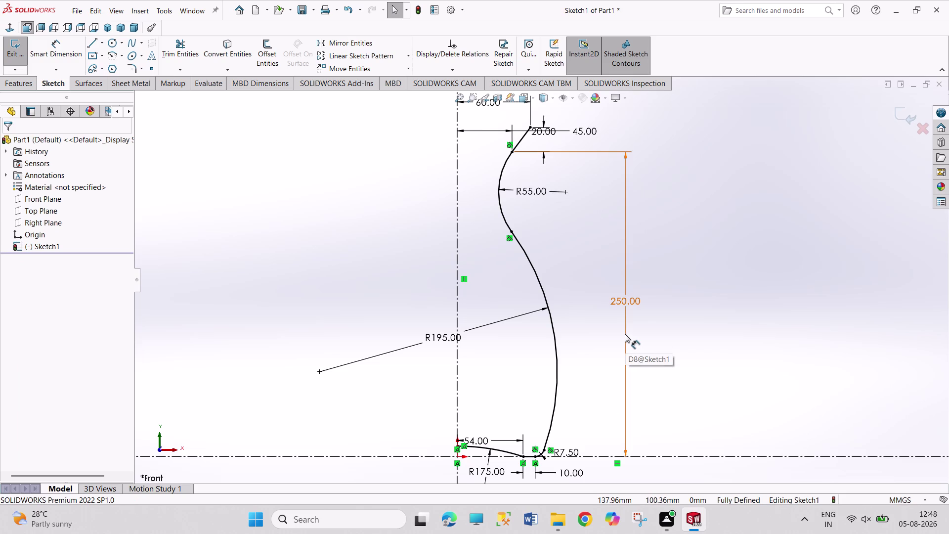
Move the 20.00 dimension label clear of the other dimensions and adjust the zoom.
drag(544, 129, 563, 143)
click(675, 208)
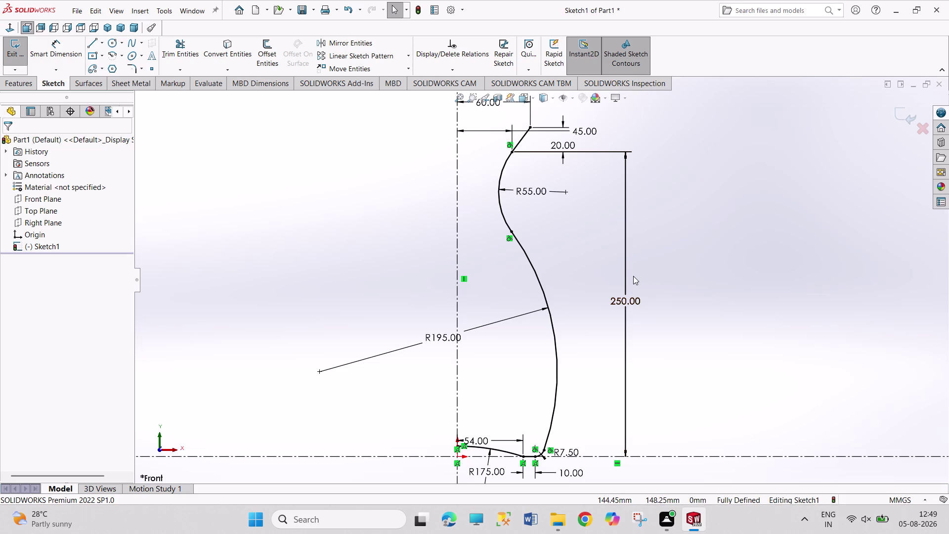
scroll(up, 3)
scroll(down, 3)
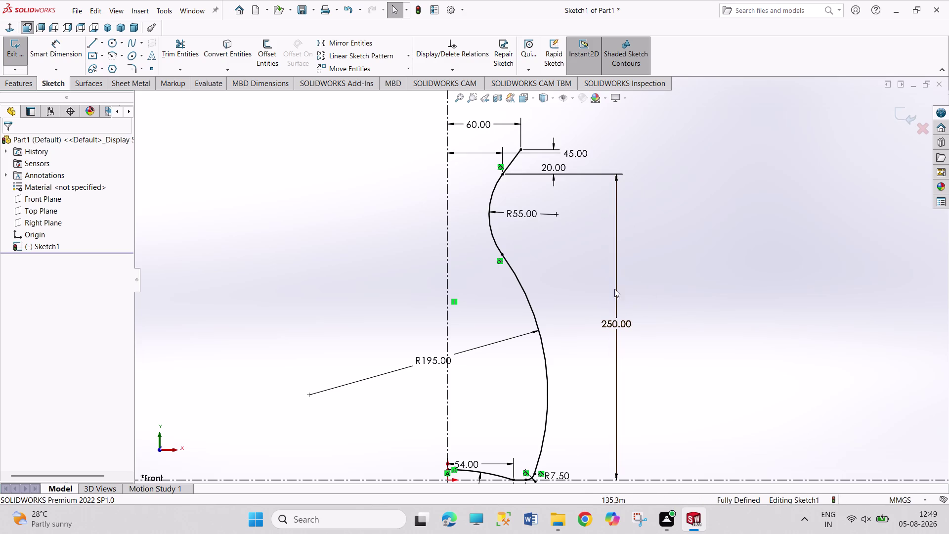
scroll(up, 3)
scroll(up, 3)
scroll(down, 3)
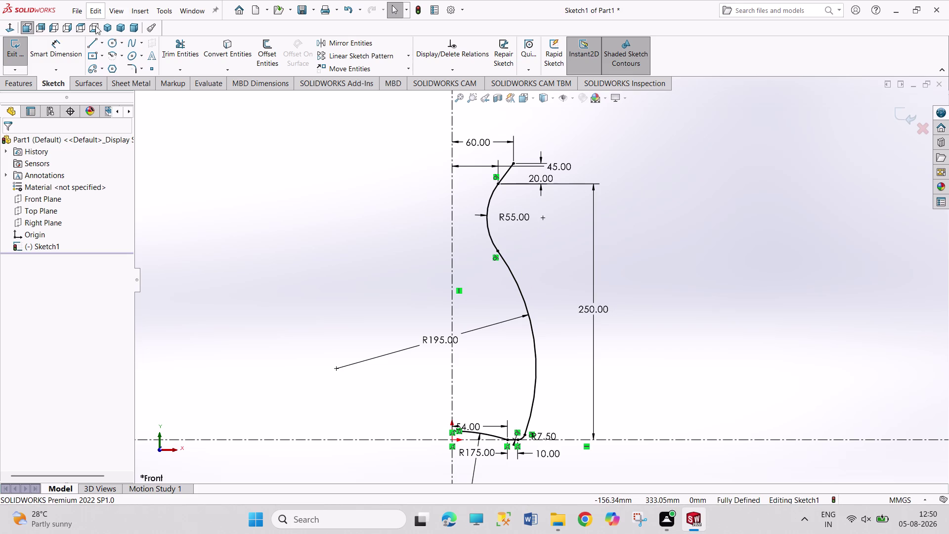
Exit the finished jug profile sketch.
click(9, 45)
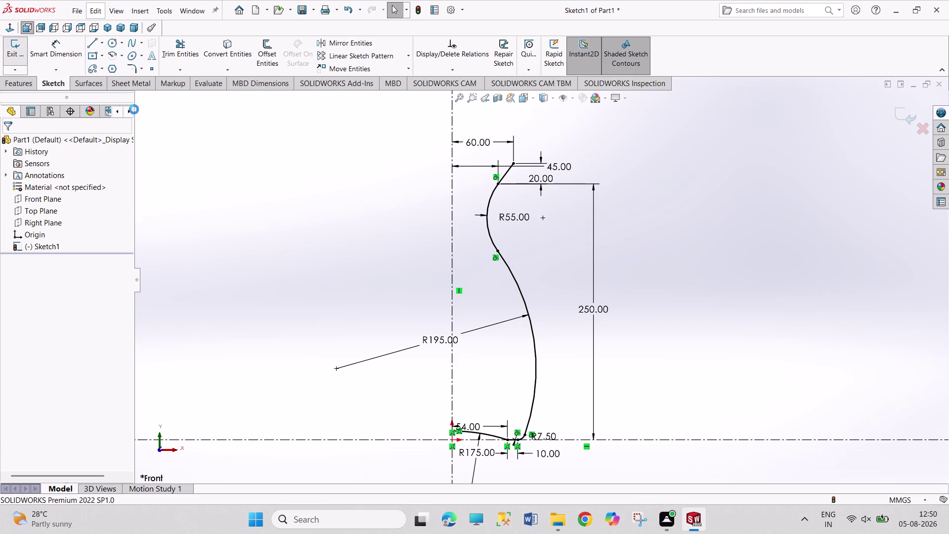
click(91, 81)
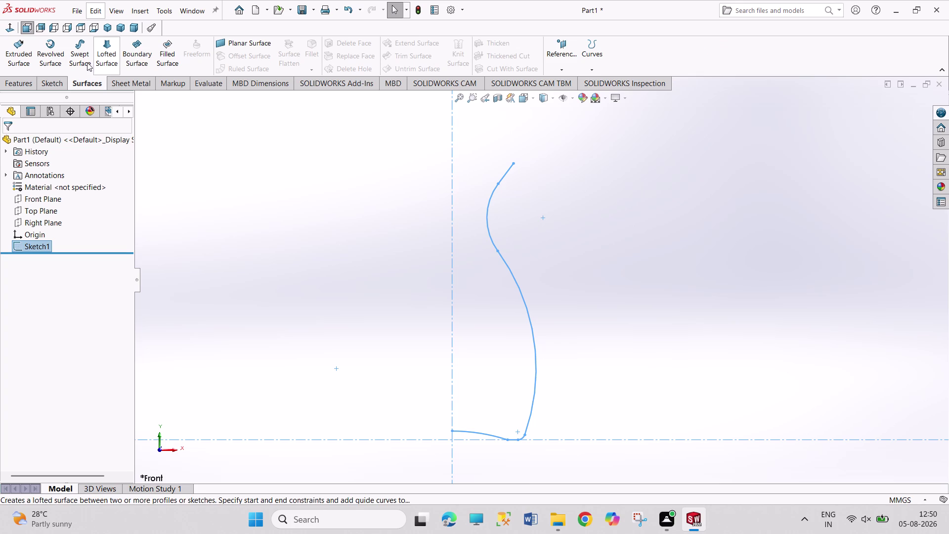
click(58, 58)
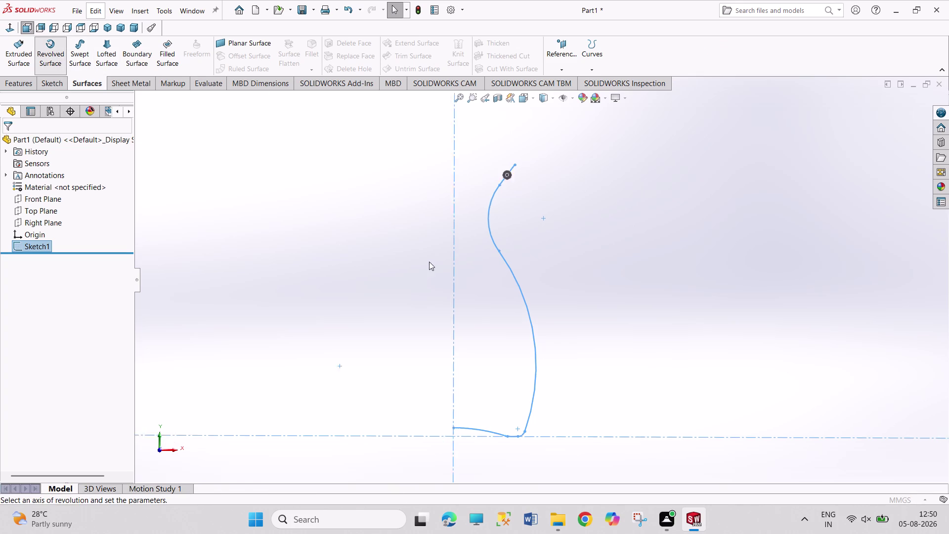
Revolve the jug profile 360° about the centre line into a surface body.
click(493, 280)
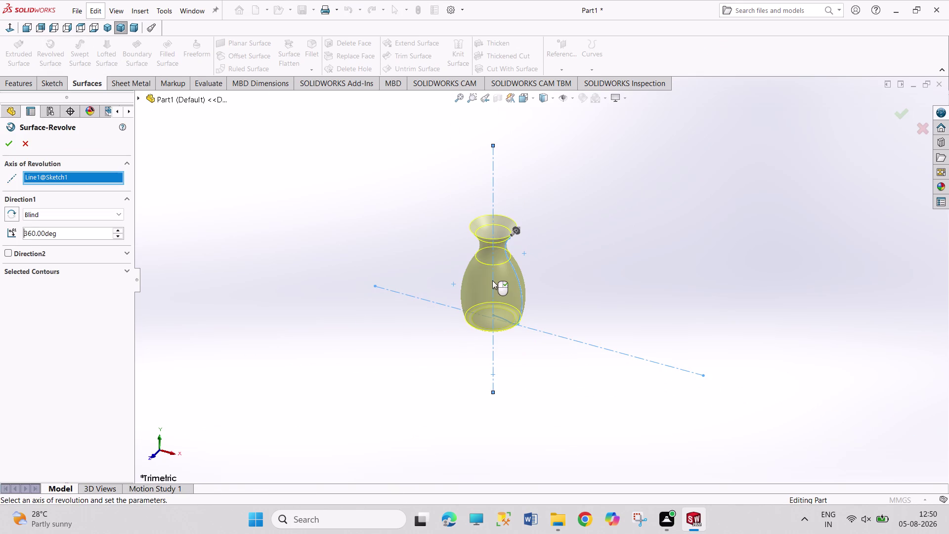
click(10, 142)
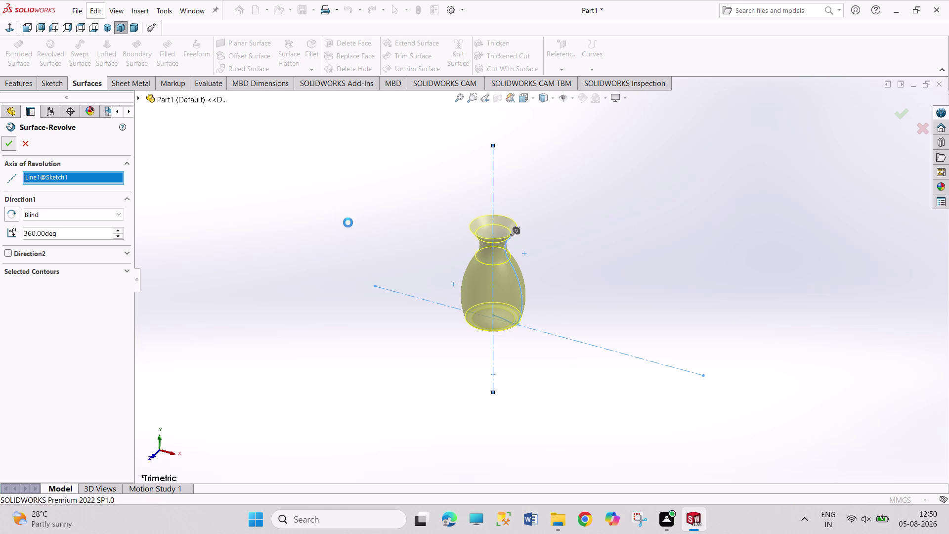
click(380, 236)
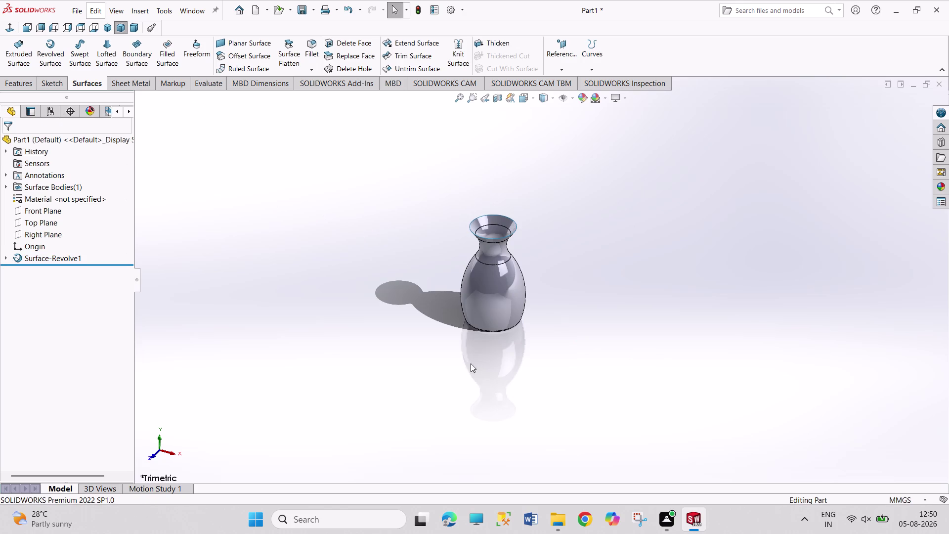
Orbit and zoom to inspect the revolved jug's underside, base and top.
middle_drag(471, 344, 487, 225)
middle_drag(543, 320, 543, 225)
scroll(down, 3)
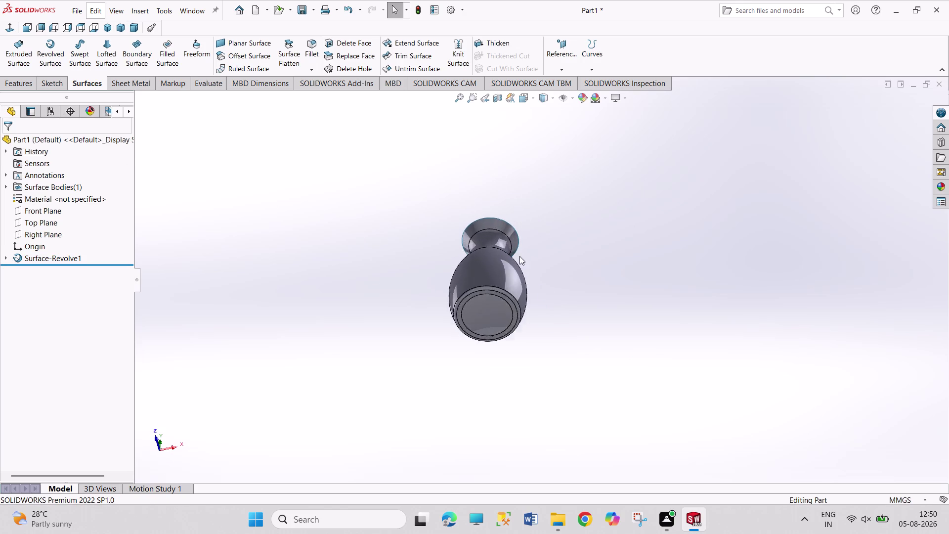
scroll(down, 3)
scroll(down, 3)
middle_drag(627, 329, 618, 331)
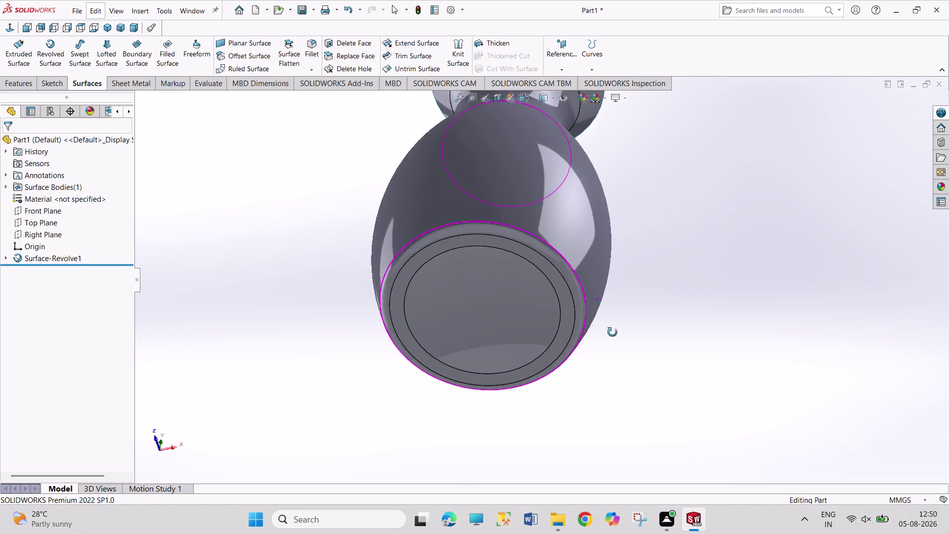
middle_drag(619, 330, 571, 408)
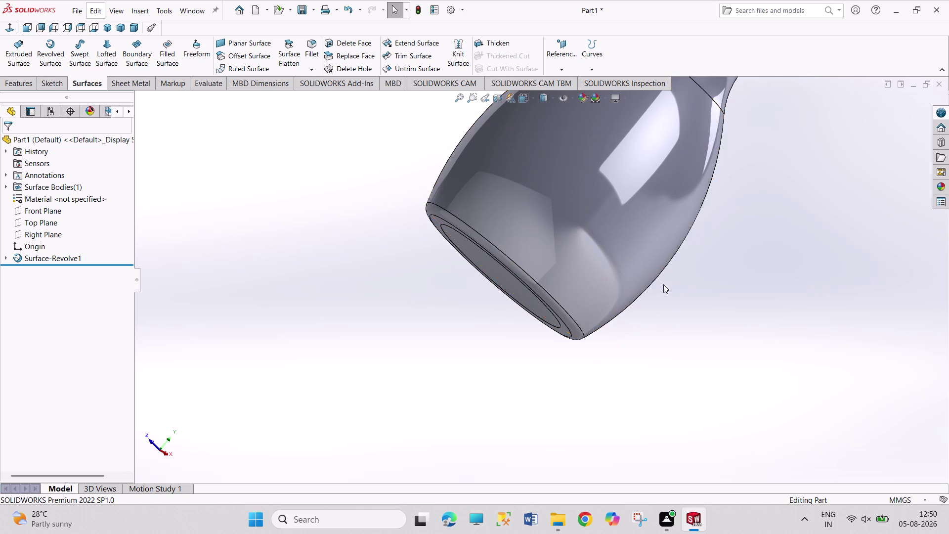
scroll(up, 3)
scroll(up, 3)
middle_drag(661, 210, 578, 259)
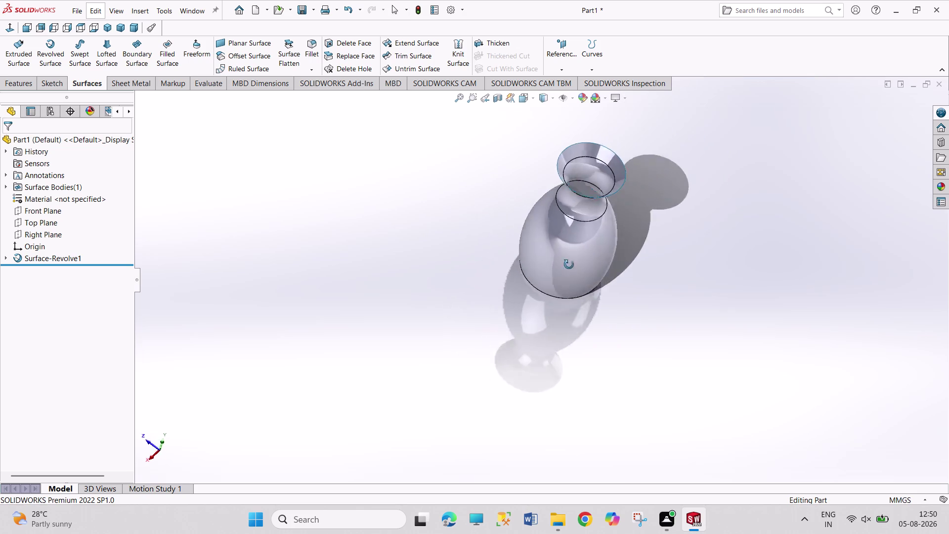
middle_drag(578, 260, 555, 269)
scroll(down, 3)
scroll(down, 3)
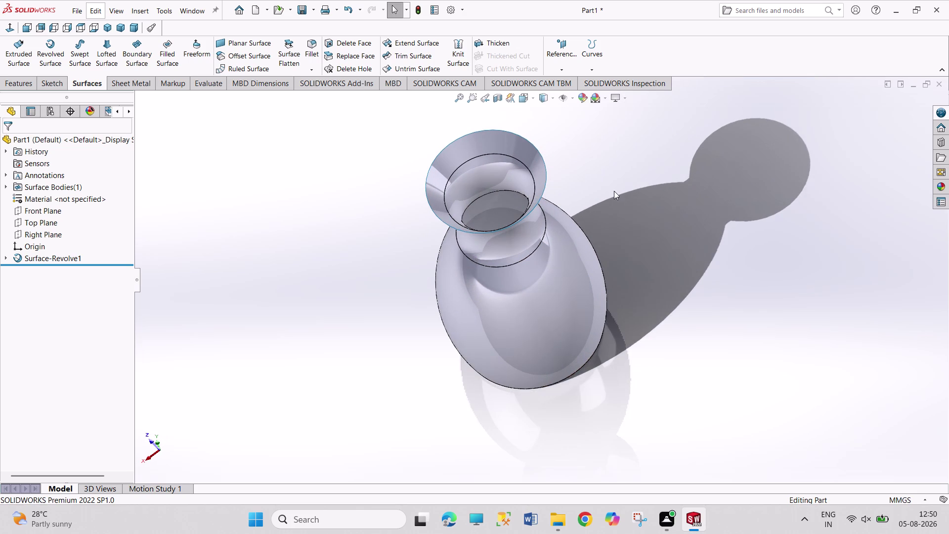
scroll(down, 3)
Inspect the jug body, neck and opening, then start a new sketch on the Front Plane.
middle_drag(385, 273, 420, 221)
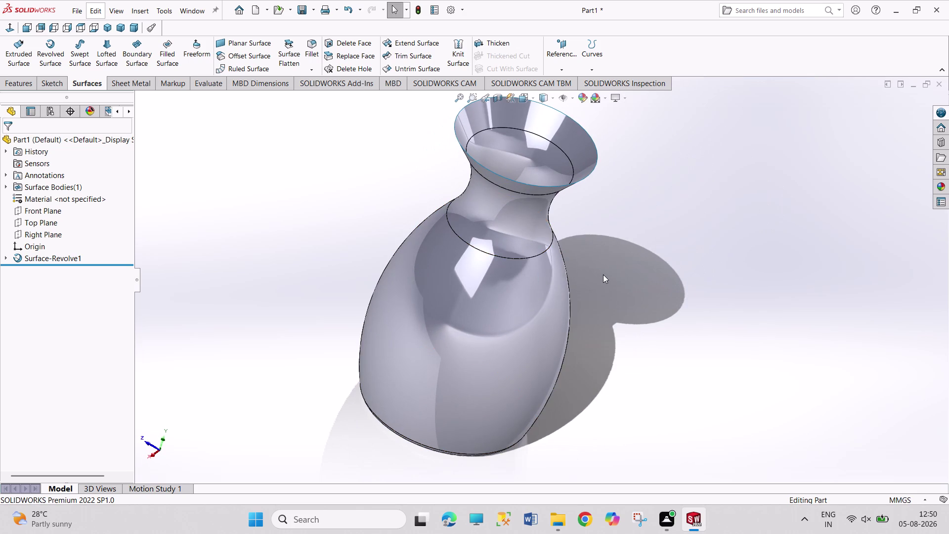
click(630, 340)
middle_drag(612, 245, 587, 362)
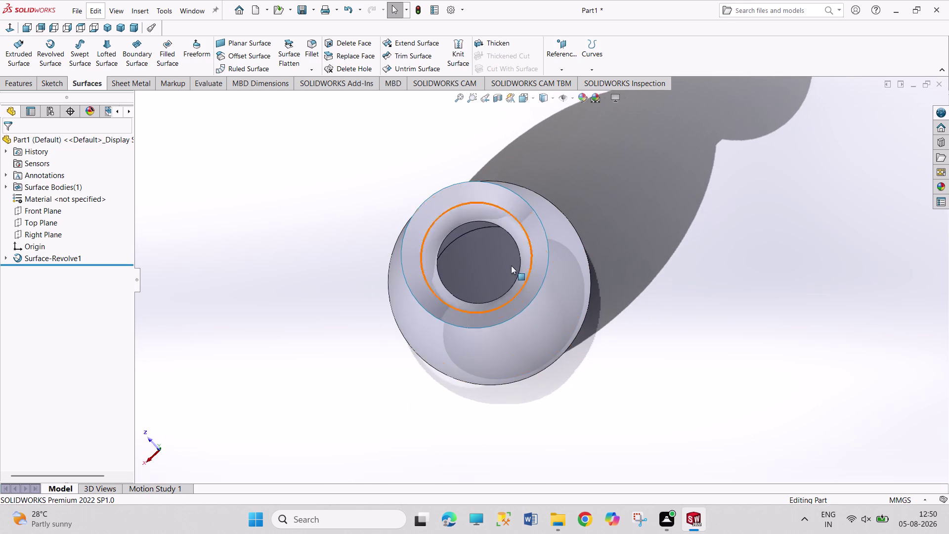
scroll(down, 3)
scroll(down, 3)
scroll(up, 3)
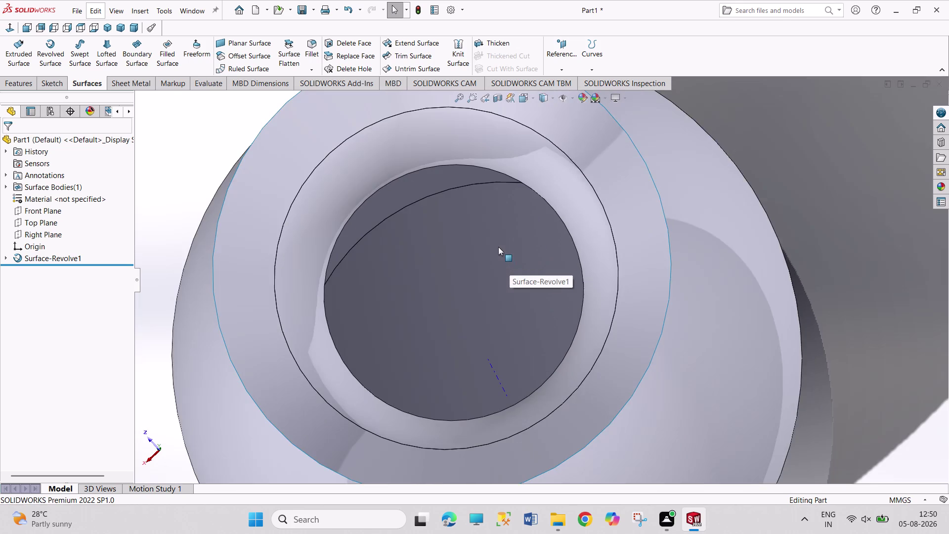
scroll(up, 3)
middle_drag(524, 364, 538, 250)
scroll(up, 3)
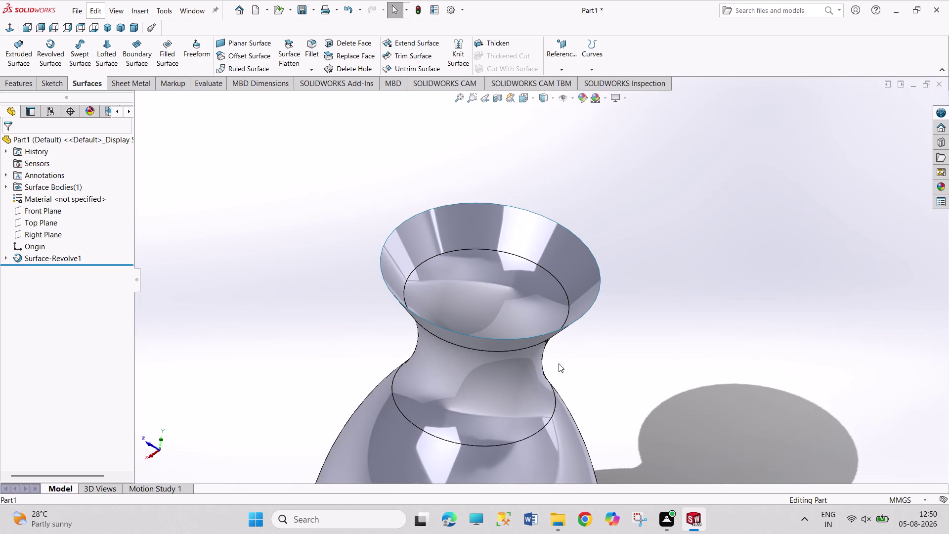
scroll(up, 3)
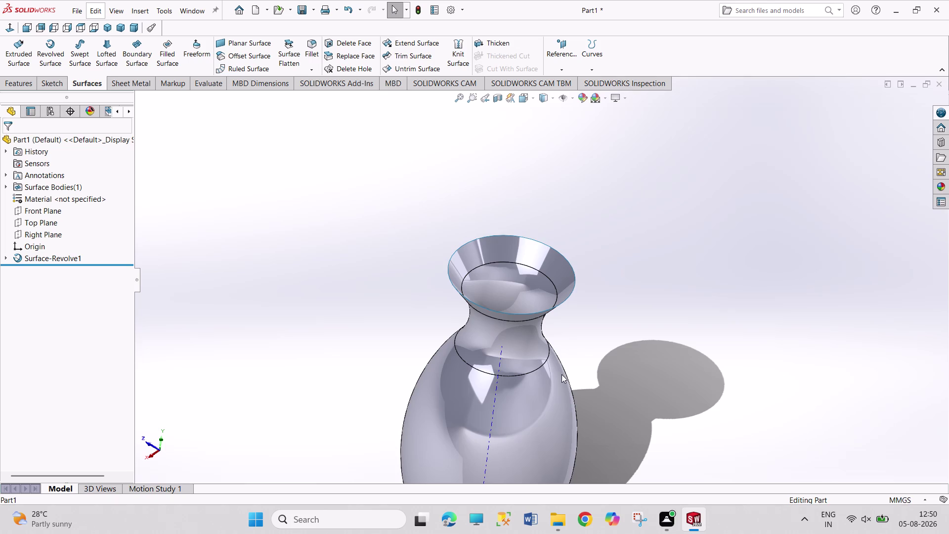
scroll(up, 3)
scroll(down, 3)
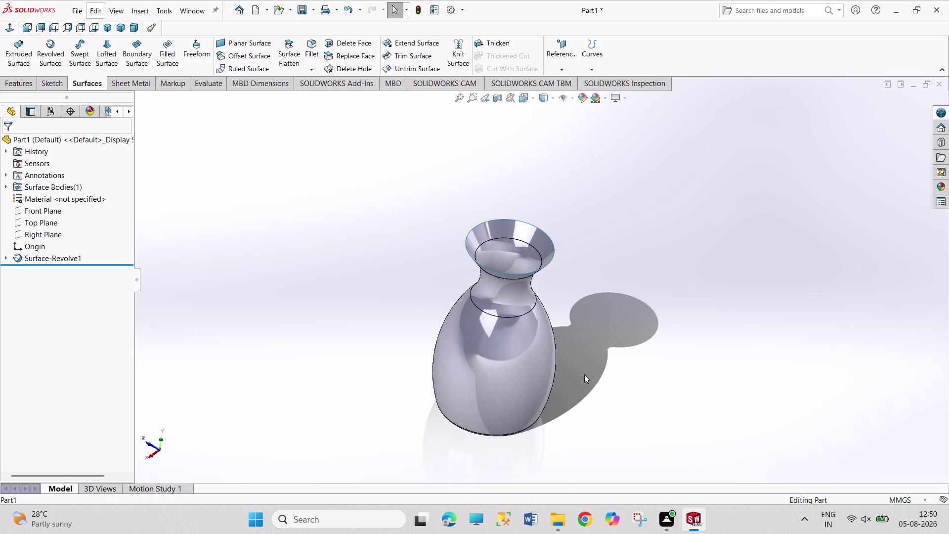
scroll(down, 3)
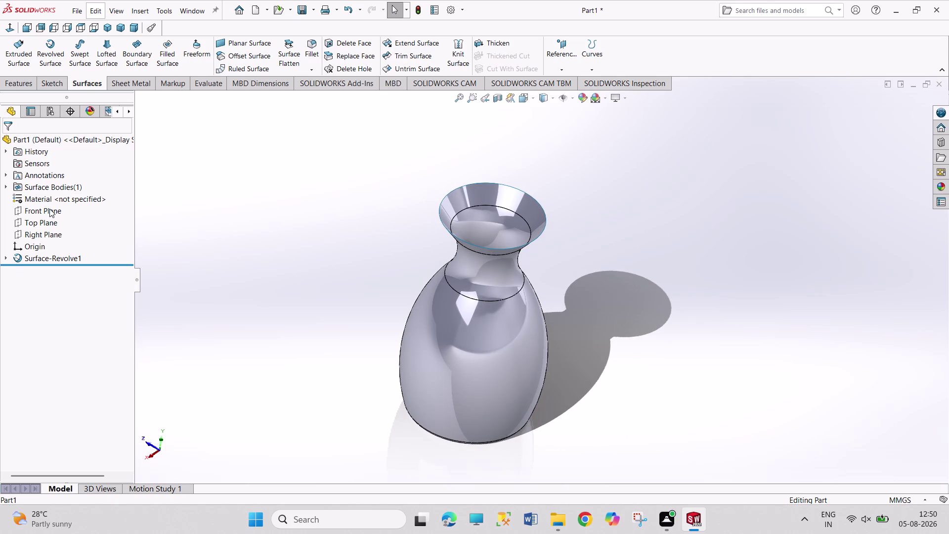
click(49, 208)
click(57, 195)
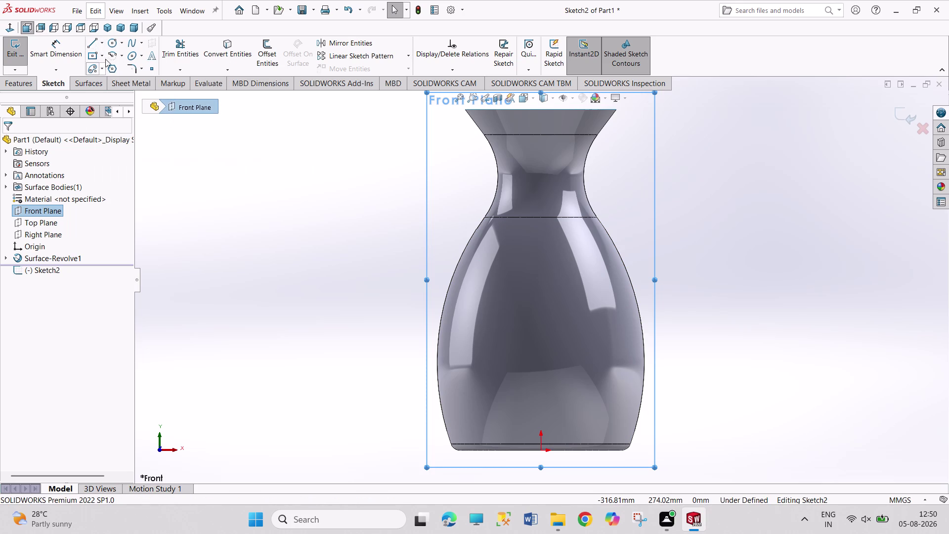
Draw three connected lines running from the jug body outward and back to outline the spout.
click(91, 45)
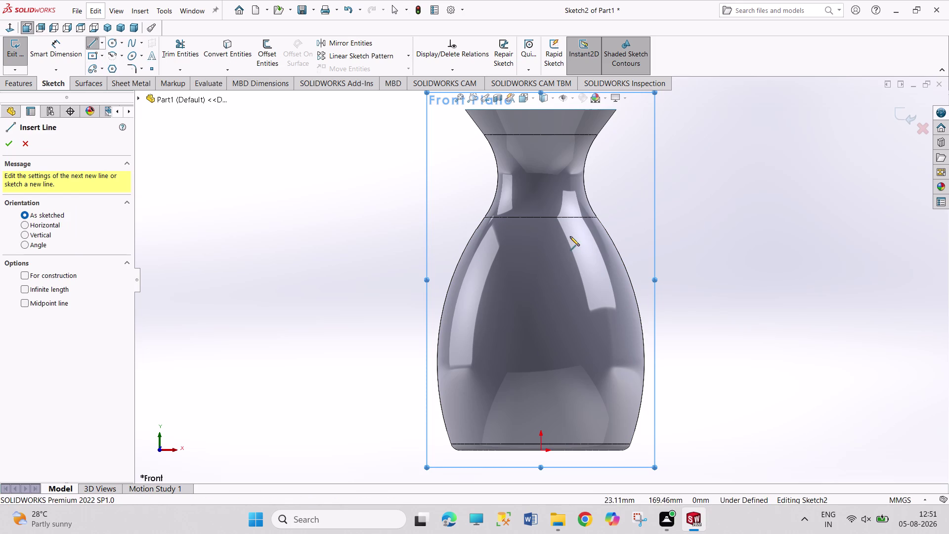
click(570, 236)
click(675, 196)
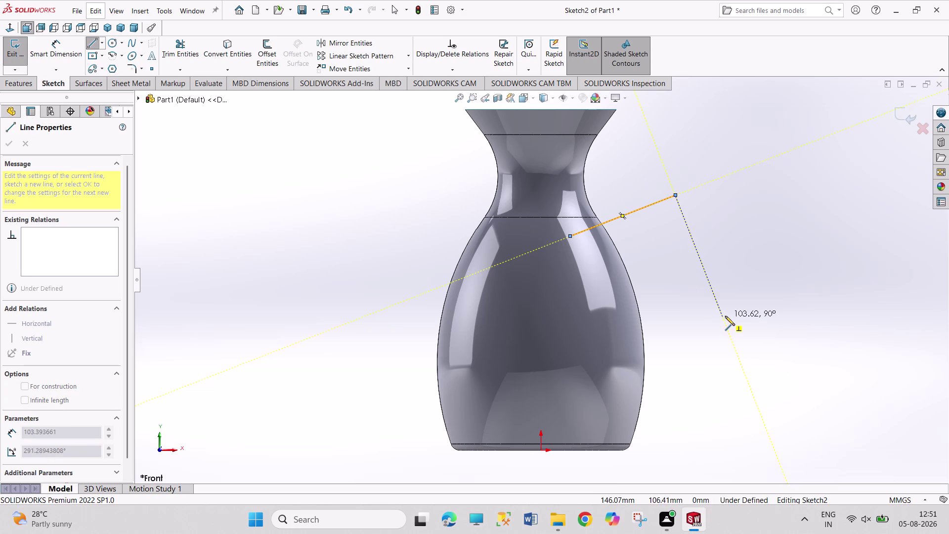
click(726, 316)
click(608, 354)
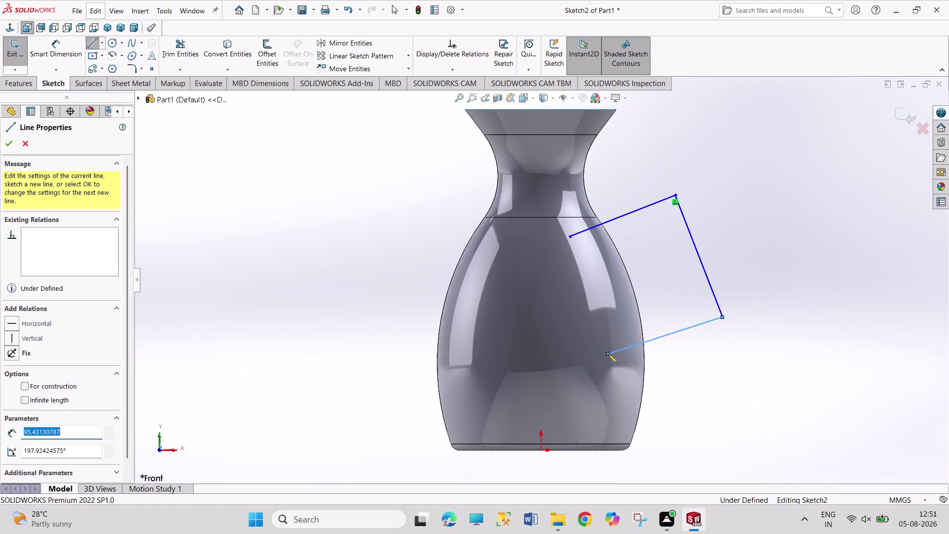
right_click(784, 315)
click(795, 321)
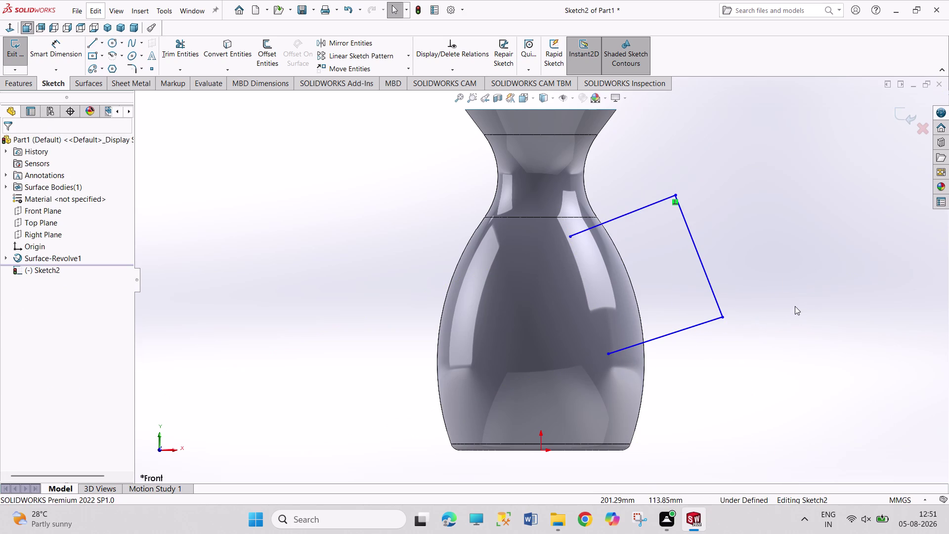
right_drag(795, 306, 759, 192)
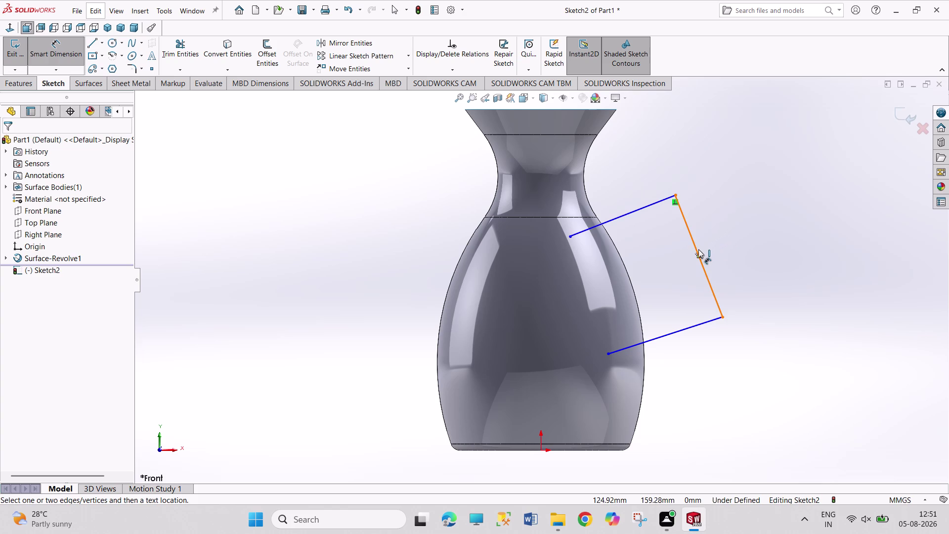
Place a first dimension on the perpendicular spout line, then delete the unwanted vertical dimension.
click(698, 250)
click(728, 245)
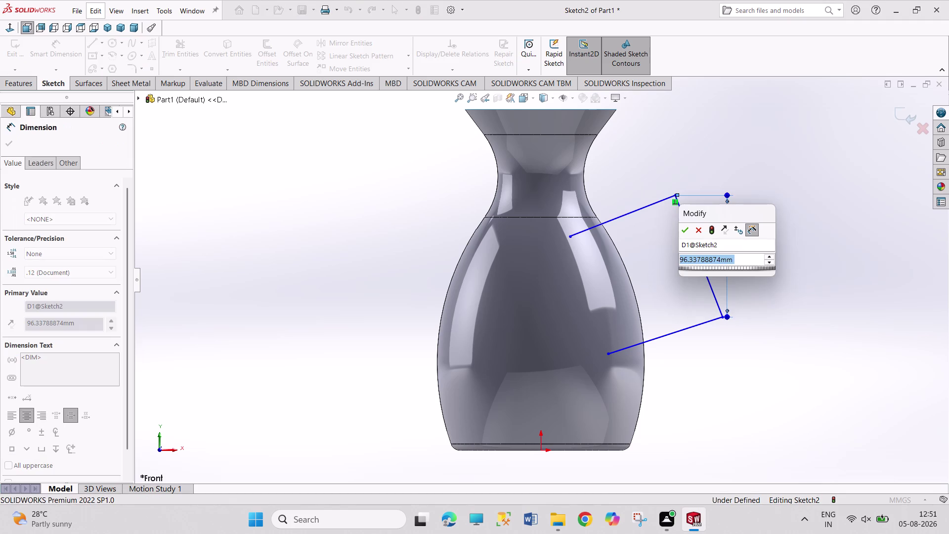
click(702, 233)
right_click(724, 244)
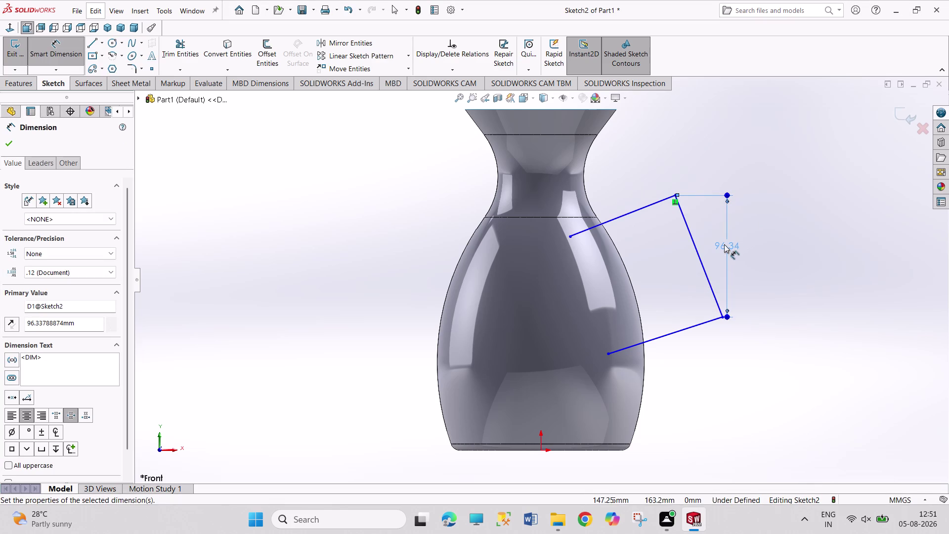
click(736, 275)
right_click(729, 245)
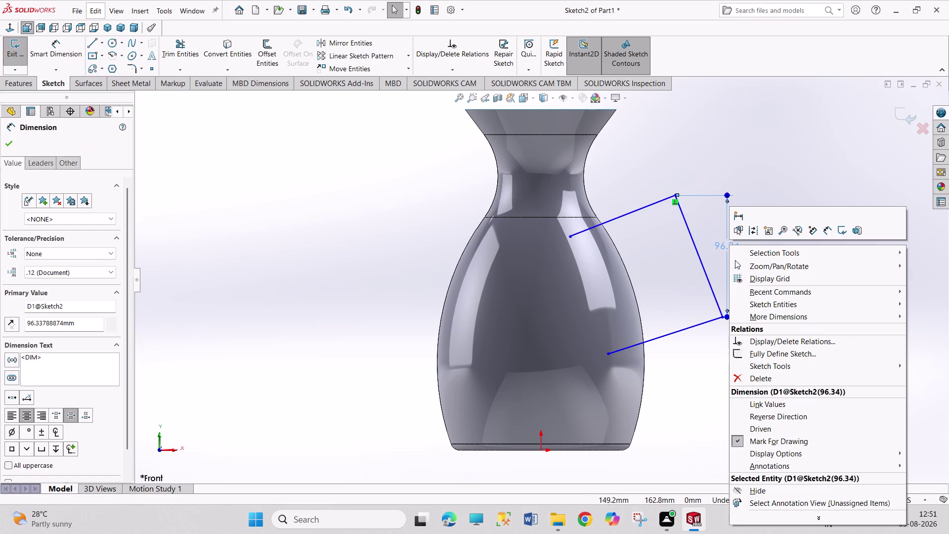
click(756, 374)
right_drag(761, 351, 755, 232)
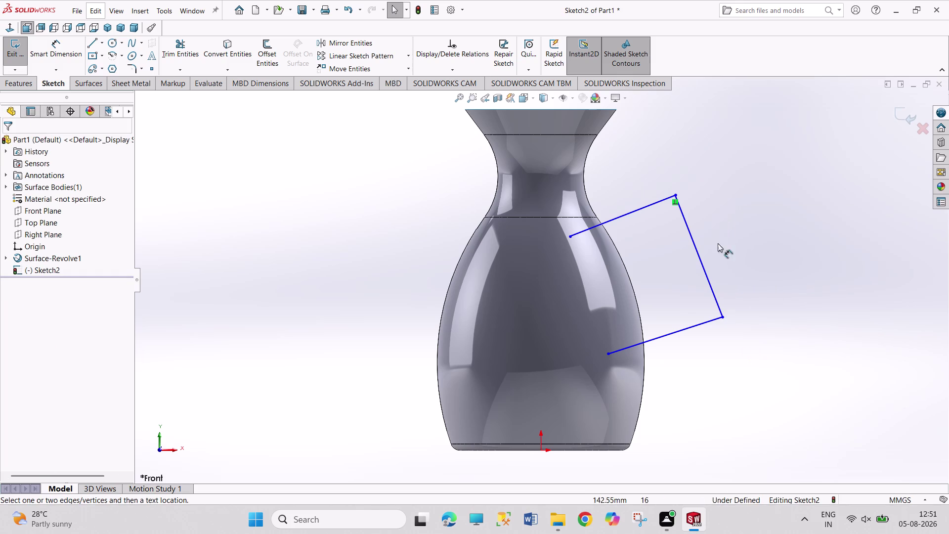
Set the perpendicular spout line's length to 77.5 mm, correcting the mistyped value.
click(700, 254)
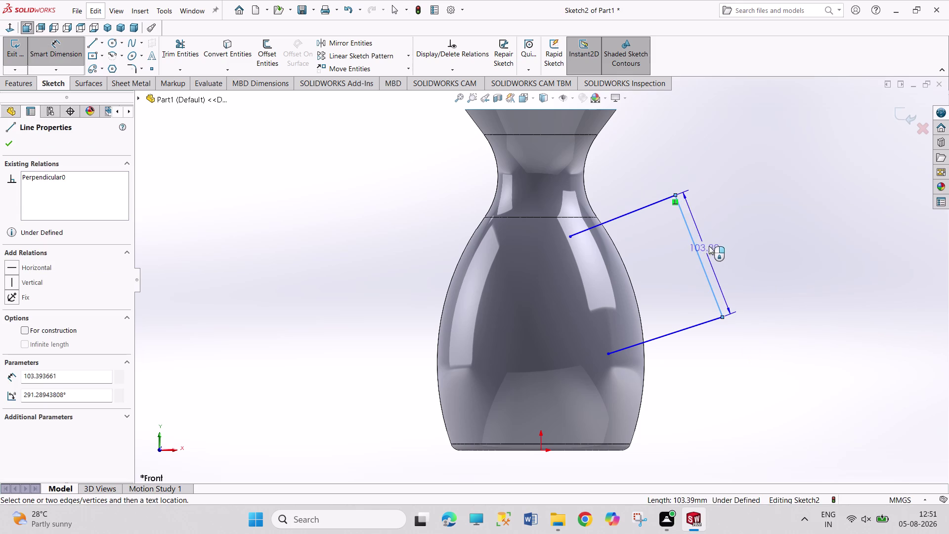
click(712, 244)
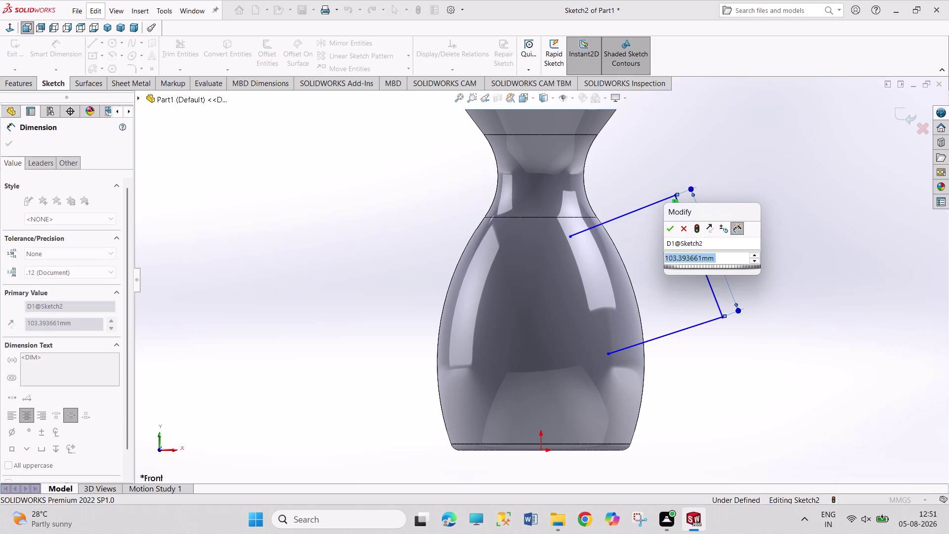
text(775.5)
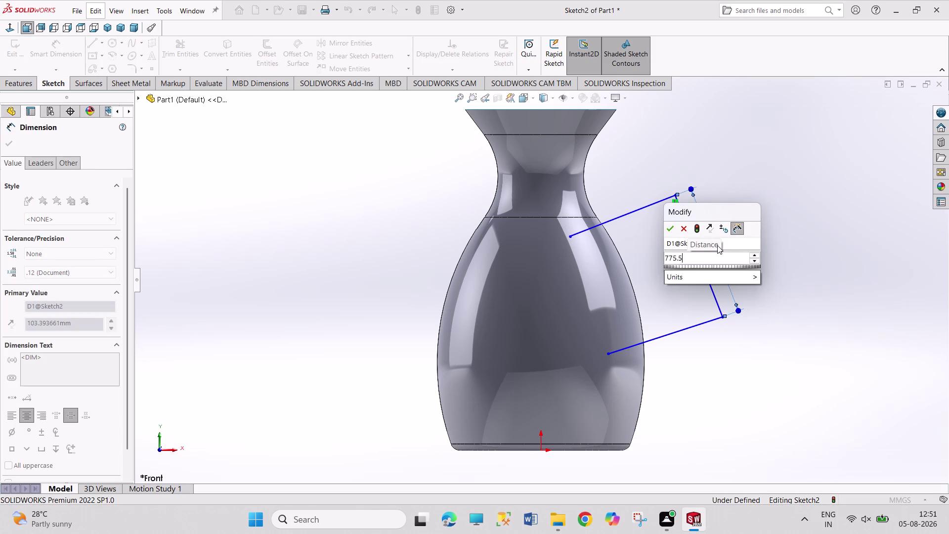
key(Left)
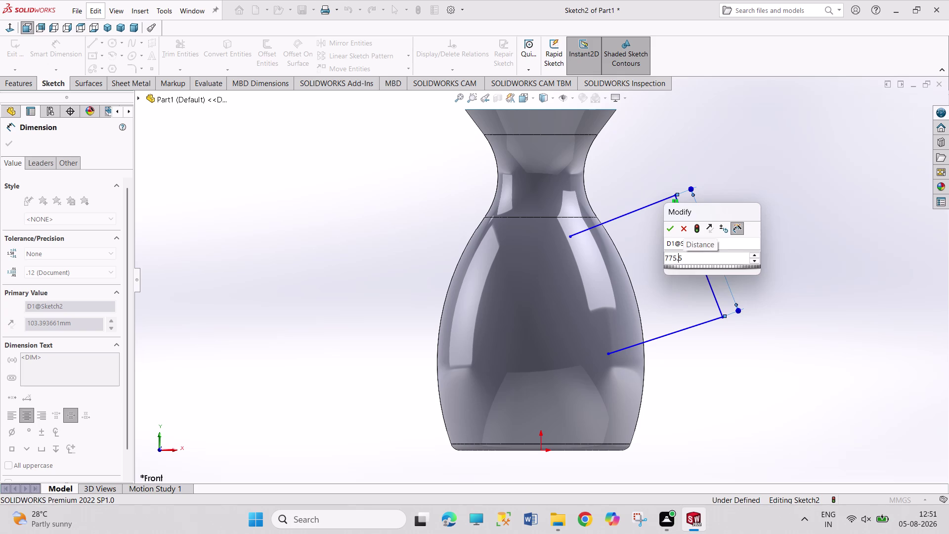
key(Left)
key(BackSpace)
key(Return)
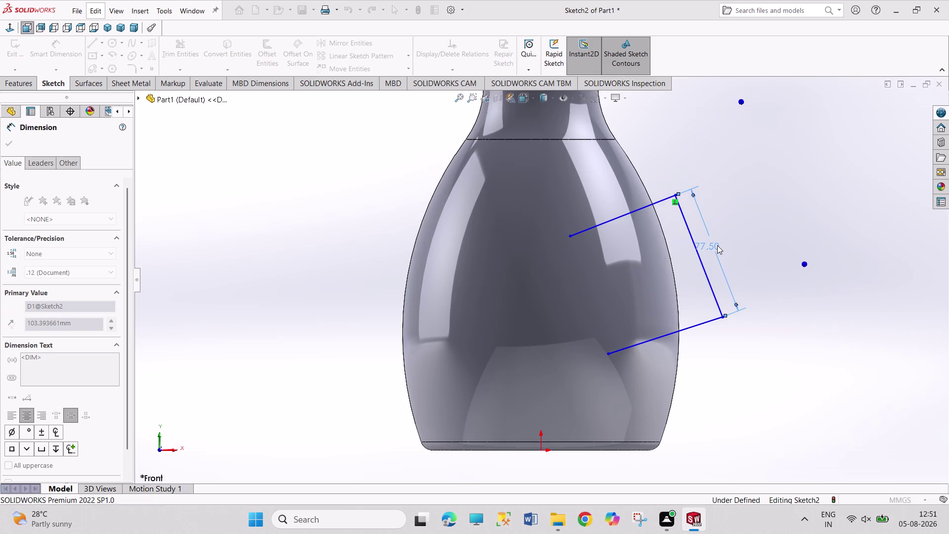
scroll(up, 3)
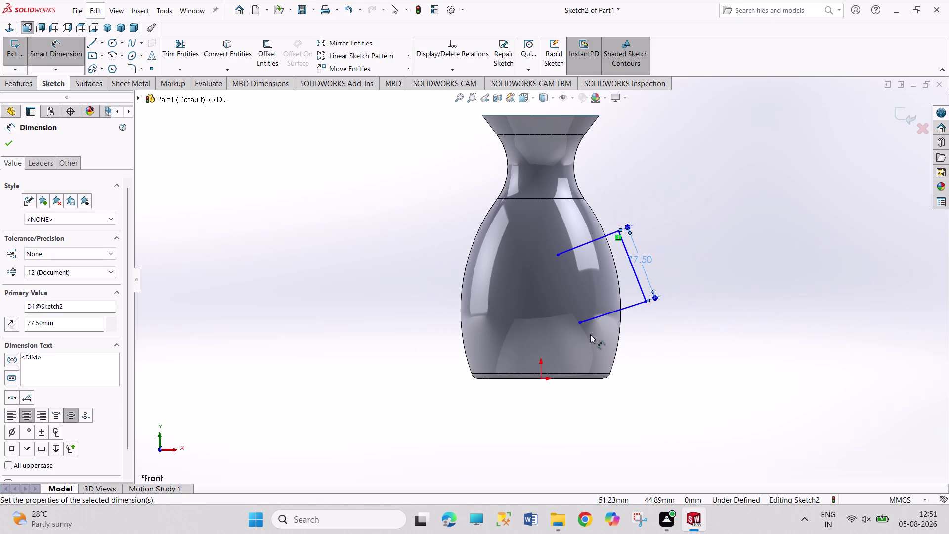
click(580, 326)
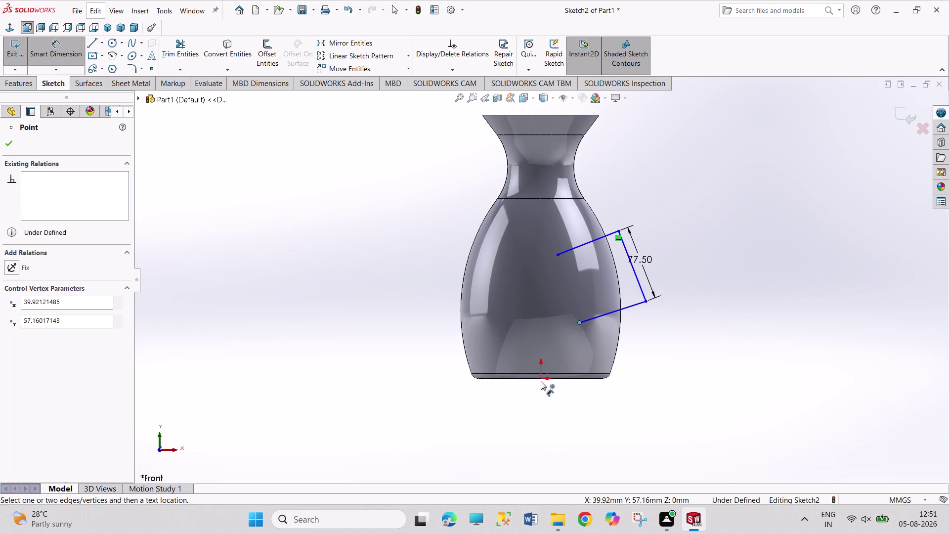
Dimension the lower spout endpoint 66 mm above the origin.
click(539, 379)
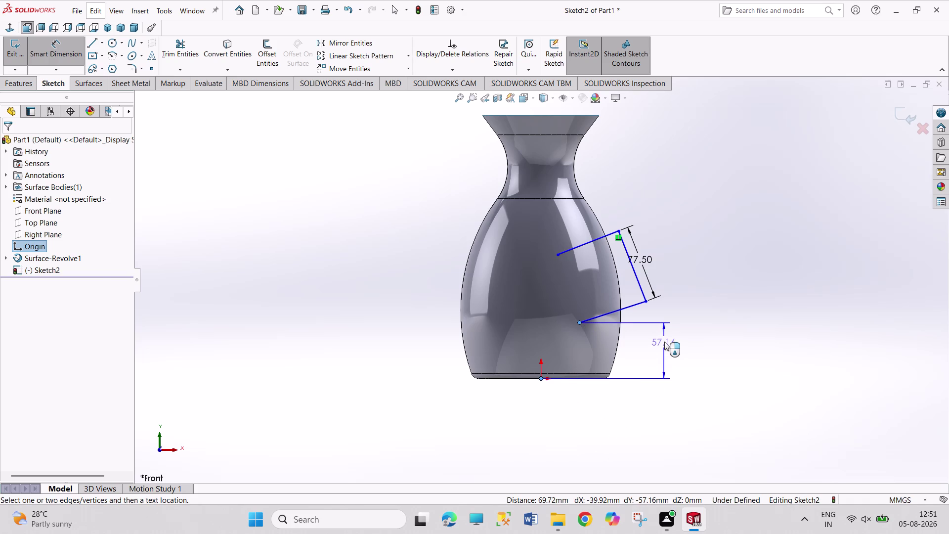
click(664, 342)
text(66)
key(Return)
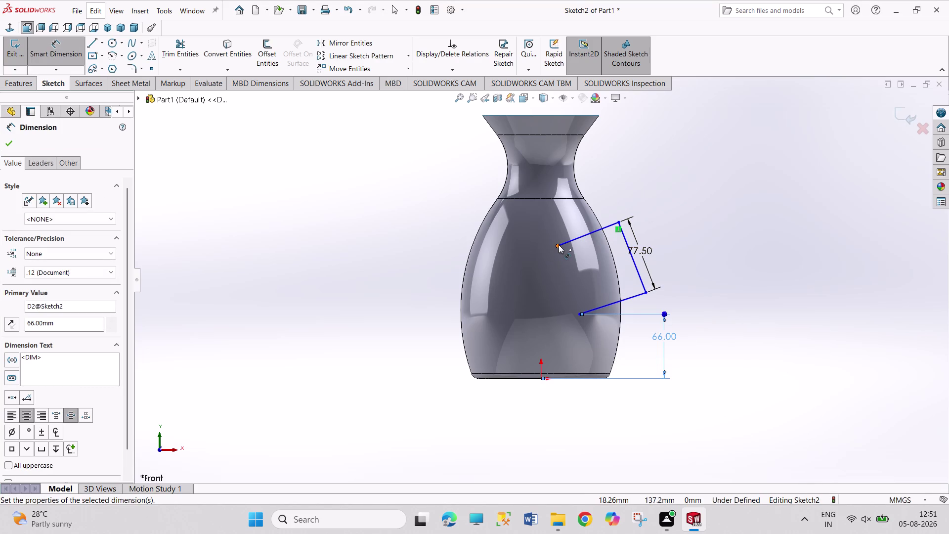
Add a 63 mm dimension from the neck edge to the upper line's inner end, then delete it.
click(559, 245)
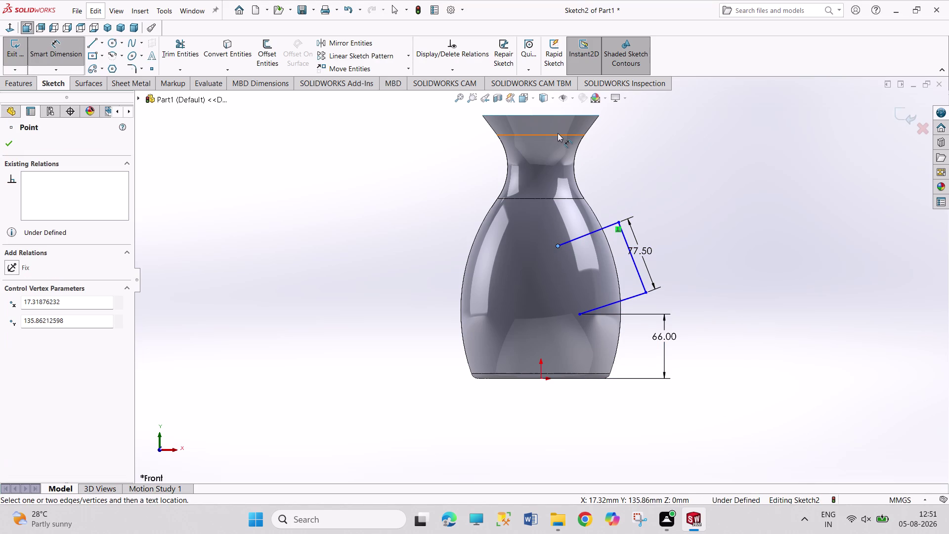
click(561, 135)
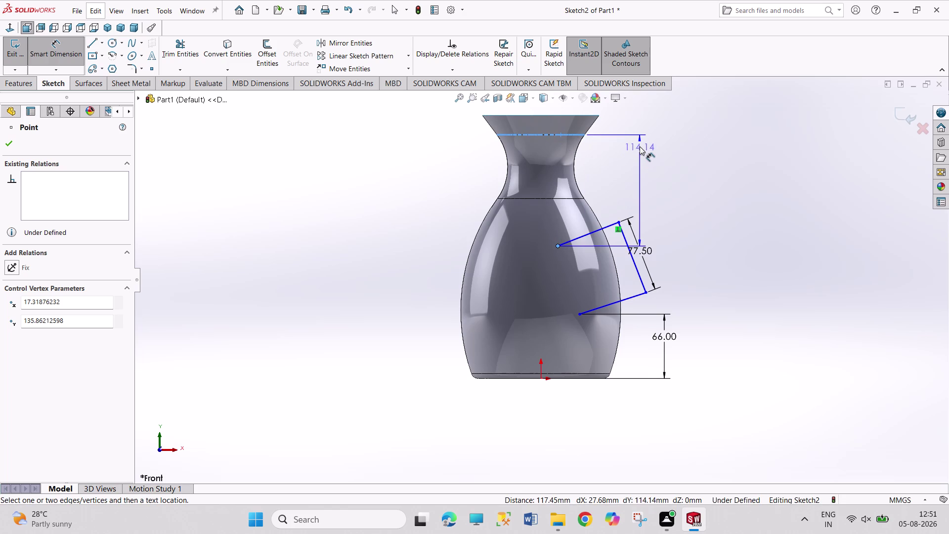
click(640, 147)
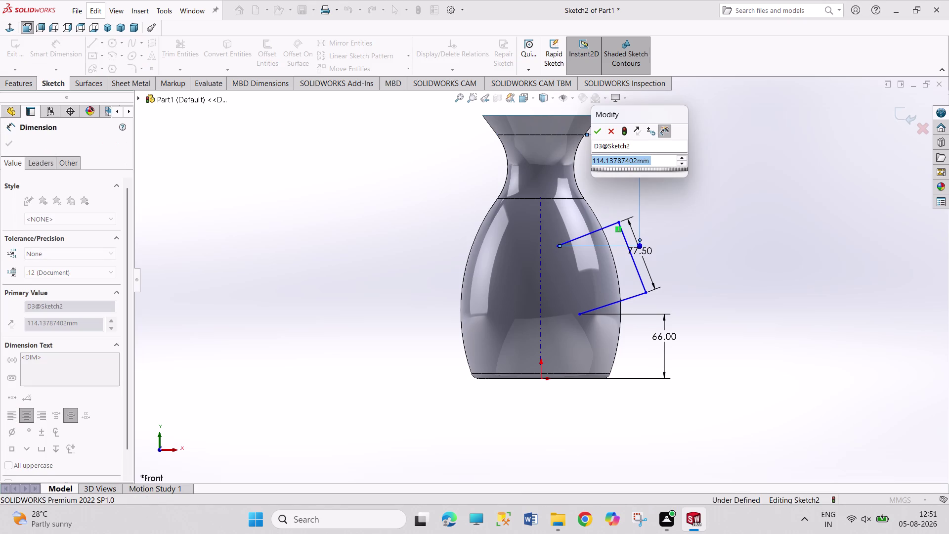
key(6)
key(3)
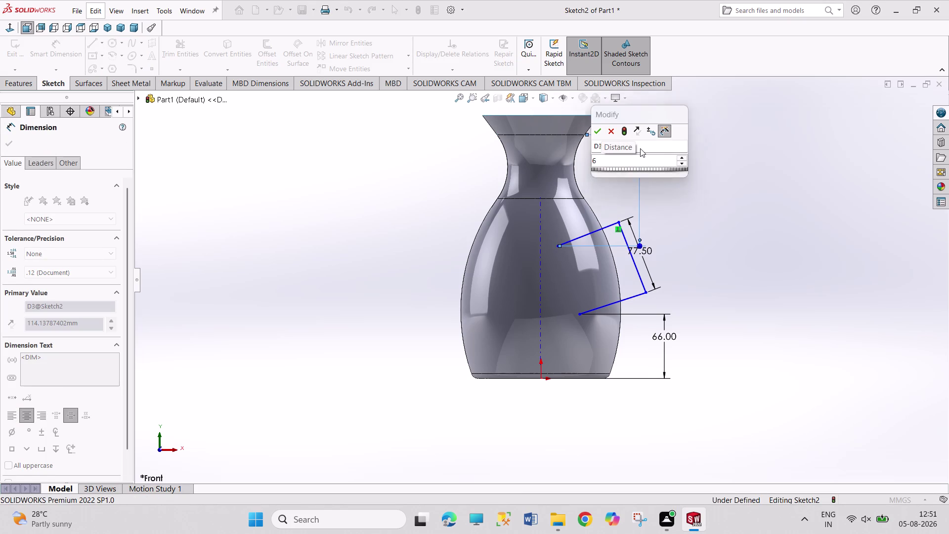
key(Return)
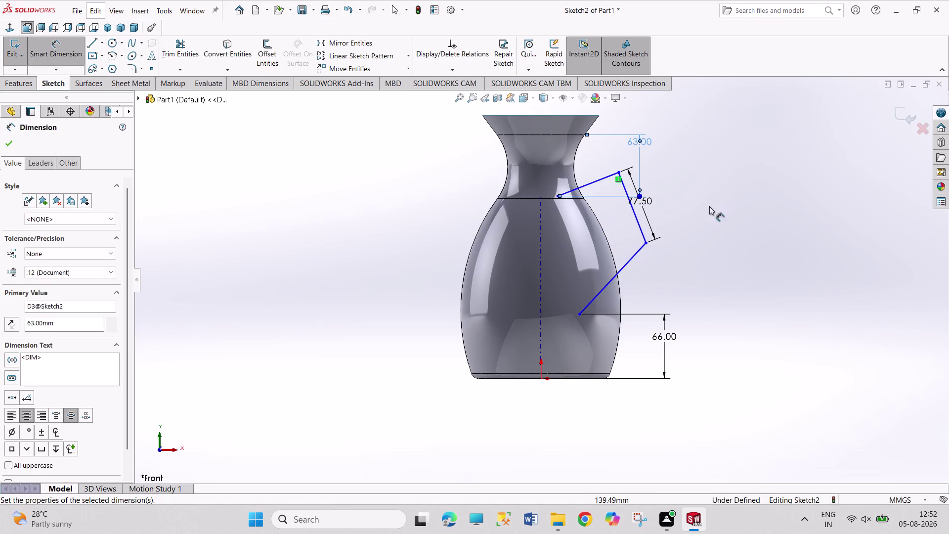
right_click(727, 246)
click(737, 279)
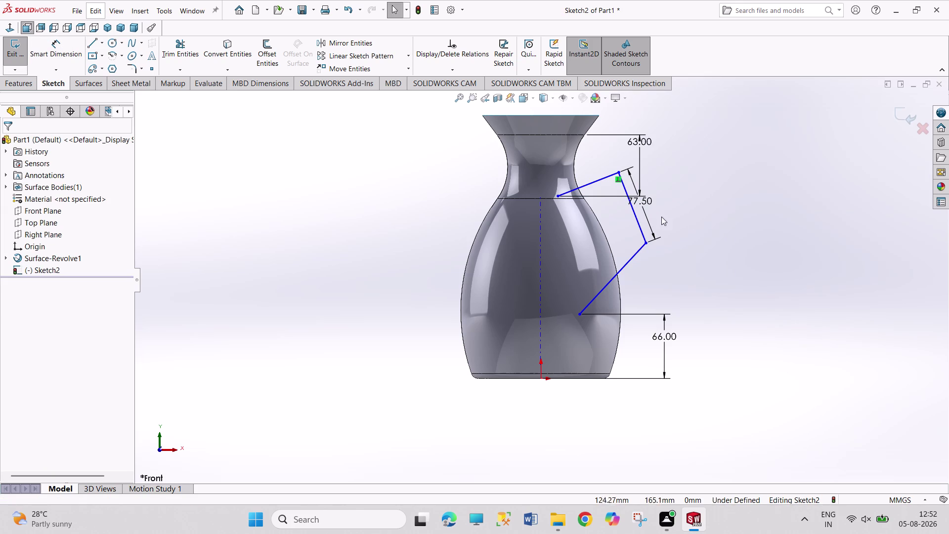
right_click(642, 137)
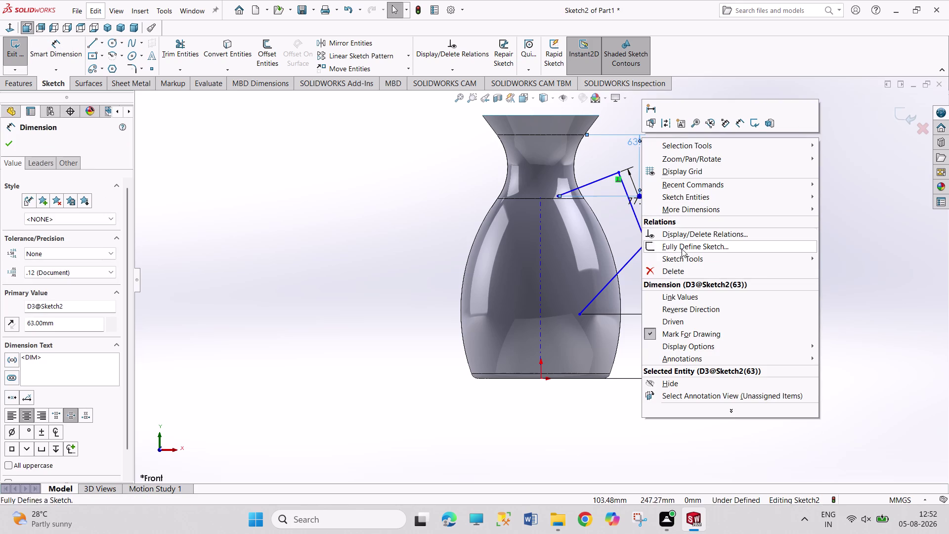
click(683, 269)
right_drag(697, 268, 689, 136)
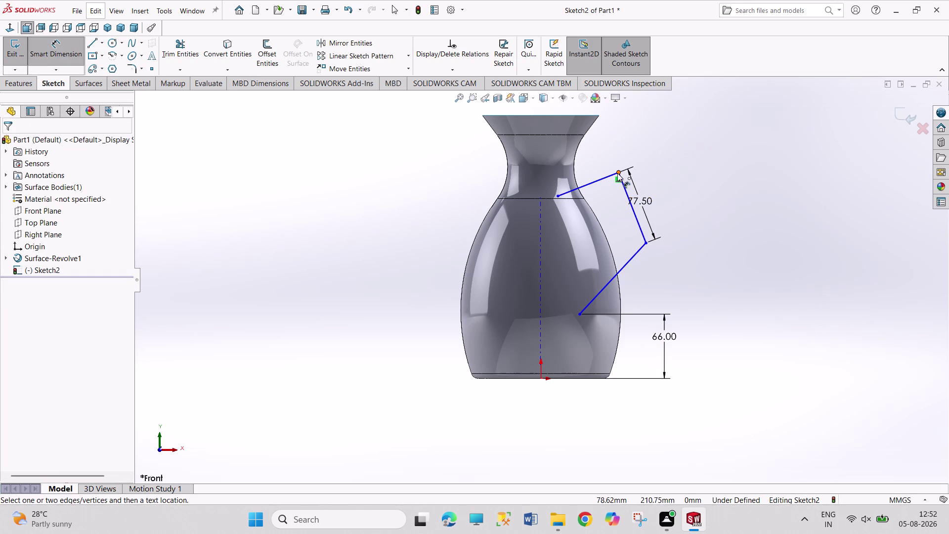
Dimension the upper line's outer end 63 mm below the neck edge.
click(618, 173)
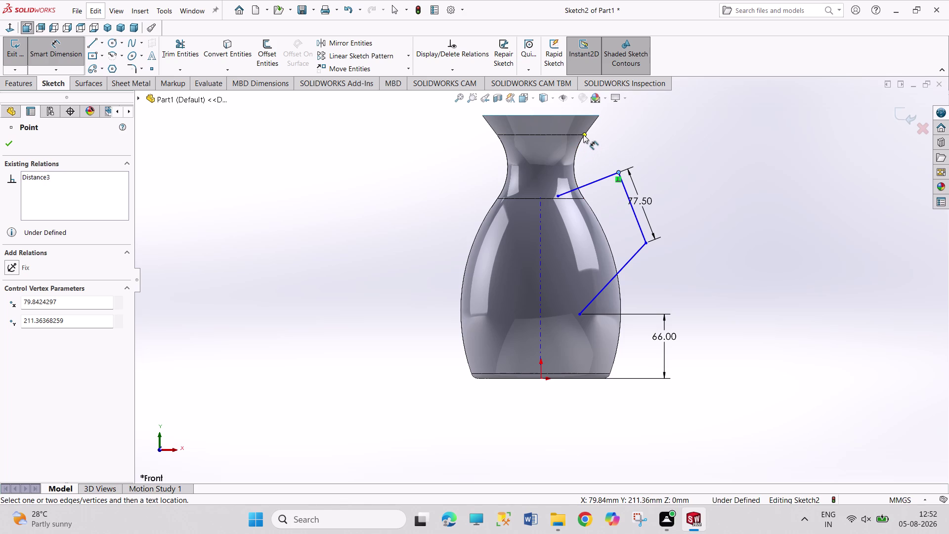
click(573, 136)
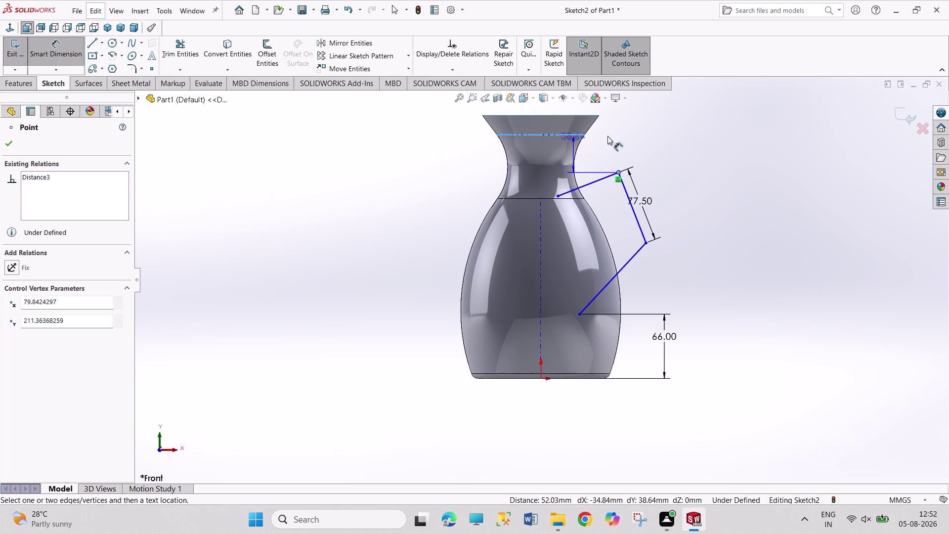
click(661, 153)
text(63)
key(Return)
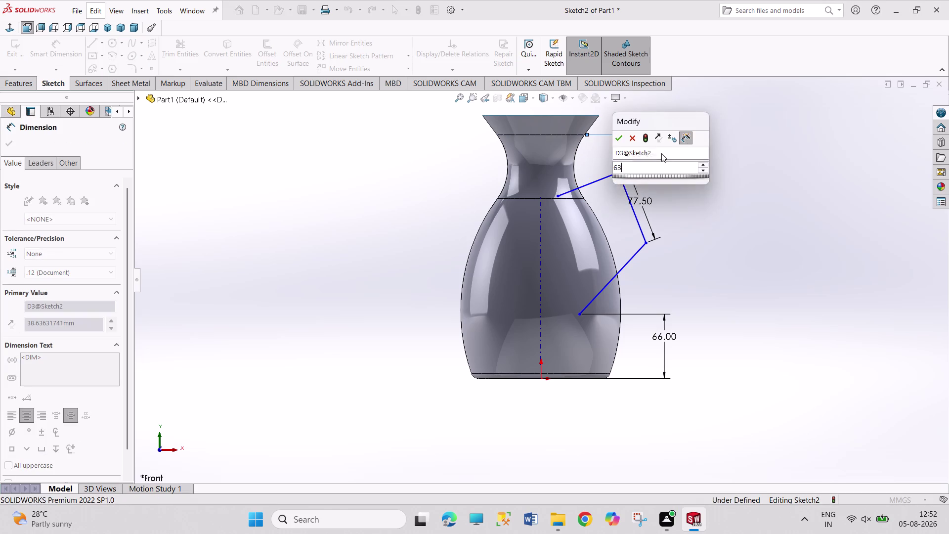
right_click(739, 239)
click(748, 273)
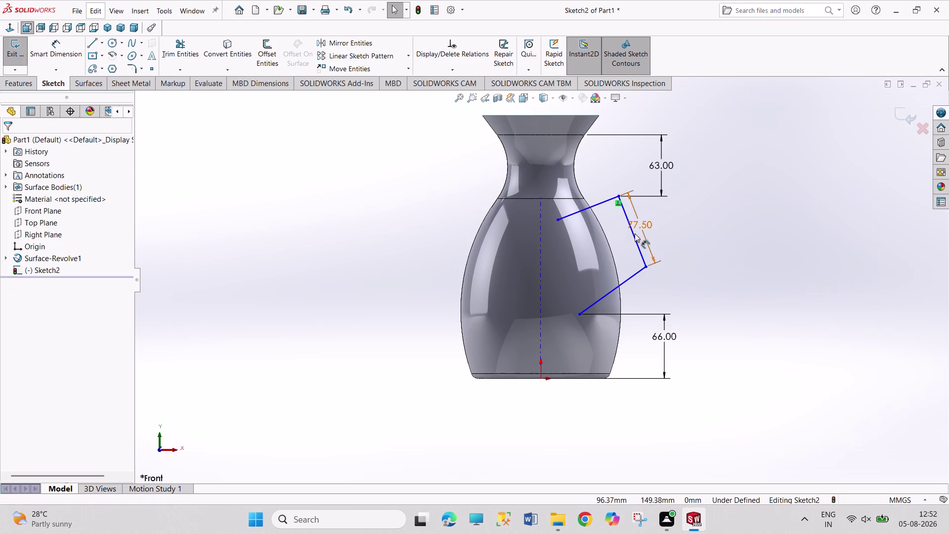
Drag the 77.50 mm spout line and its neighbours outward, away from the jug.
drag(635, 234, 661, 228)
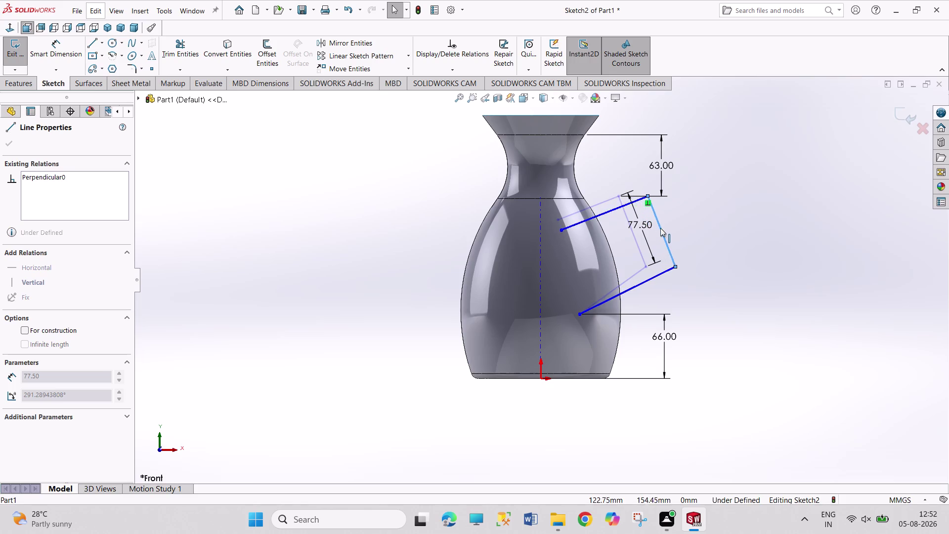
drag(661, 228, 661, 211)
click(751, 246)
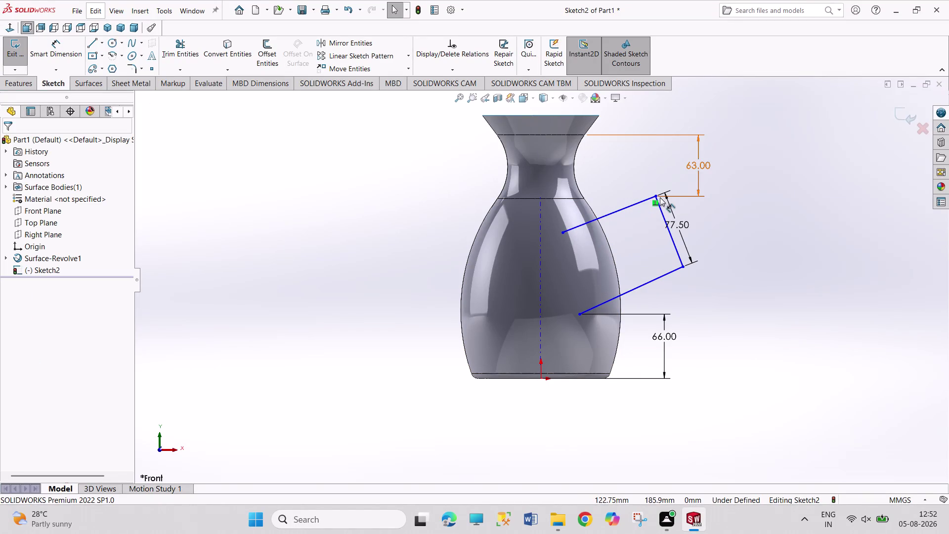
drag(655, 196, 641, 194)
click(761, 228)
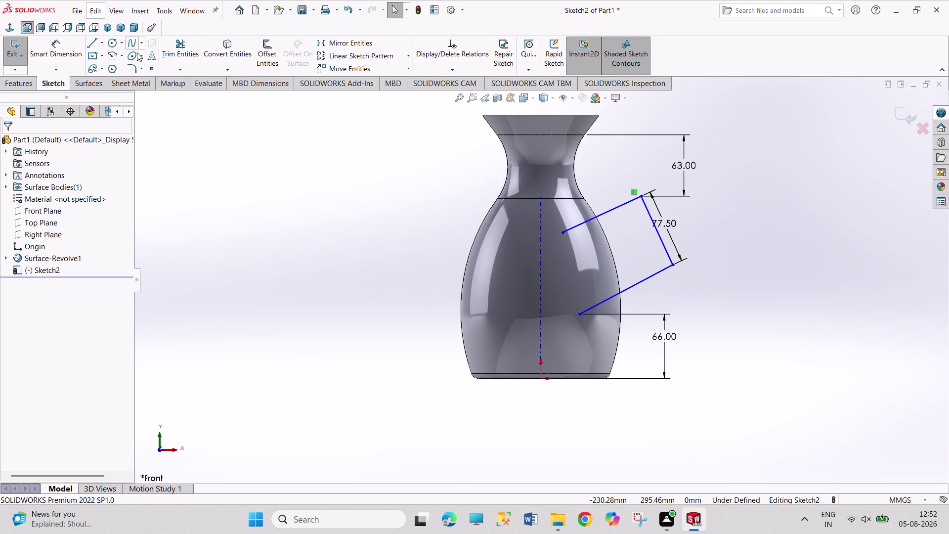
click(126, 65)
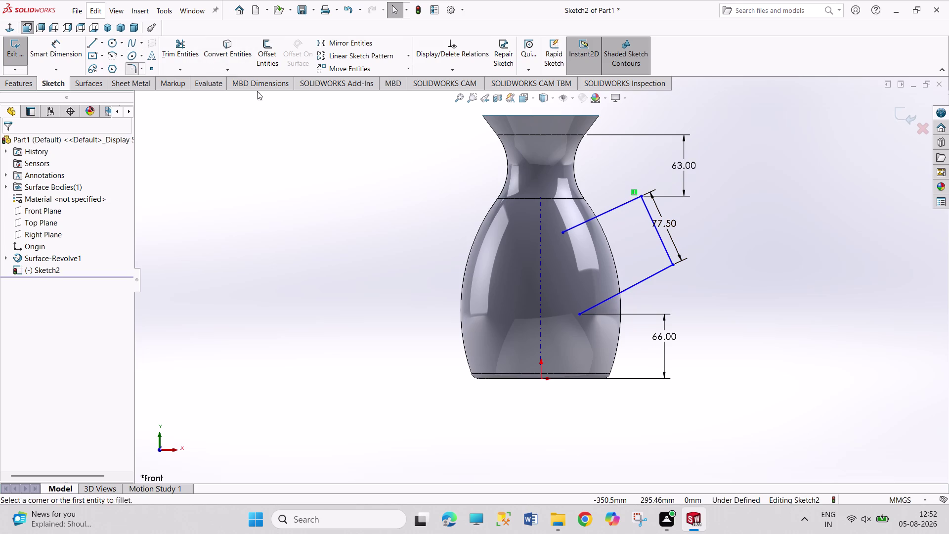
Fillet both corners of the spout sketch with a 25 mm radius.
drag(620, 172, 707, 307)
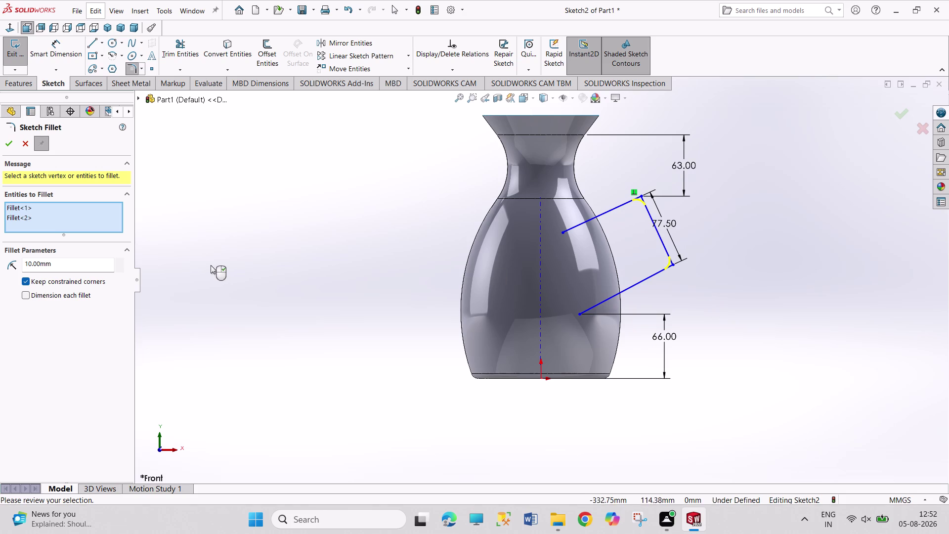
drag(31, 264, 10, 257)
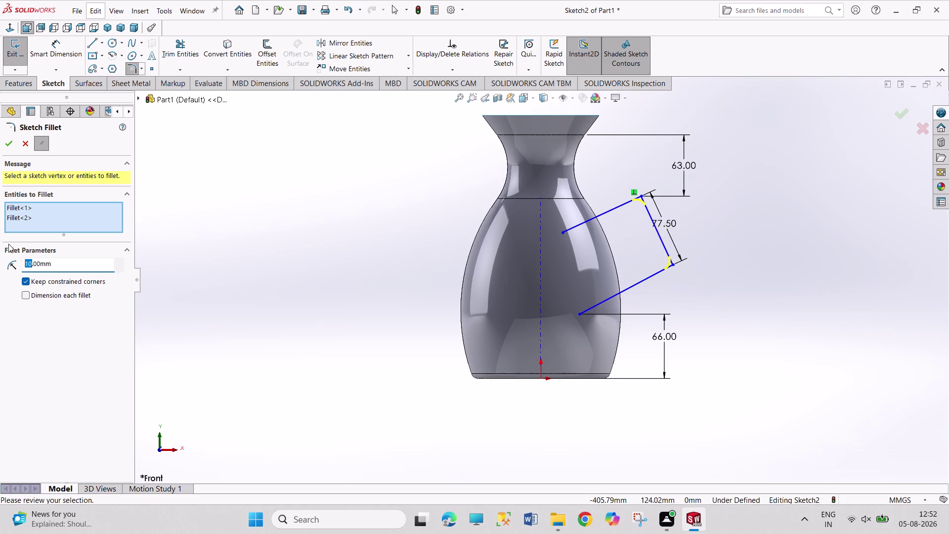
text(25)
key(Return)
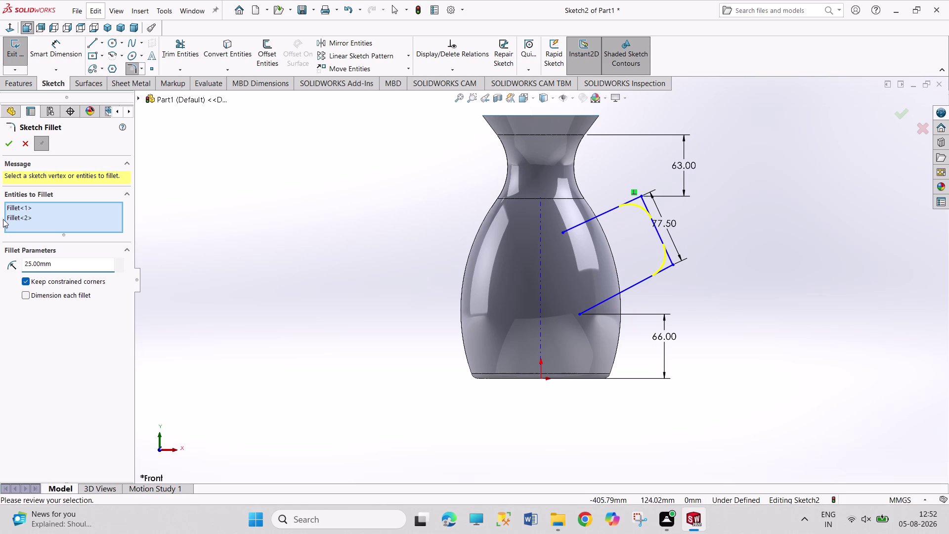
click(5, 140)
click(250, 197)
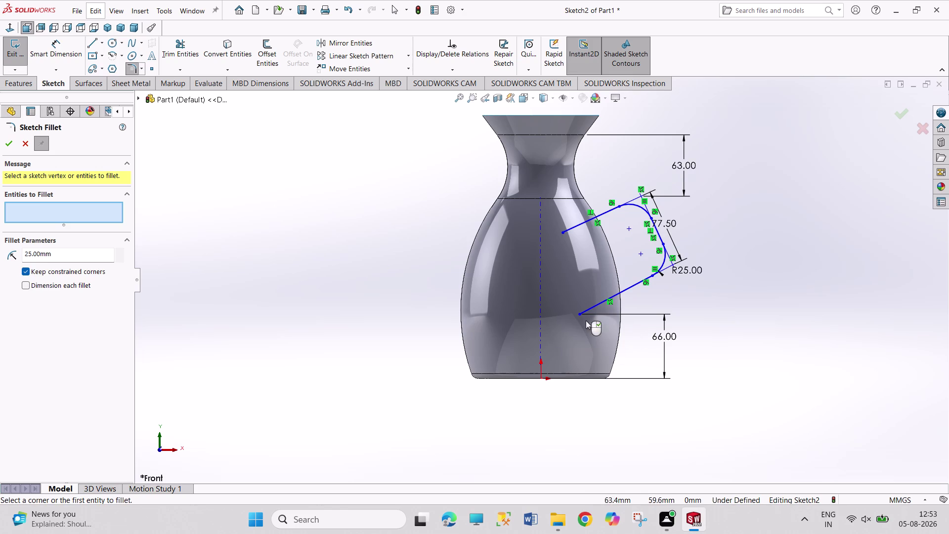
right_click(789, 252)
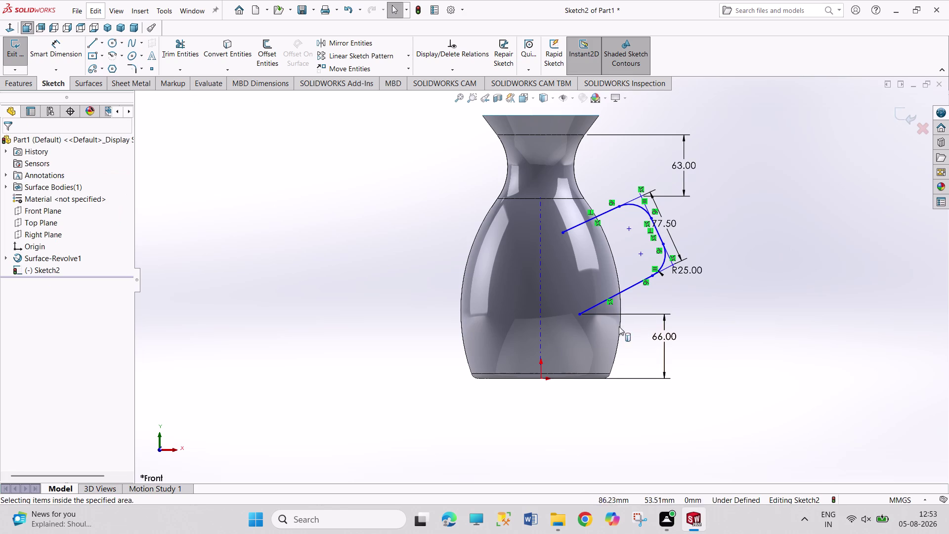
Drag the lower and upper line ends to shorten the spout's two outer lines.
drag(582, 316, 591, 303)
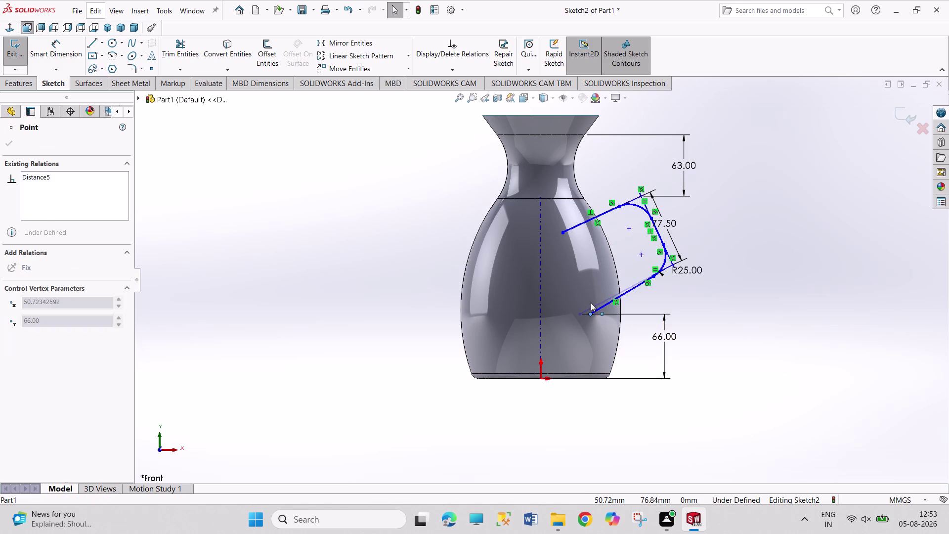
drag(591, 303, 611, 294)
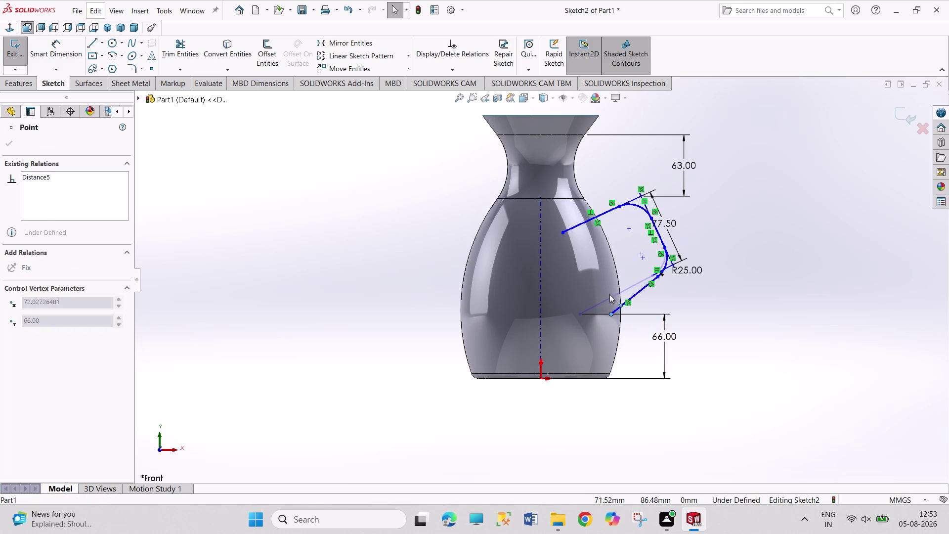
drag(611, 294, 607, 293)
click(748, 334)
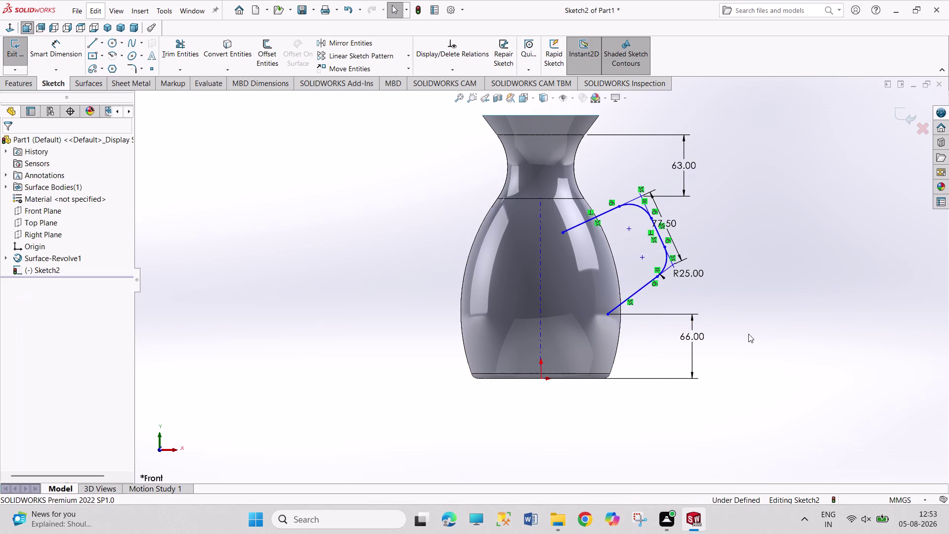
drag(564, 235, 565, 228)
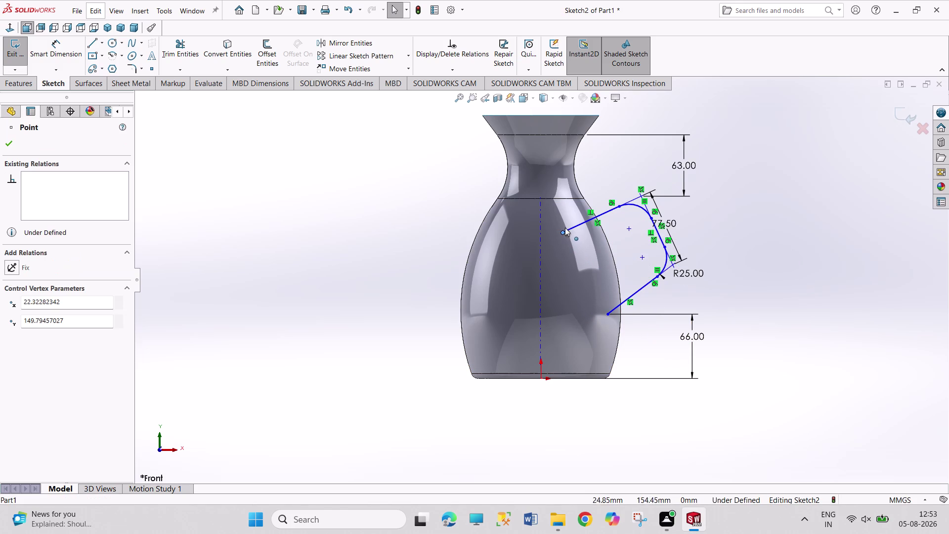
drag(565, 228, 577, 237)
click(803, 233)
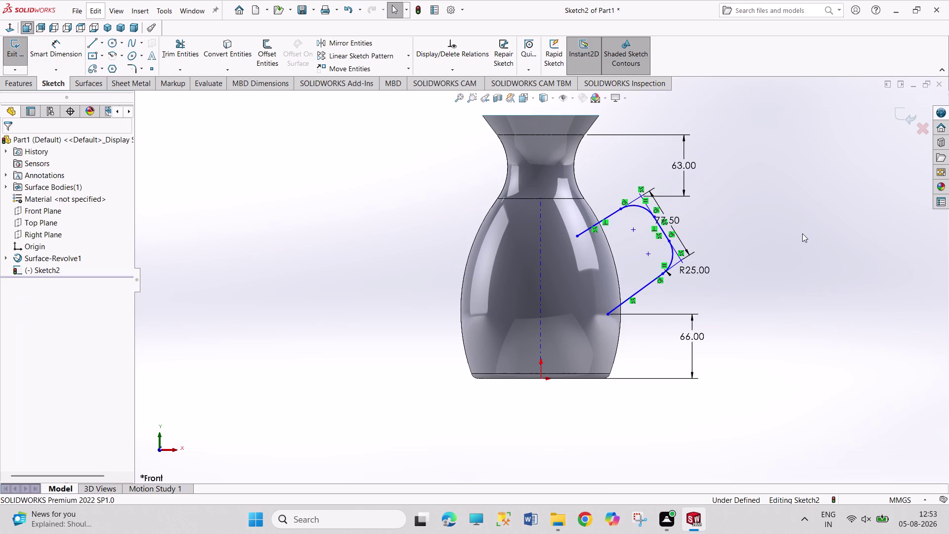
click(107, 31)
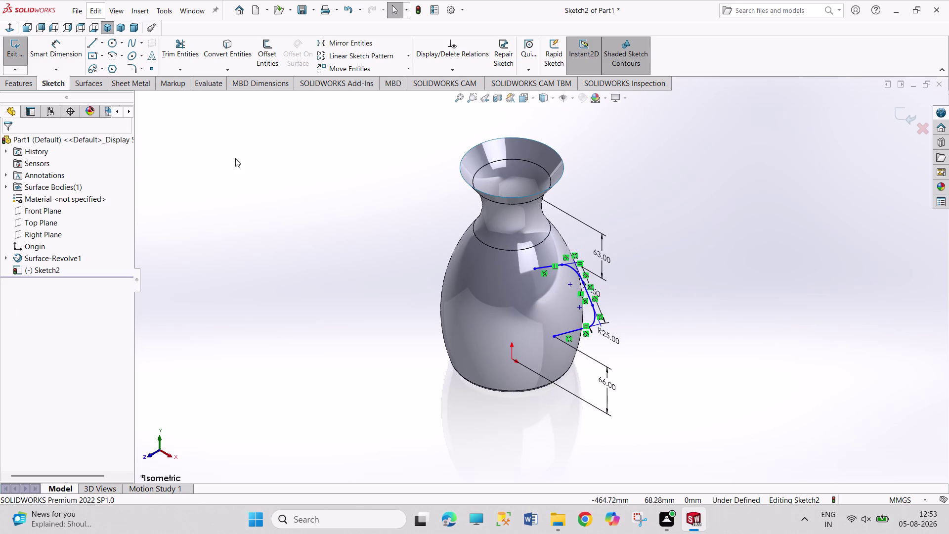
Orbit around the jug and sketch lines, return to the front view, and exit the sketch.
middle_drag(349, 243, 362, 377)
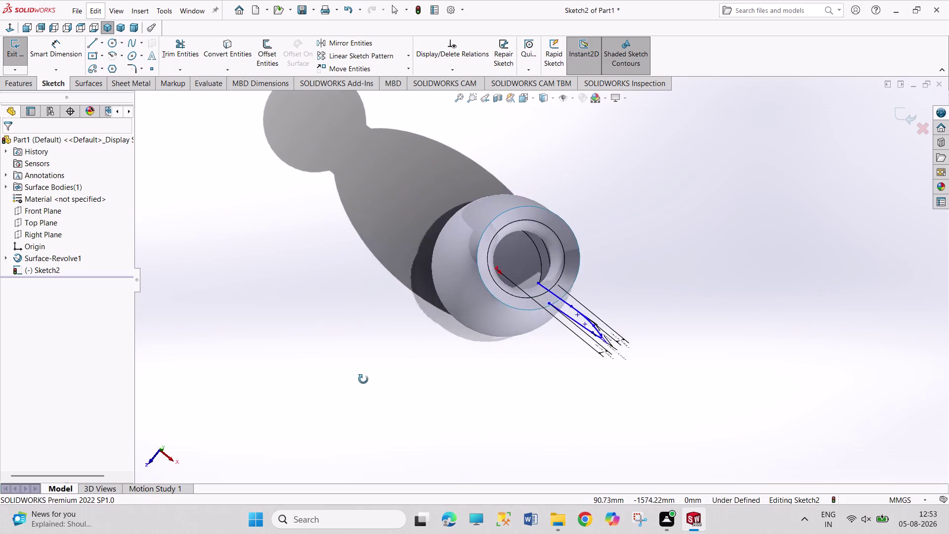
middle_drag(362, 377, 385, 395)
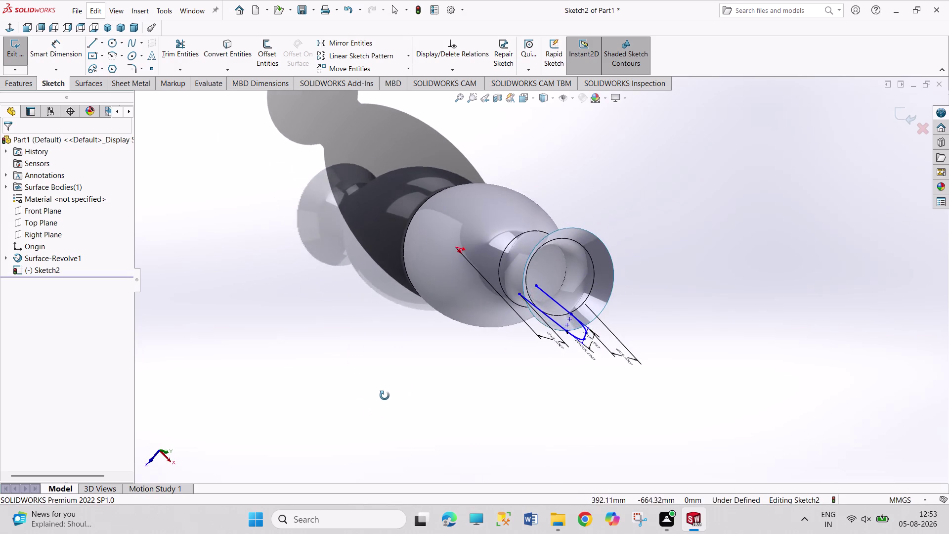
middle_drag(385, 396, 378, 400)
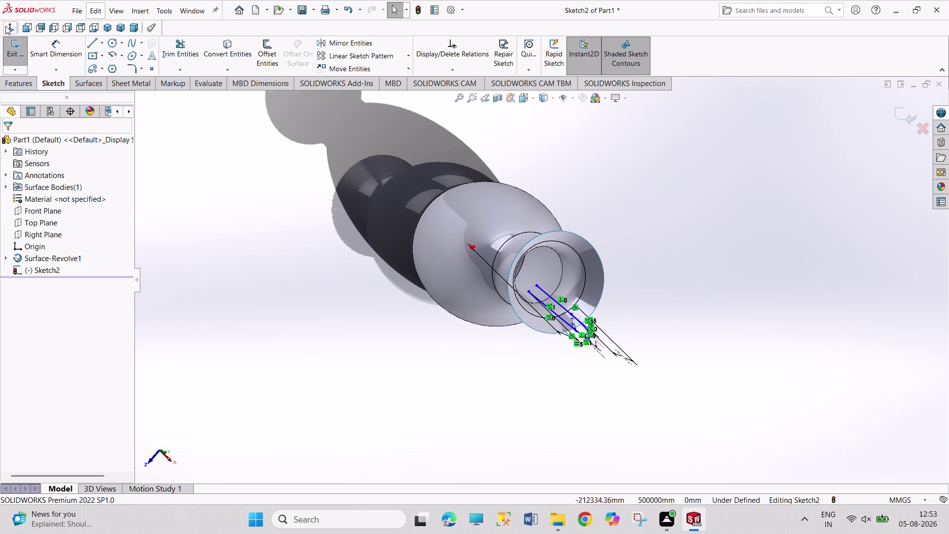
click(6, 25)
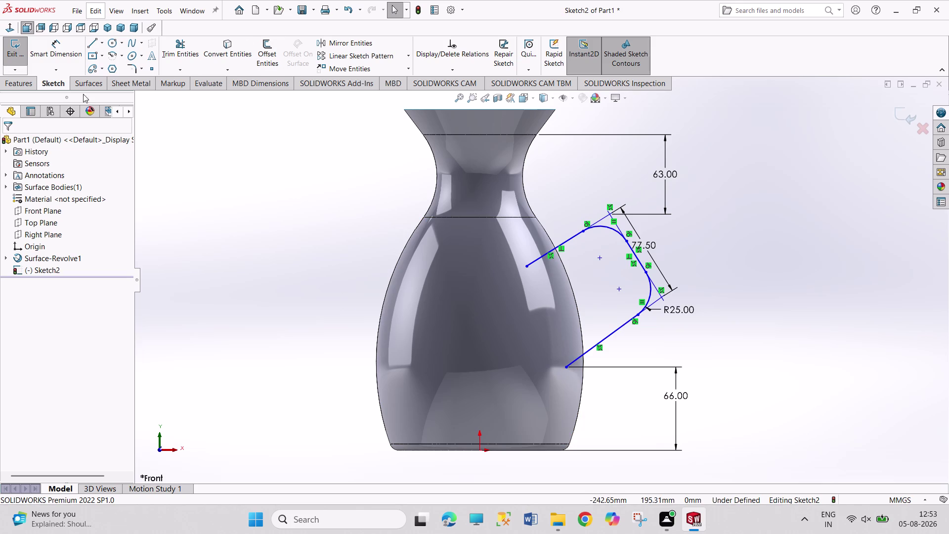
click(7, 54)
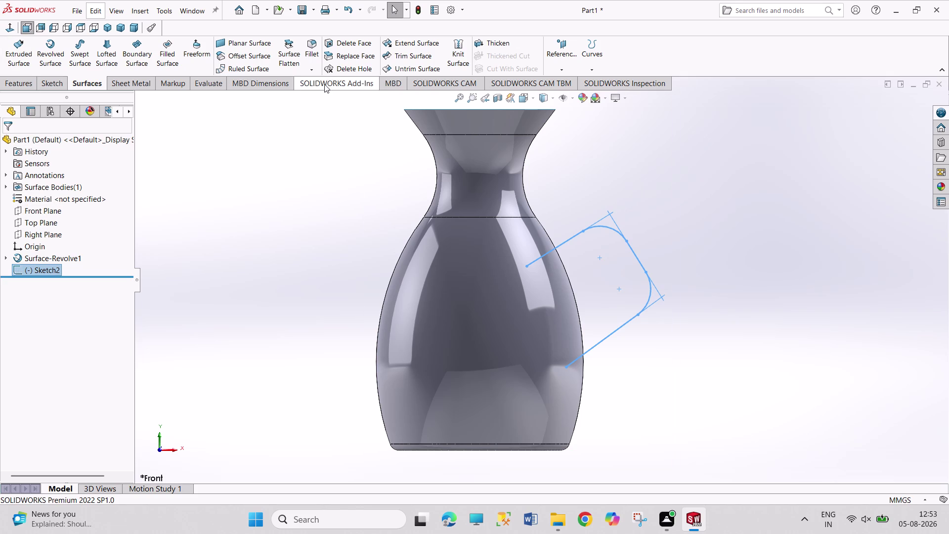
Change CommandManager tabs to bring up the sketching tools.
click(561, 47)
click(567, 81)
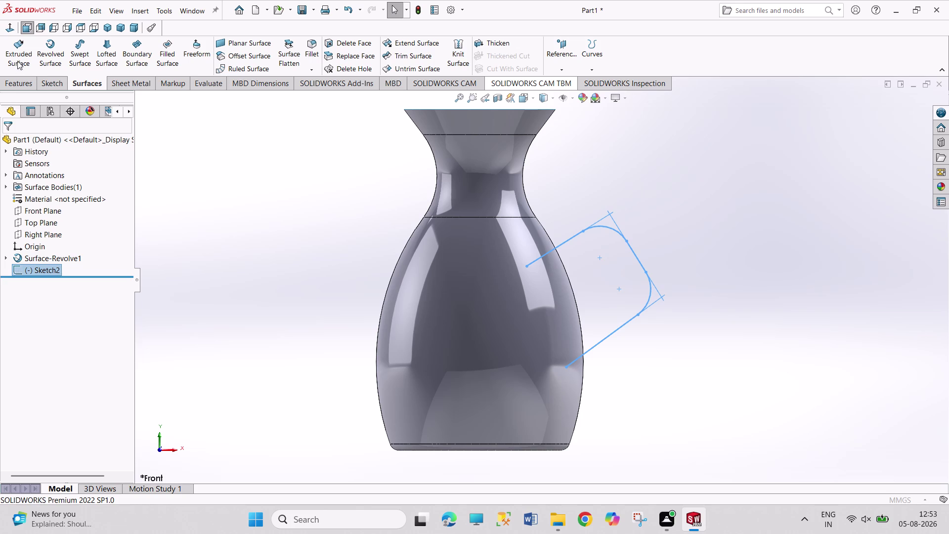
click(48, 83)
click(52, 81)
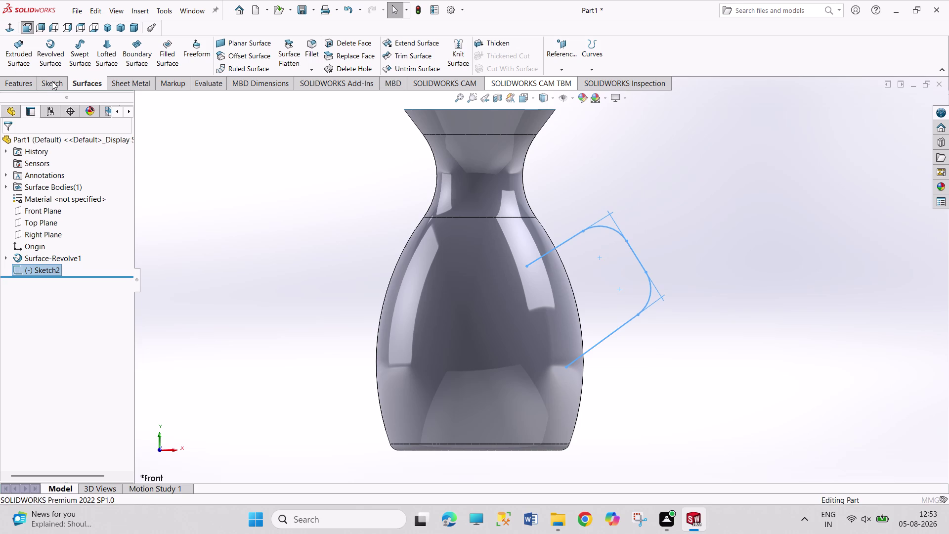
double_click(52, 81)
click(27, 144)
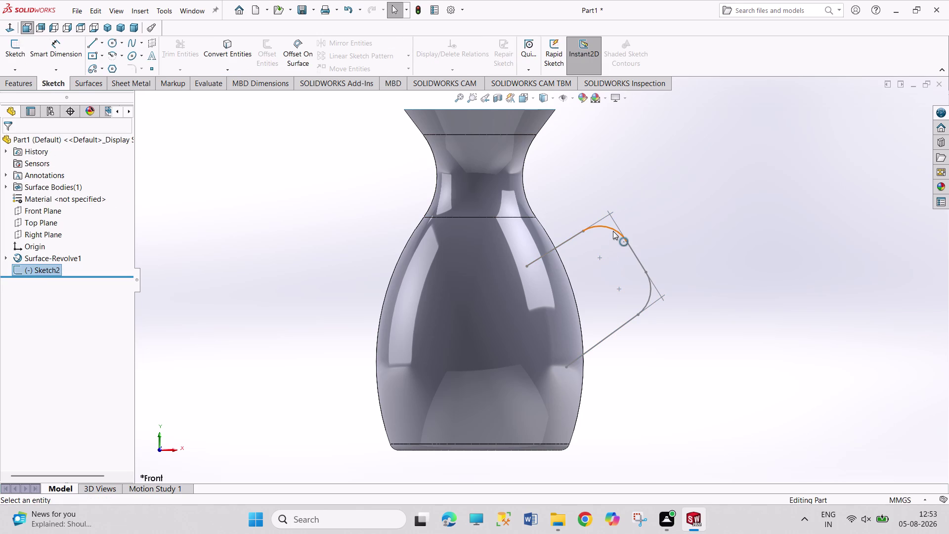
Select the upper rounded arc of Sketch2 as the reference for a new plane.
click(613, 231)
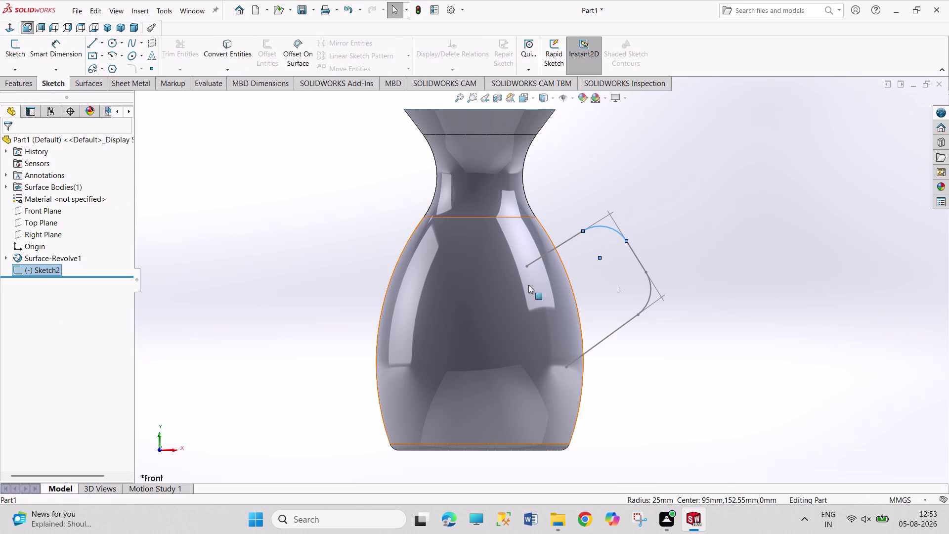
click(525, 267)
click(337, 184)
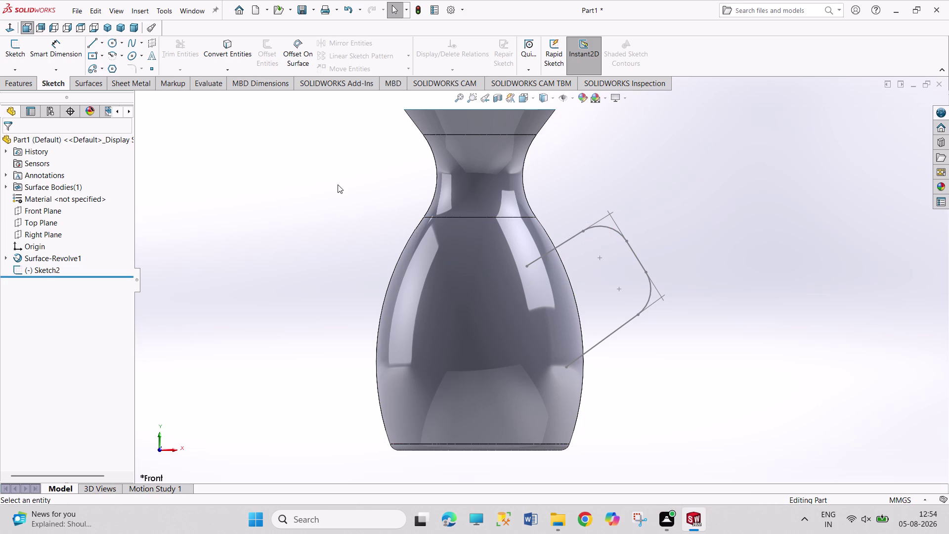
click(338, 184)
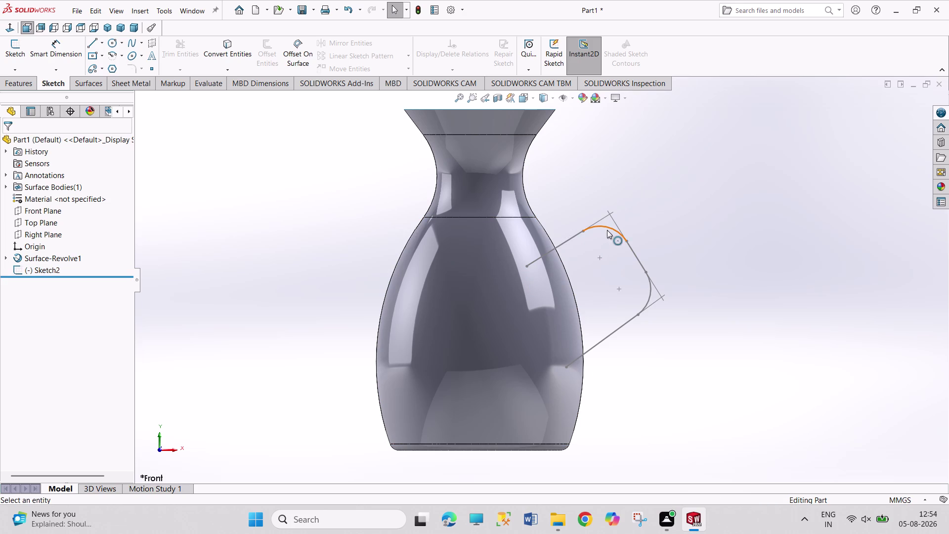
click(607, 230)
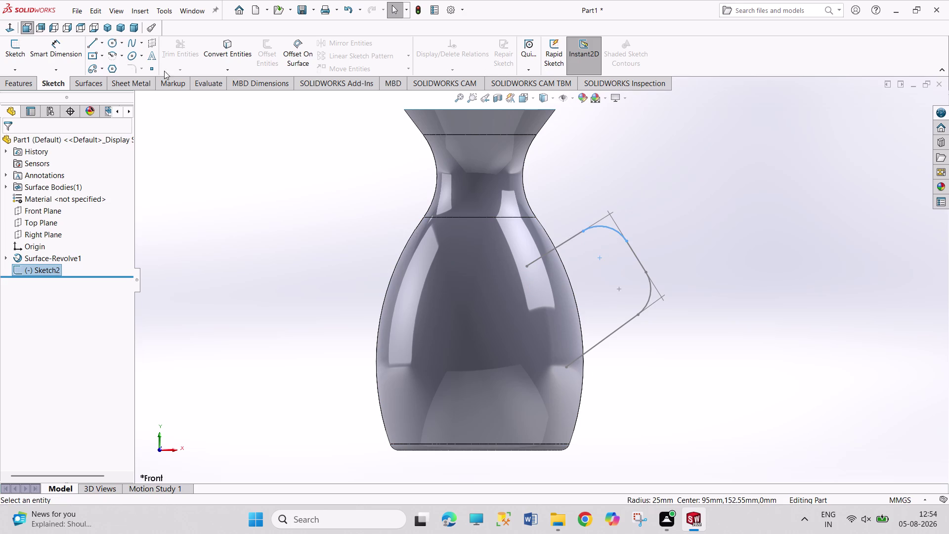
click(14, 82)
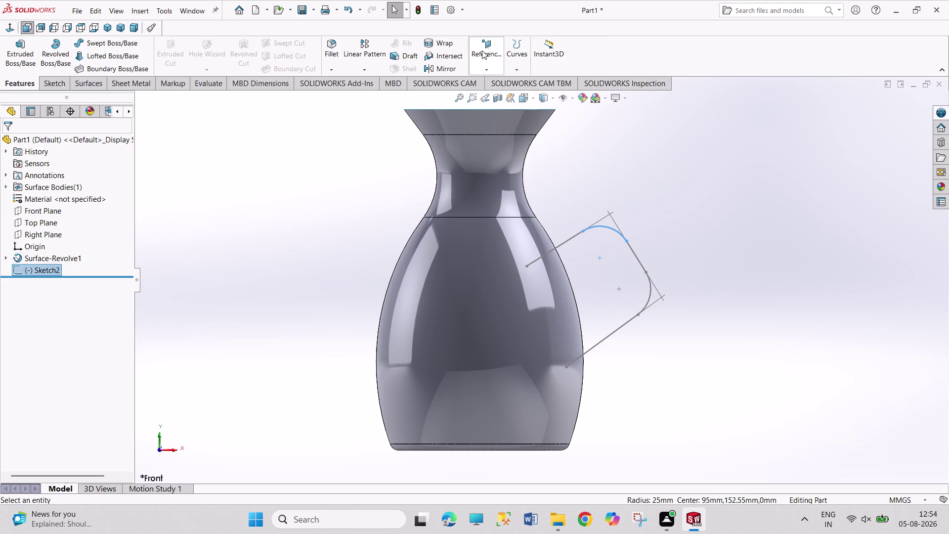
Create a plane from the handle's upper arc and end point, then undo it.
click(482, 51)
click(490, 81)
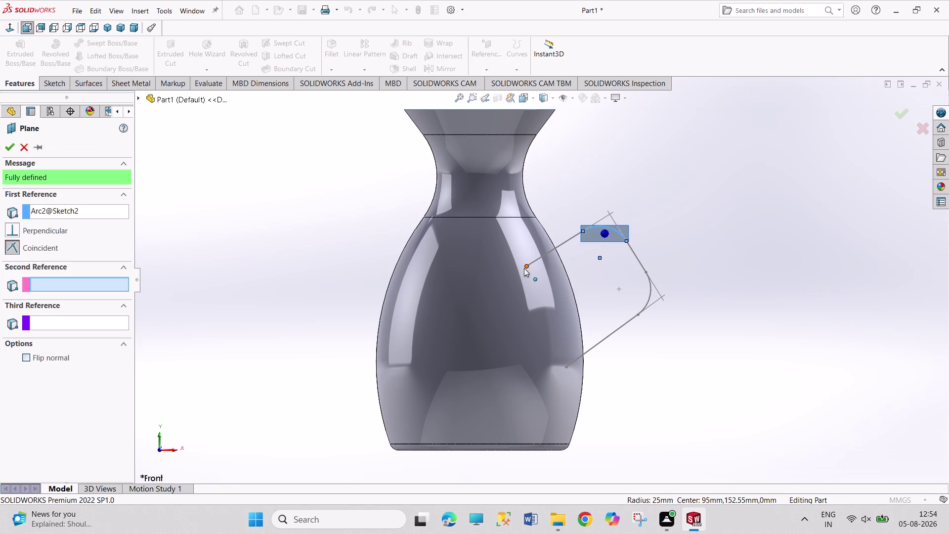
click(524, 268)
middle_drag(686, 226, 633, 264)
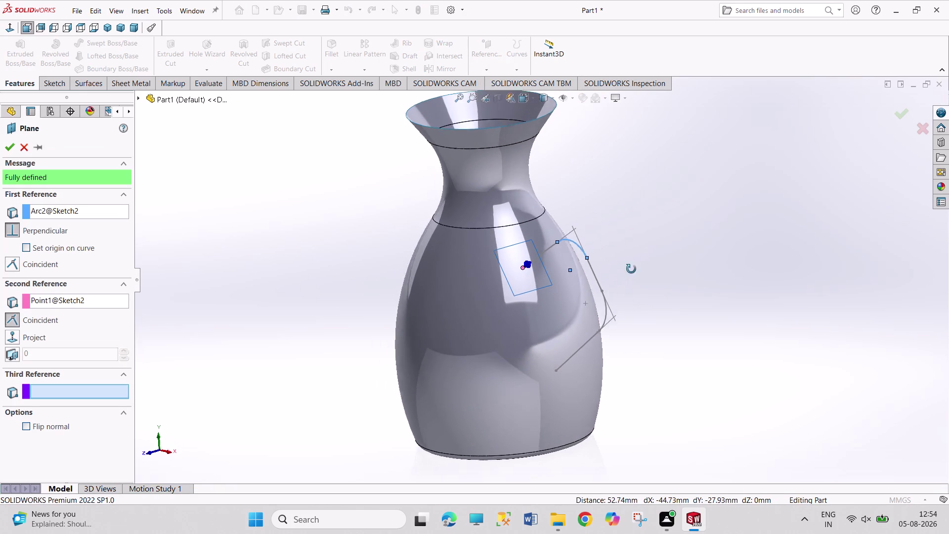
middle_drag(633, 264, 631, 269)
click(11, 146)
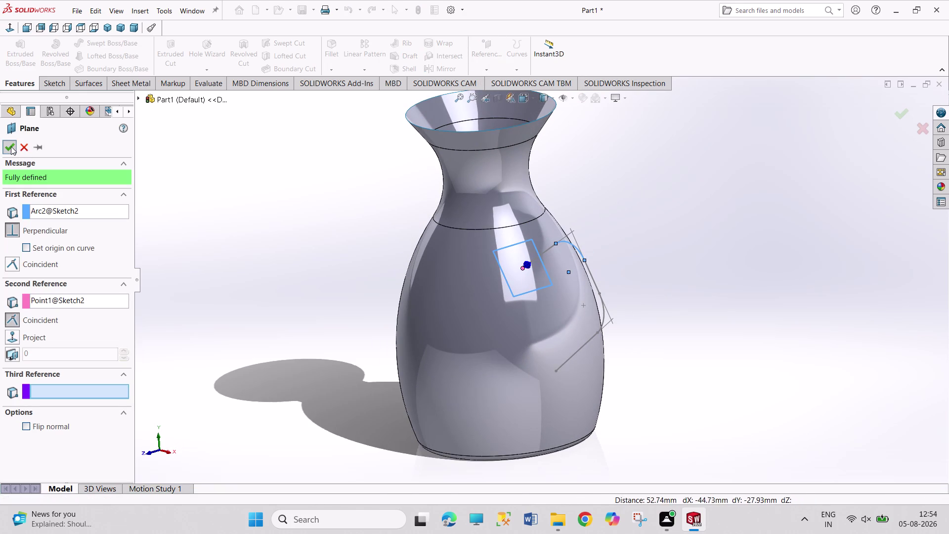
click(257, 213)
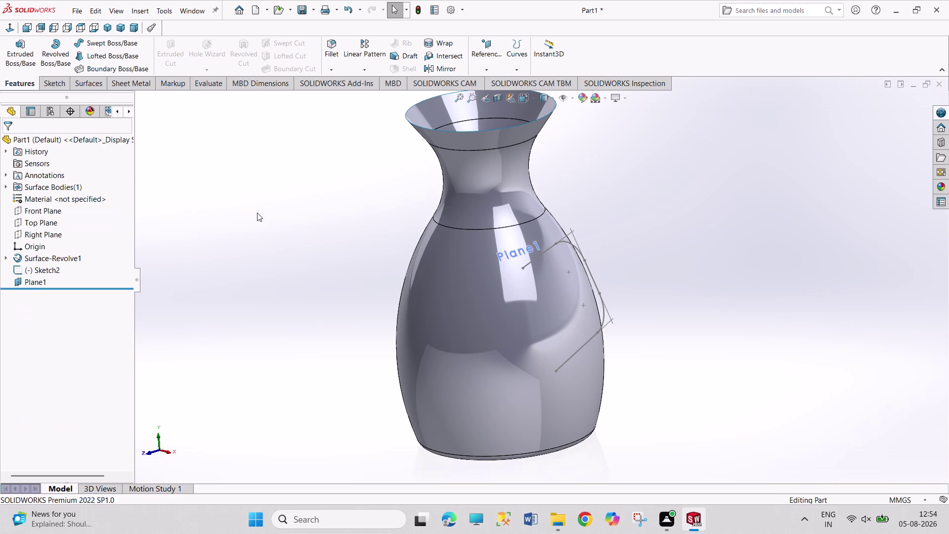
key(ctrl+z)
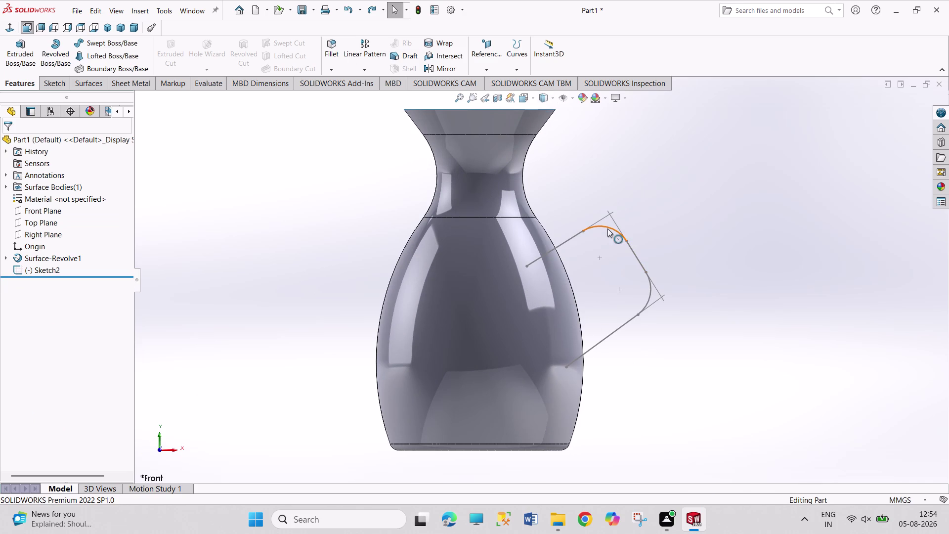
Recreate Plane2 perpendicular to the upper arc at its end point, then select it.
click(608, 228)
click(487, 41)
click(500, 81)
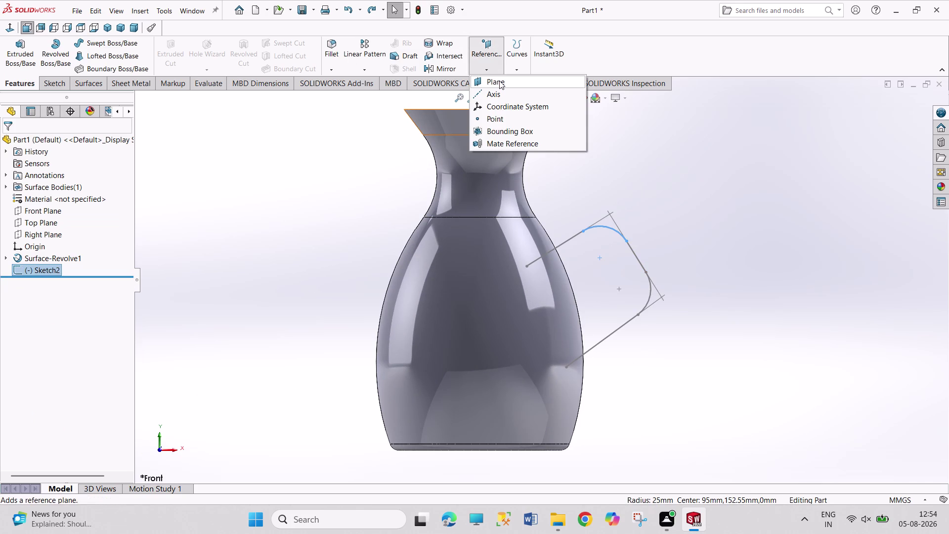
click(525, 268)
click(5, 146)
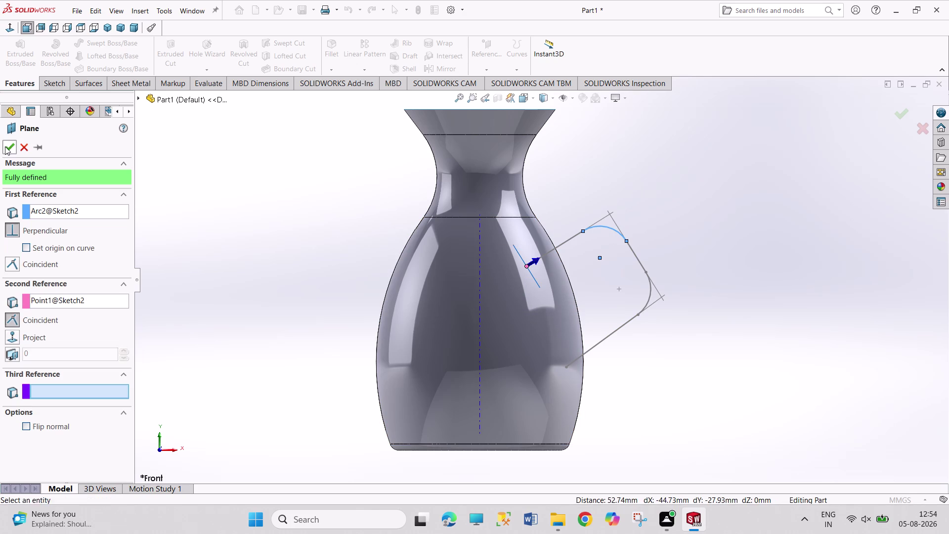
middle_drag(561, 293, 509, 326)
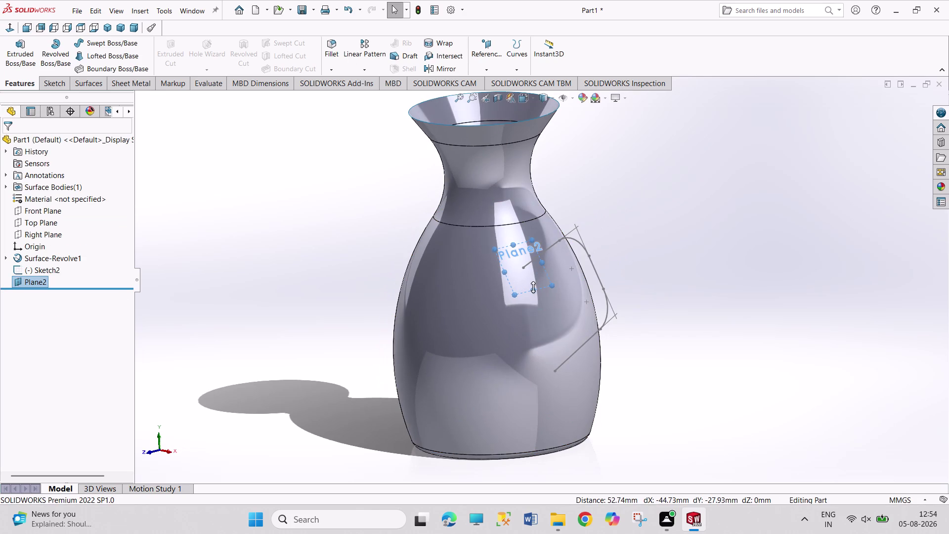
click(533, 287)
click(576, 257)
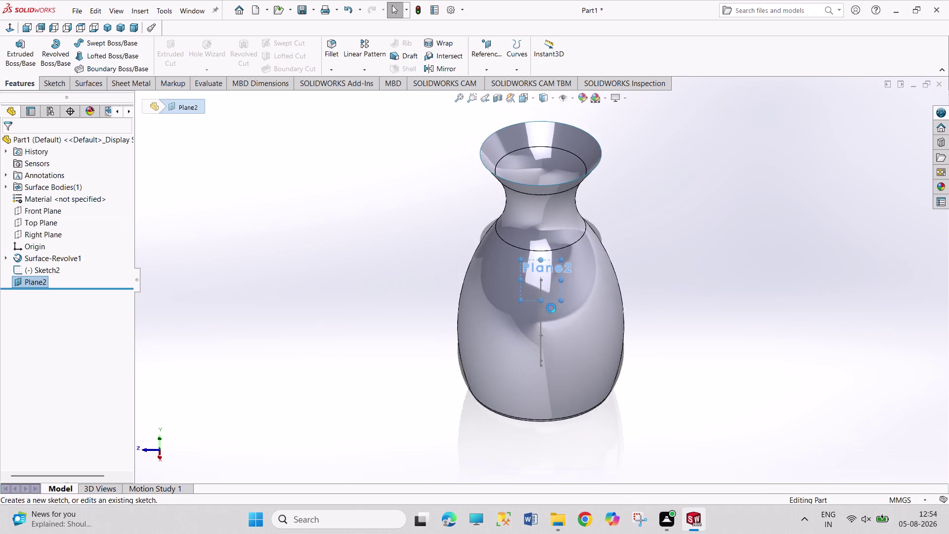
Sketch an ellipse on Plane2, centred above the axis line.
scroll(down, 3)
scroll(down, 3)
scroll(down, 3)
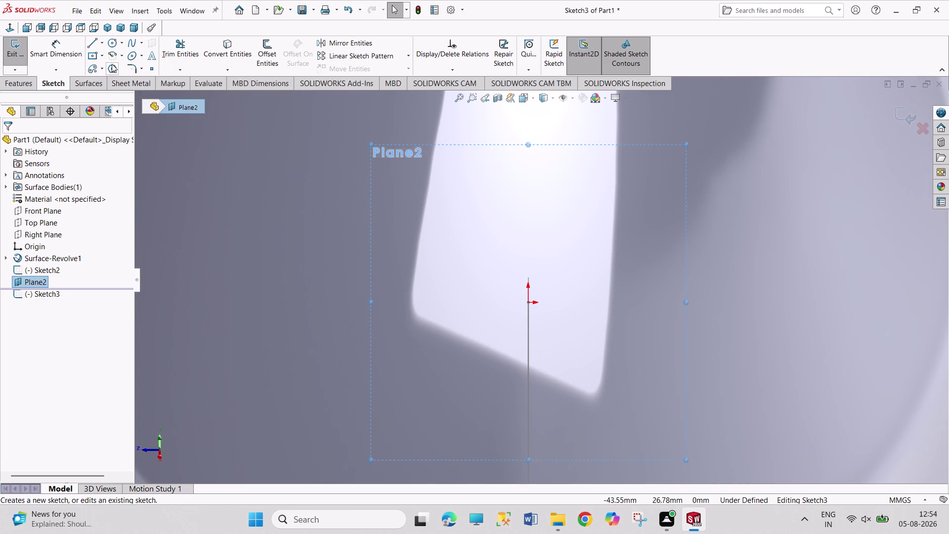
click(134, 54)
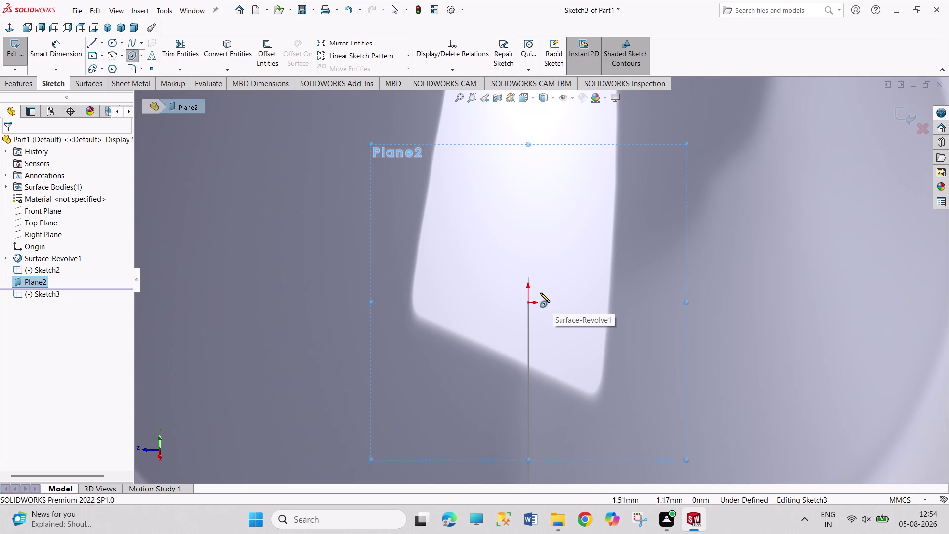
scroll(down, 3)
scroll(down, 3)
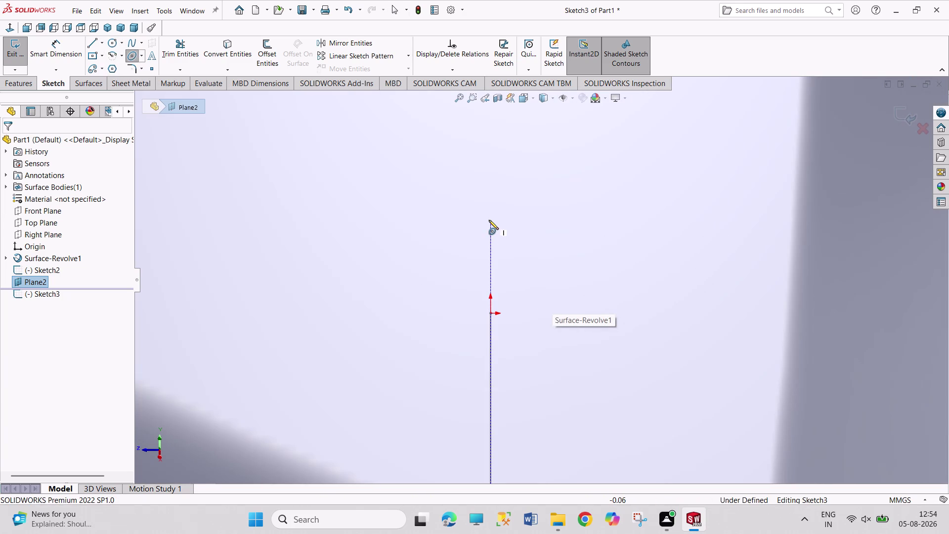
click(491, 177)
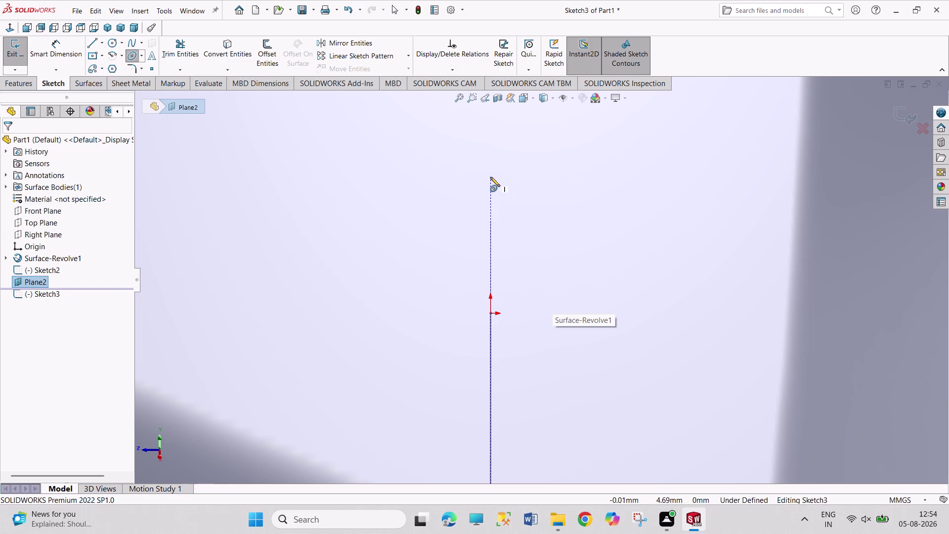
click(525, 175)
click(525, 163)
right_drag(577, 203, 573, 124)
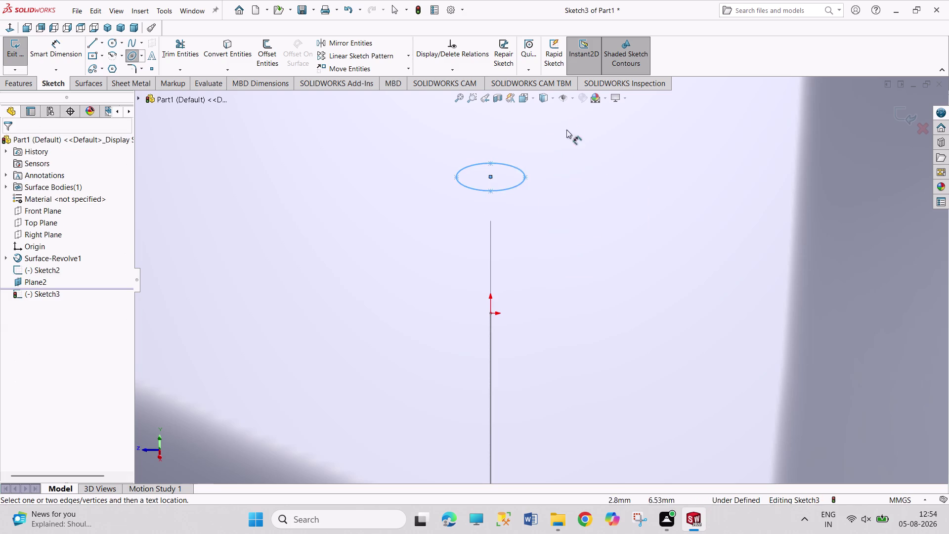
Dimension the ellipse's width between its end points to 25 mm.
click(457, 174)
click(458, 178)
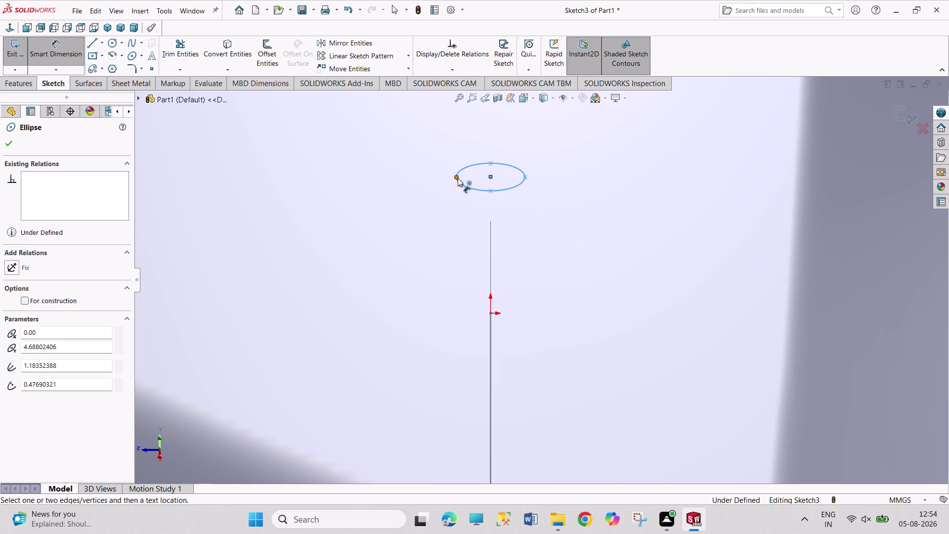
key(Escape)
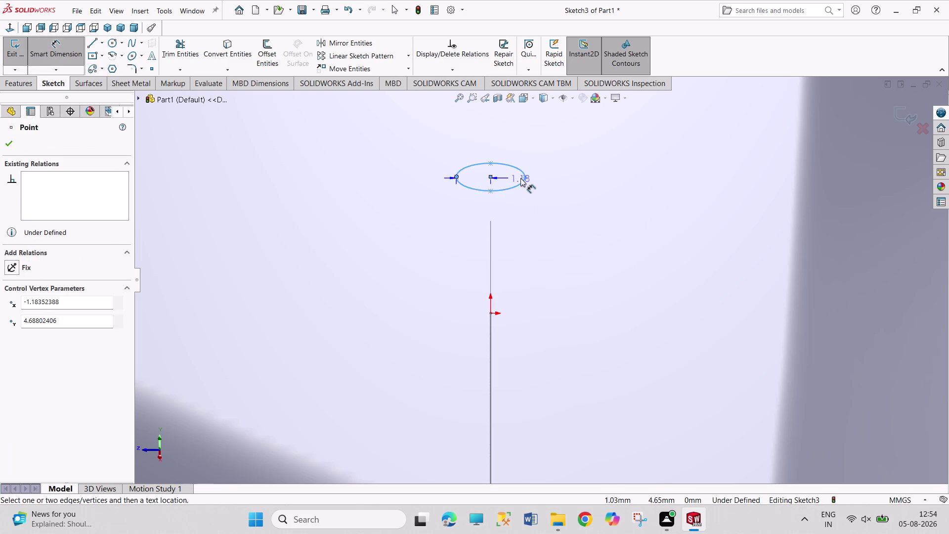
key(Escape)
key(Escape)
right_drag(557, 189, 558, 116)
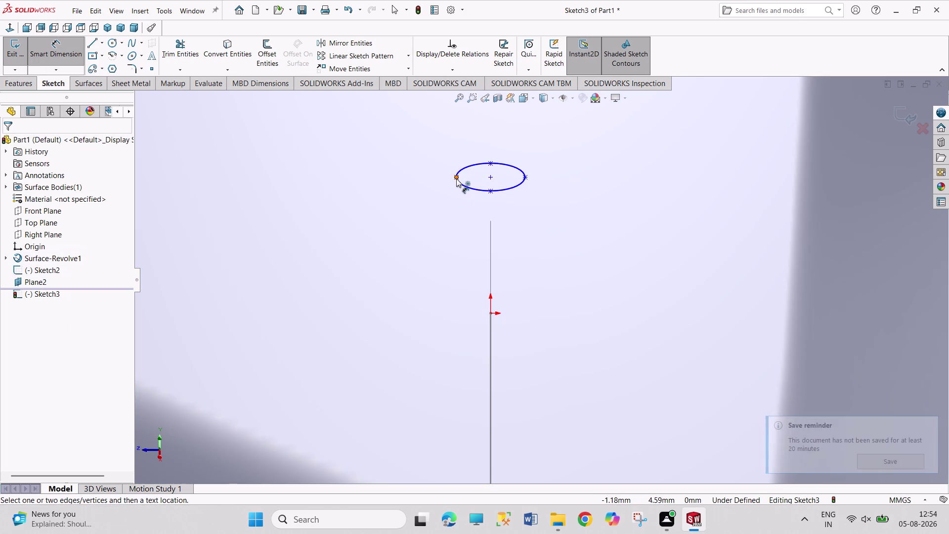
click(456, 177)
click(527, 175)
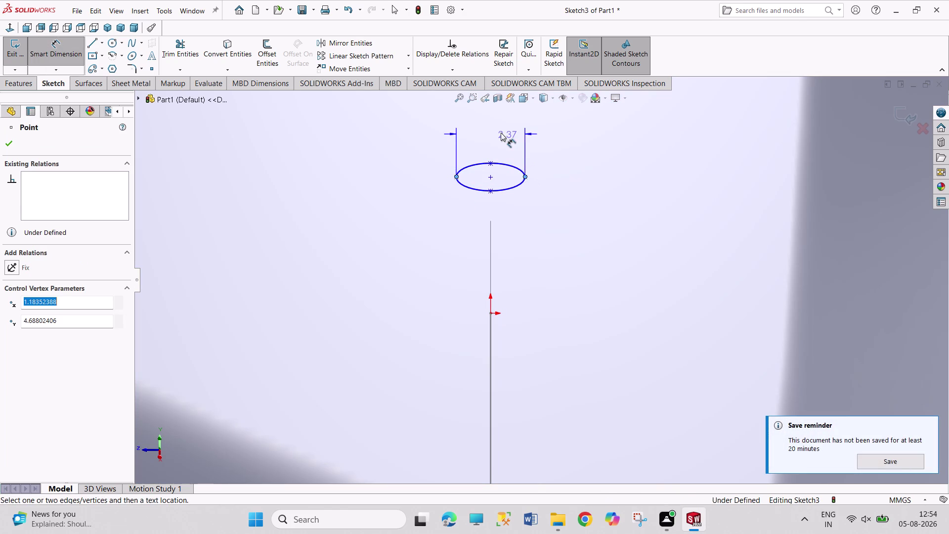
click(495, 133)
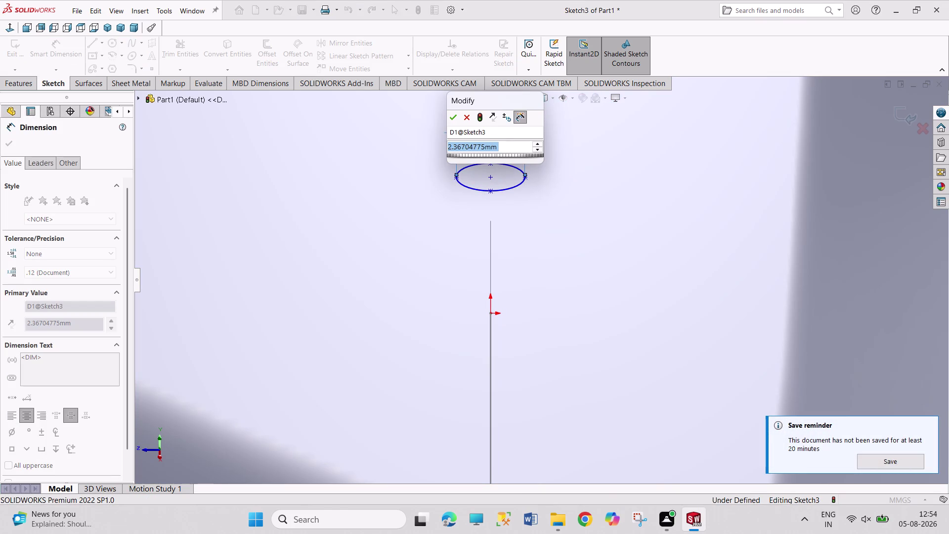
text(25)
key(Return)
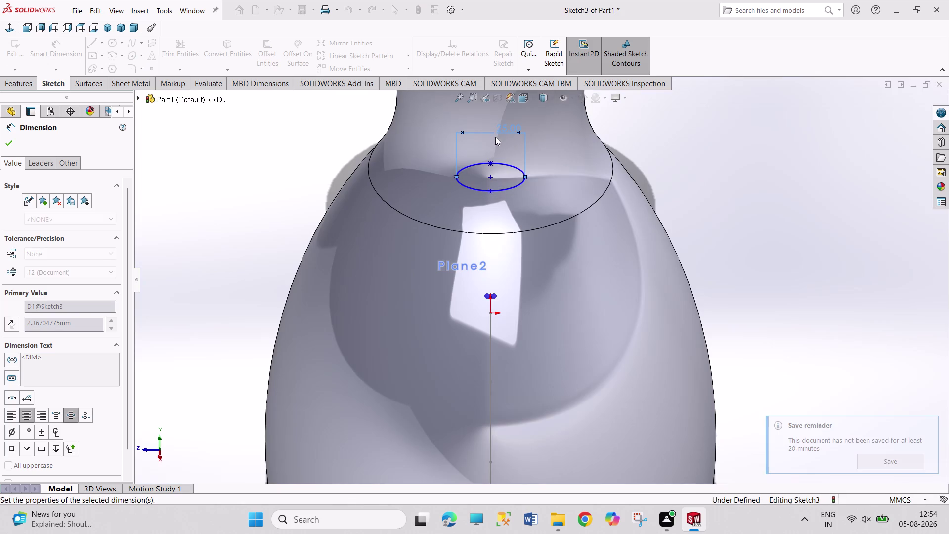
Dimension the ellipse's height to 10 mm, then return to selection mode.
click(490, 193)
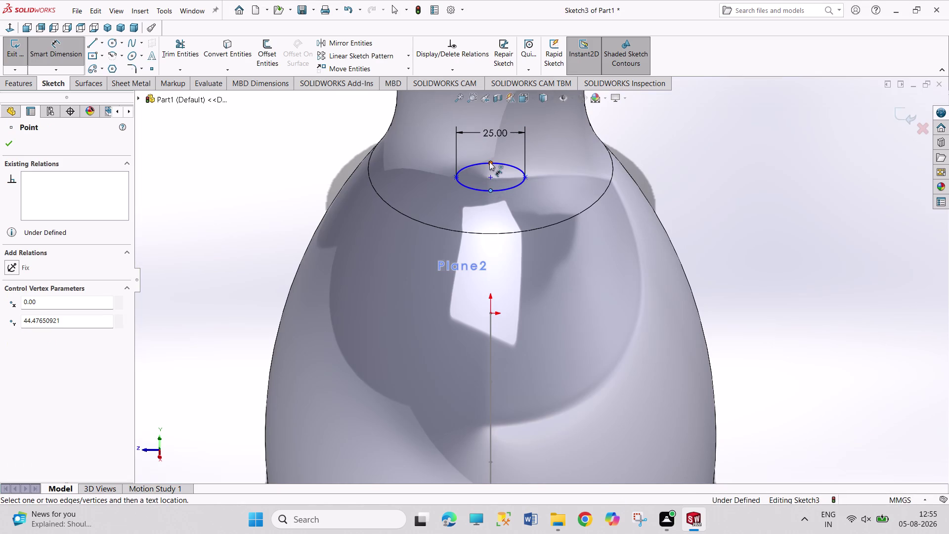
click(489, 161)
click(569, 178)
text(10)
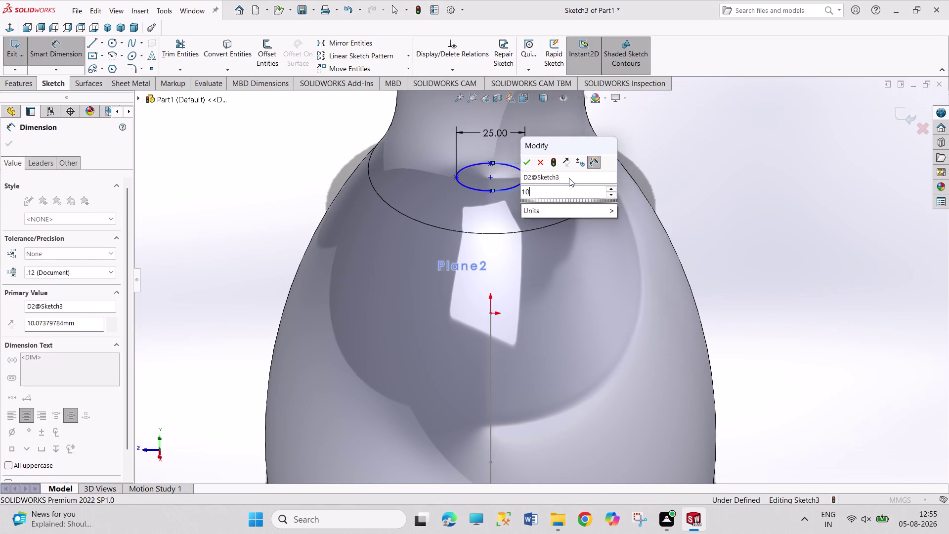
key(Return)
right_click(721, 187)
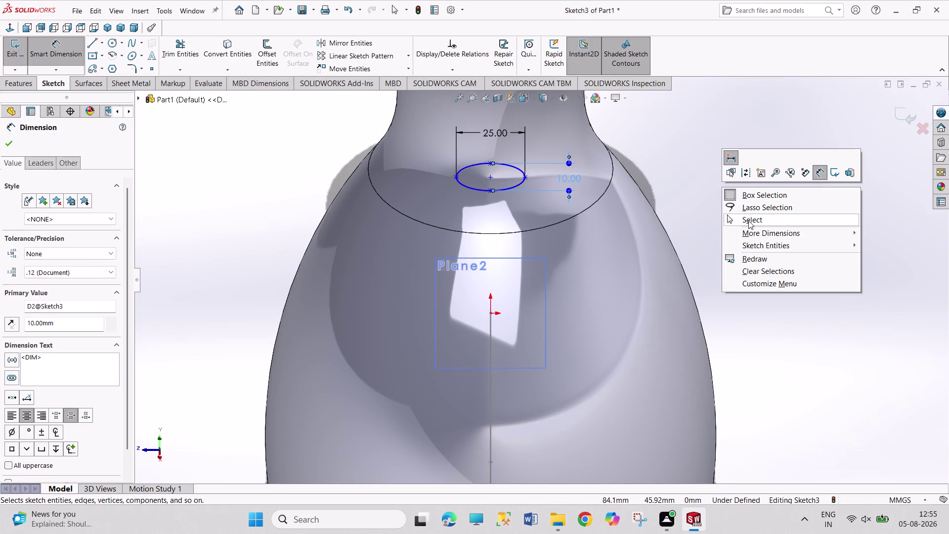
click(748, 221)
scroll(down, 3)
scroll(down, 3)
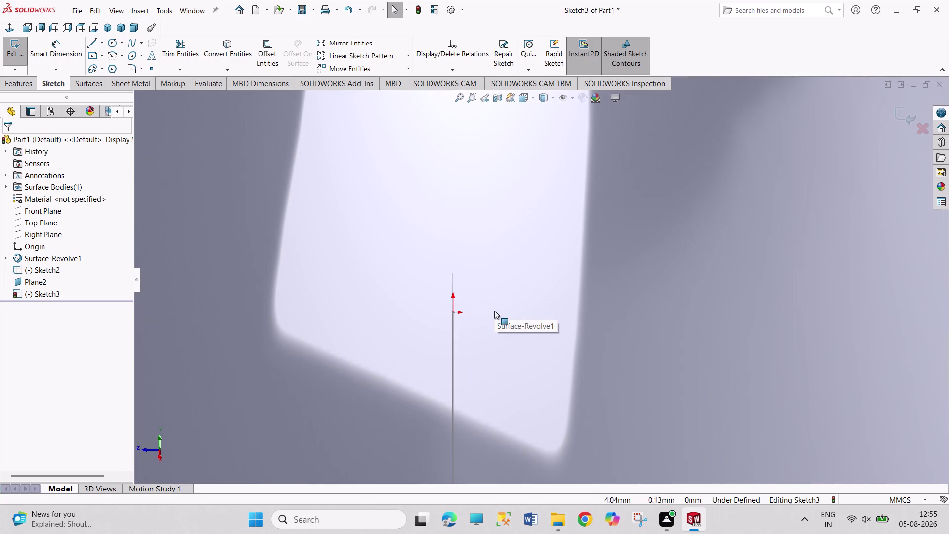
click(453, 275)
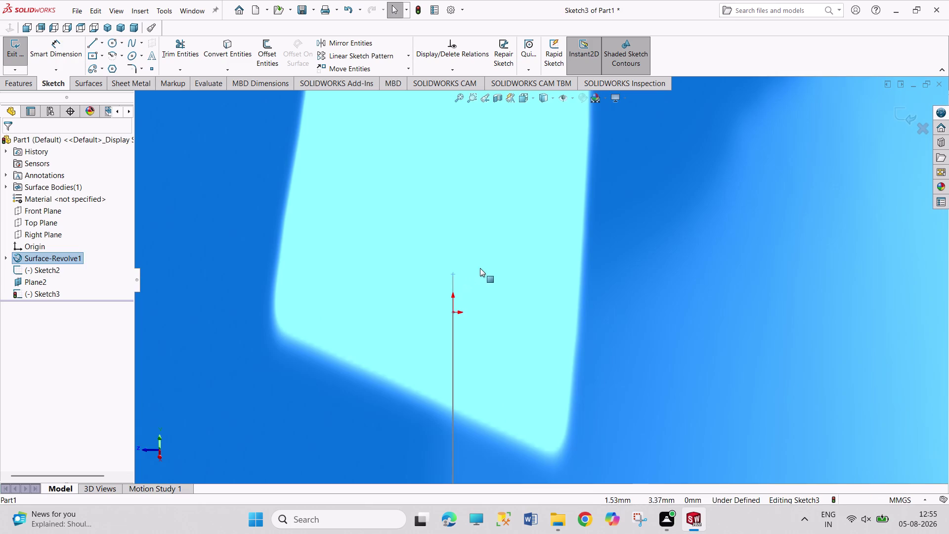
Clear the selection and switch to an isometric view of the ellipse and handle.
scroll(up, 3)
scroll(up, 3)
scroll(up, 3)
click(524, 170)
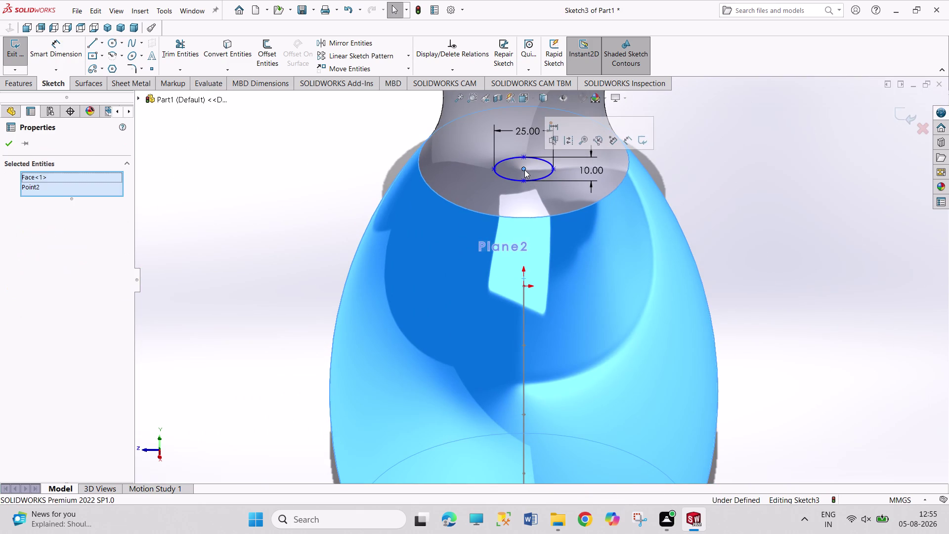
click(731, 195)
scroll(down, 3)
scroll(up, 3)
scroll(up, 3)
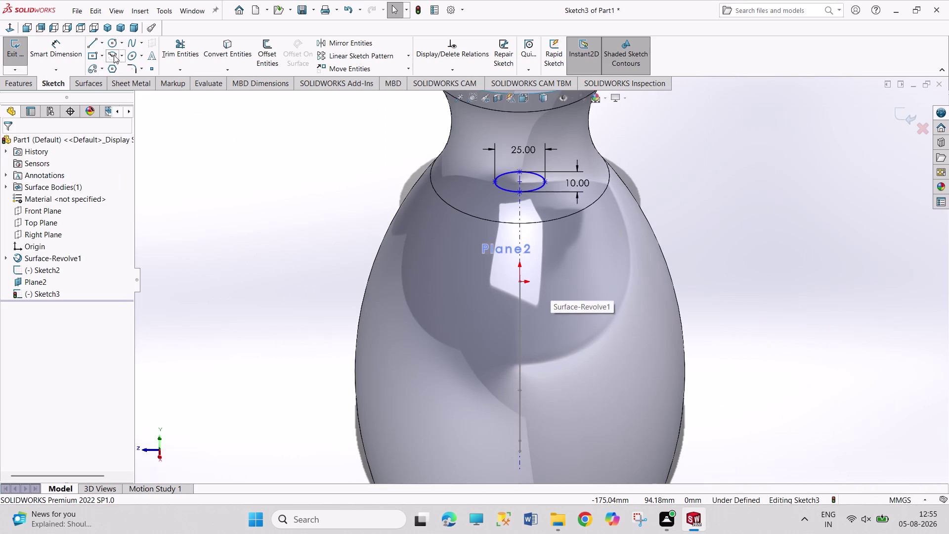
click(110, 31)
scroll(down, 3)
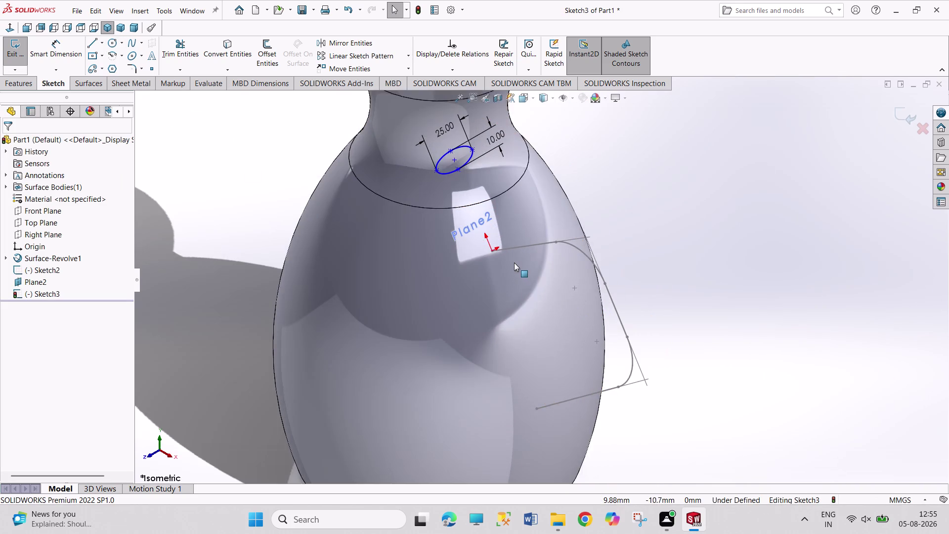
scroll(down, 3)
Make the ellipse centre coincident with the handle path's end point.
click(466, 240)
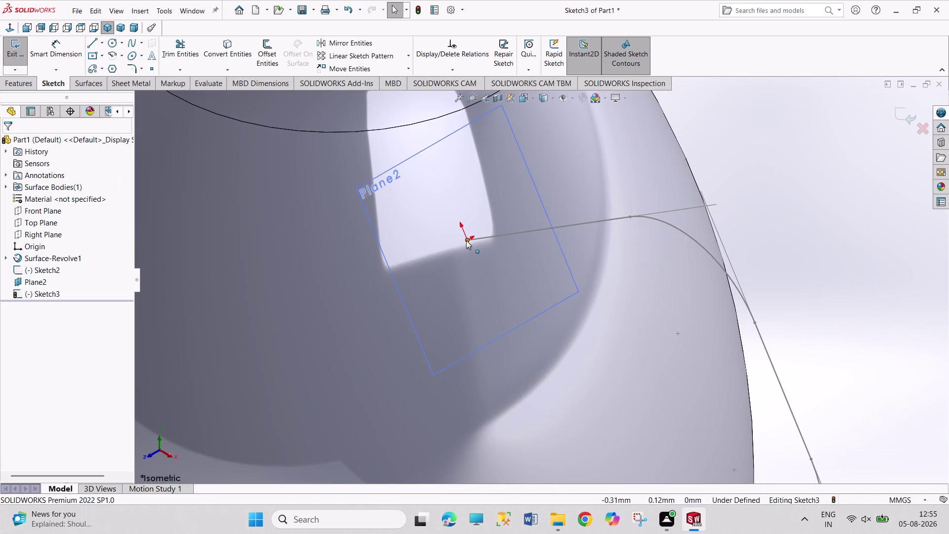
scroll(up, 3)
scroll(up, 3)
scroll(down, 3)
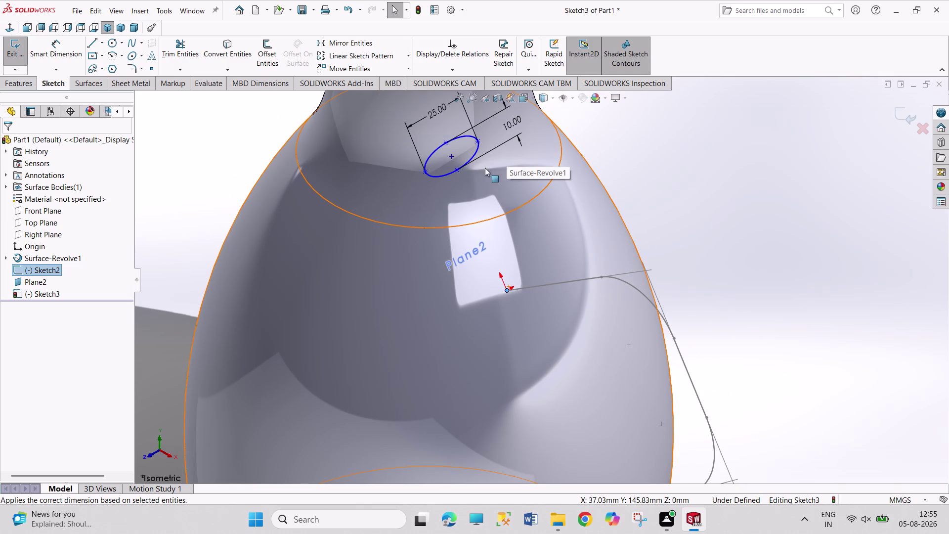
click(453, 157)
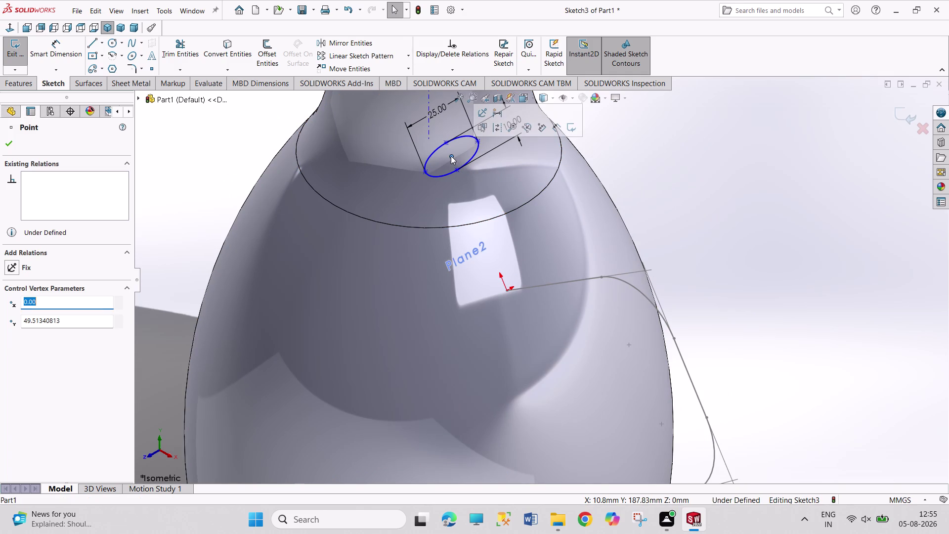
click(507, 291)
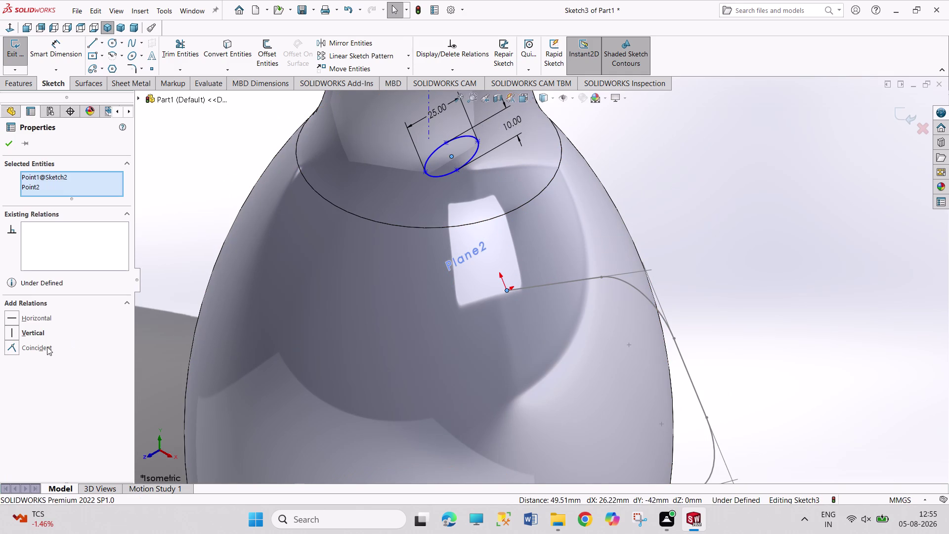
click(46, 348)
click(157, 260)
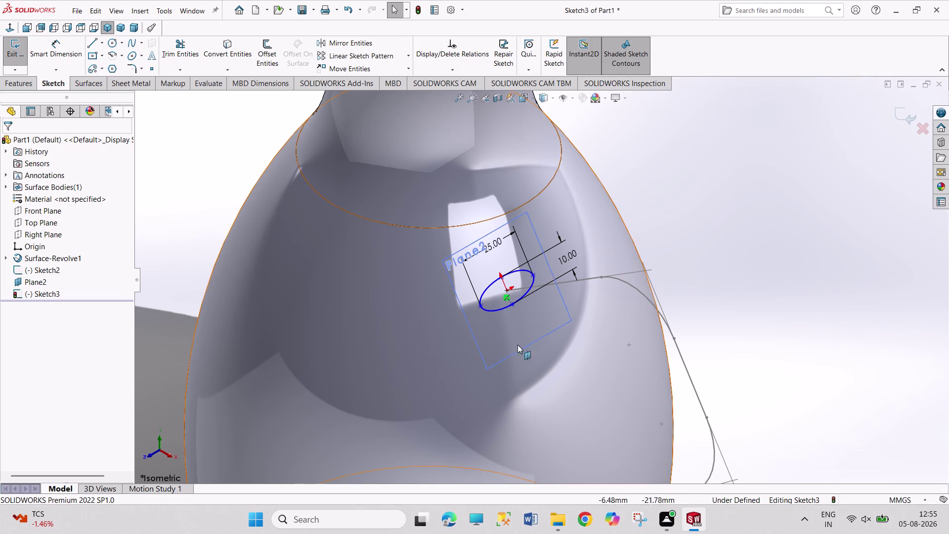
Add Horizontal relations to the ellipse points until fully defined, then exit the sketch.
click(481, 304)
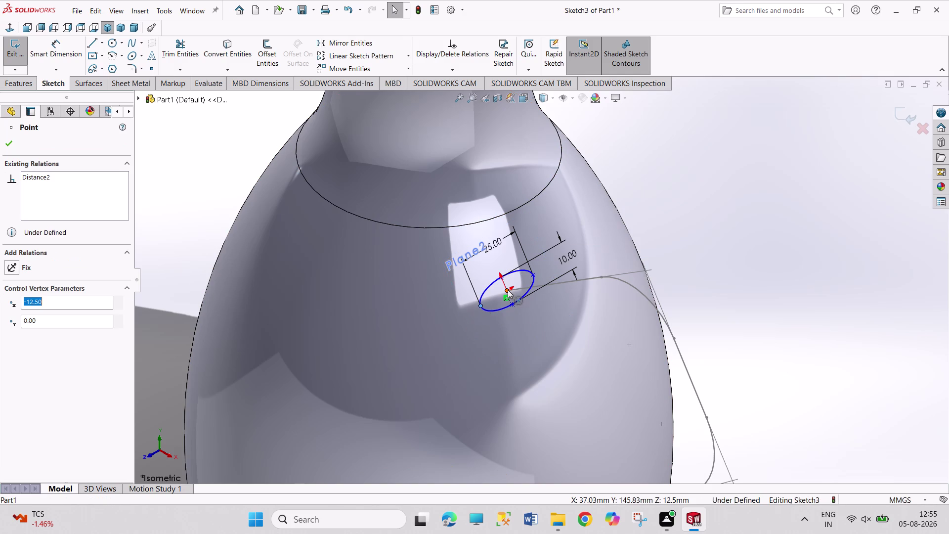
click(508, 290)
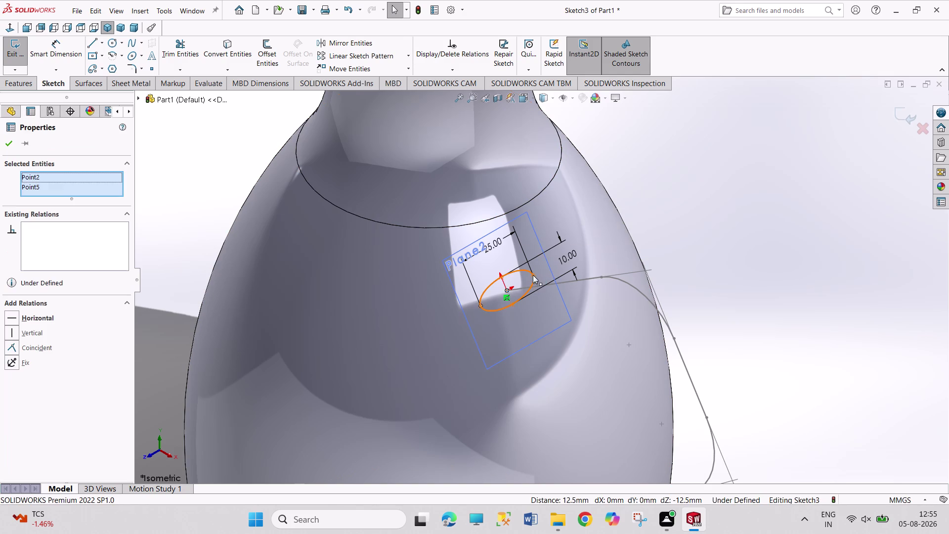
click(533, 275)
click(42, 328)
click(175, 237)
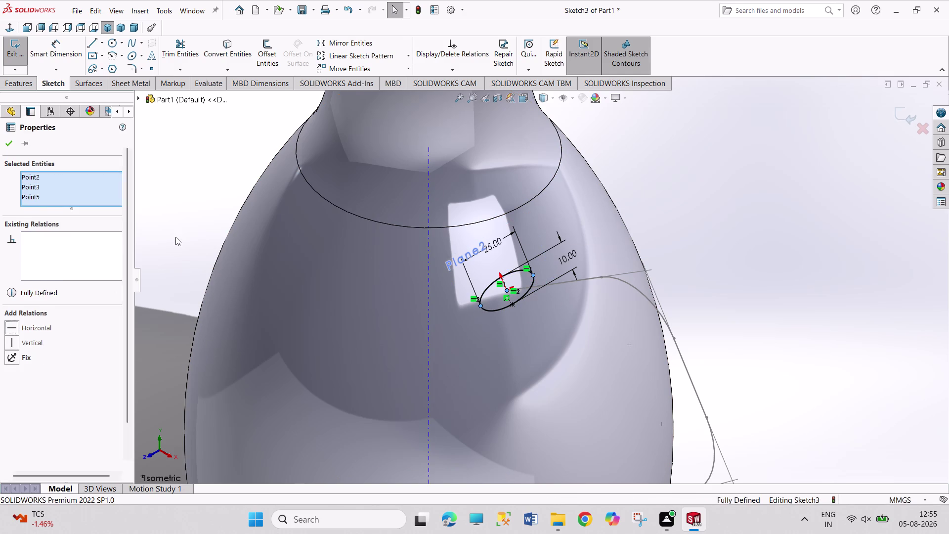
scroll(up, 3)
scroll(up, 3)
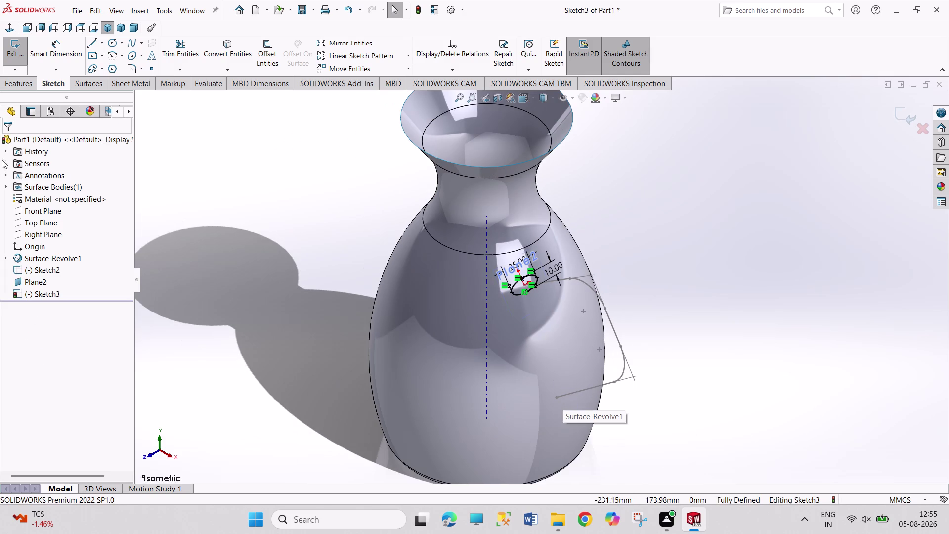
click(18, 53)
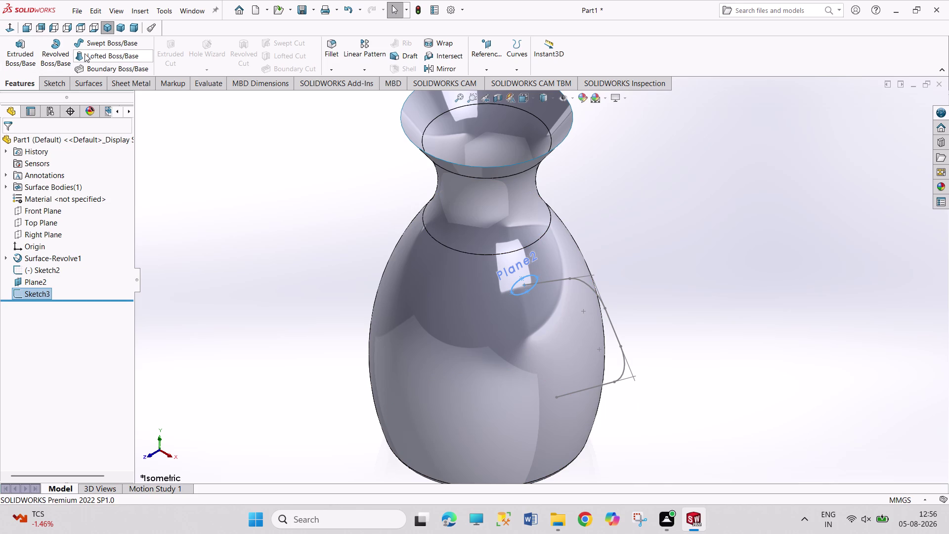
Sweep the Sketch3 ellipse along the Sketch2 handle curve to form Sweep1.
click(100, 42)
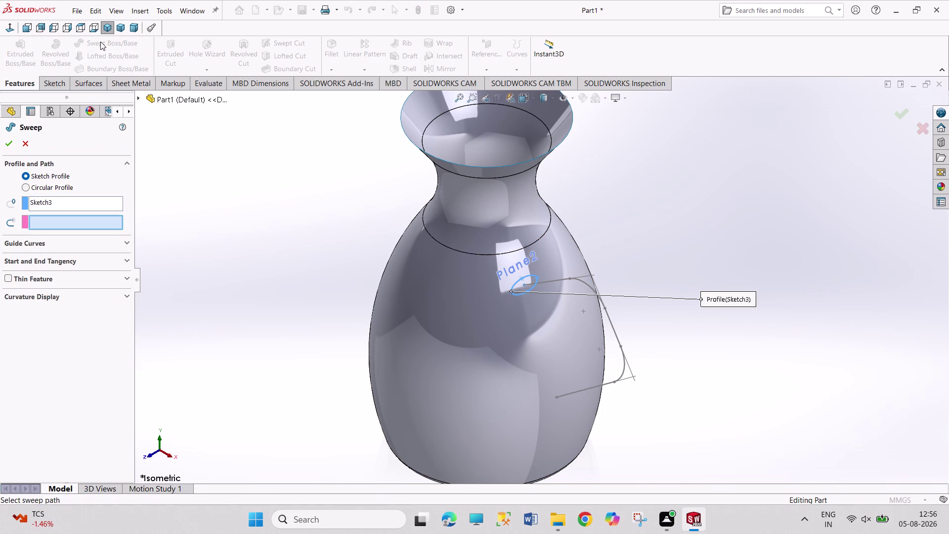
click(593, 289)
click(10, 145)
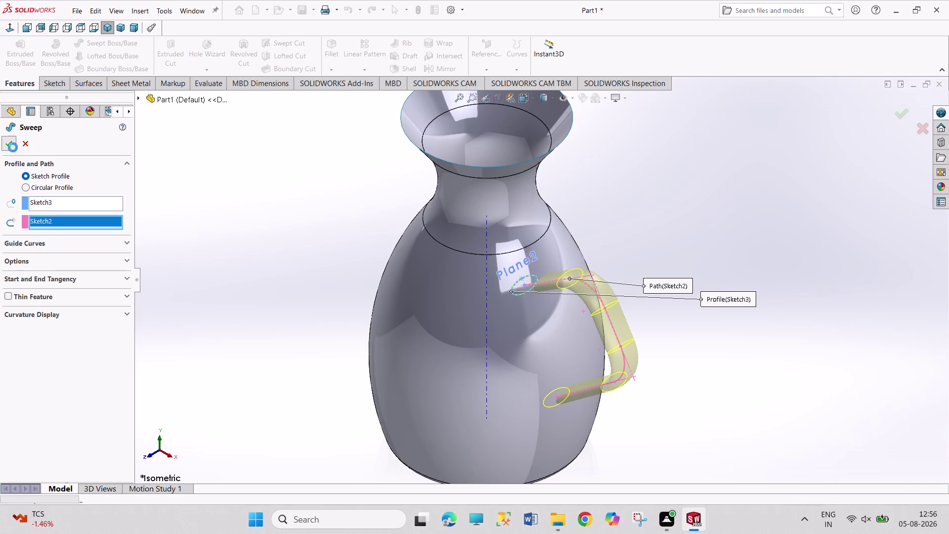
click(266, 219)
middle_drag(287, 215, 336, 176)
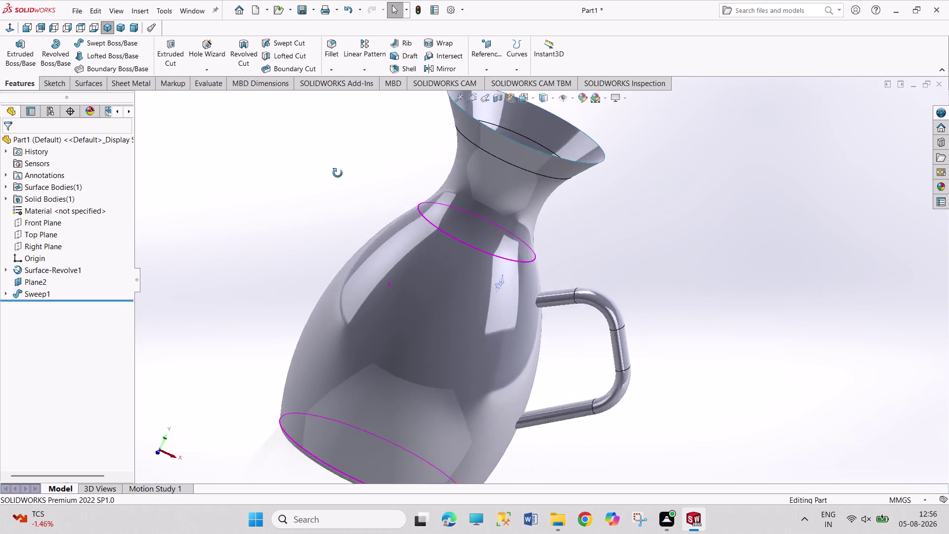
middle_drag(336, 176, 339, 150)
middle_click(313, 232)
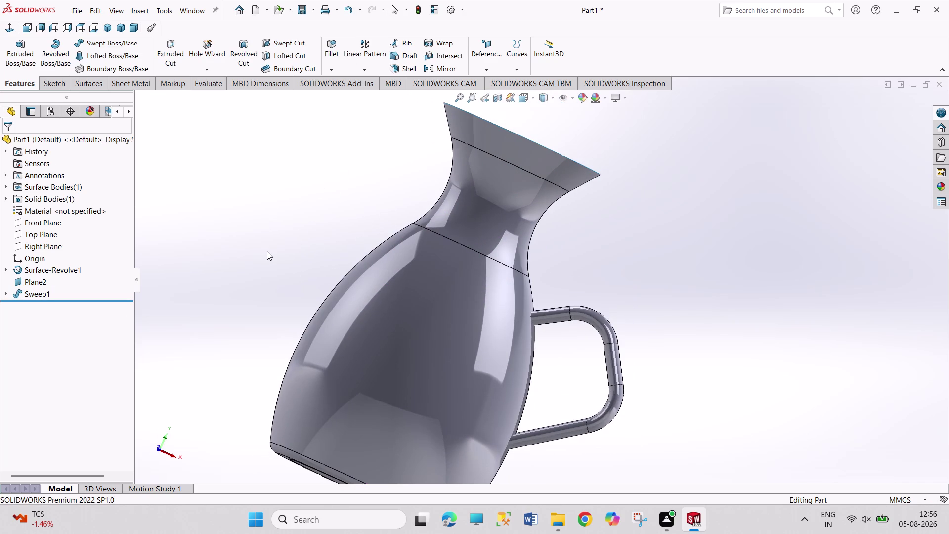
scroll(up, 3)
scroll(down, 3)
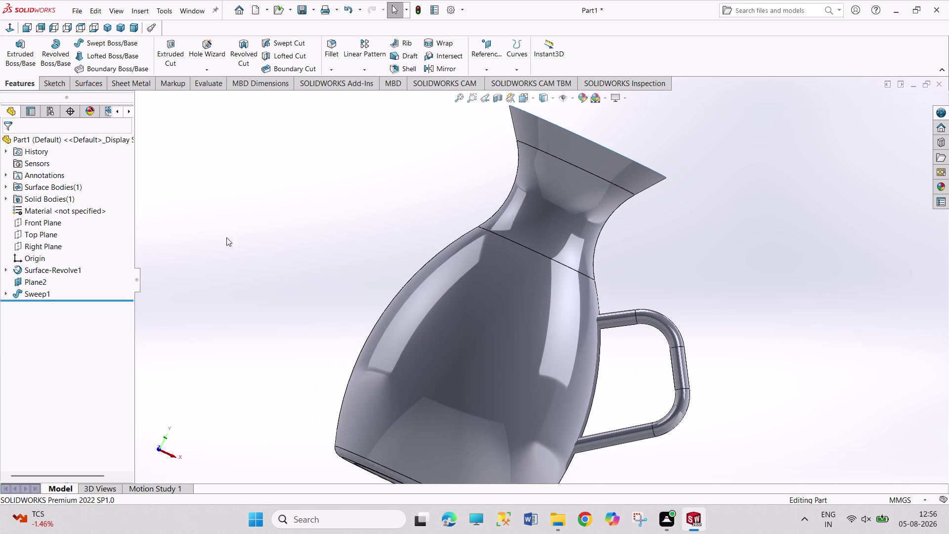
click(106, 27)
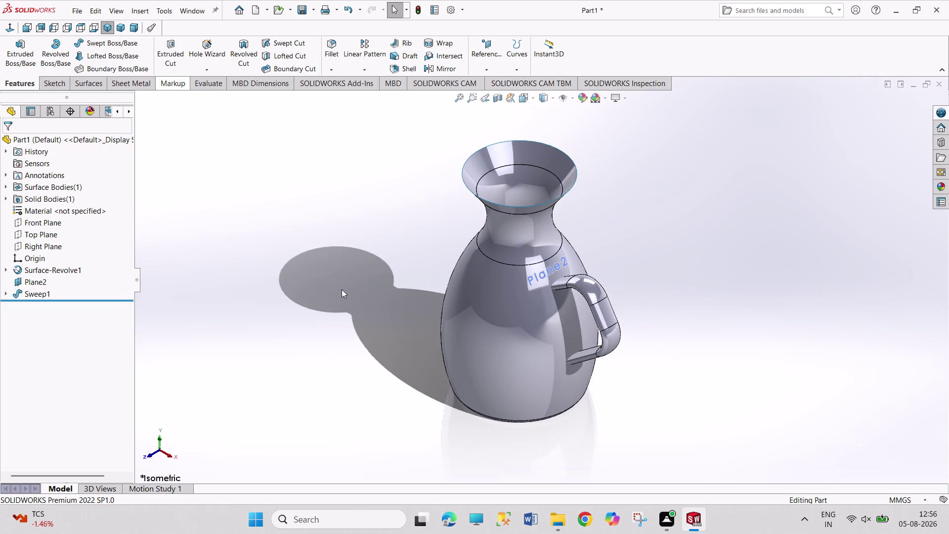
middle_drag(349, 294, 400, 235)
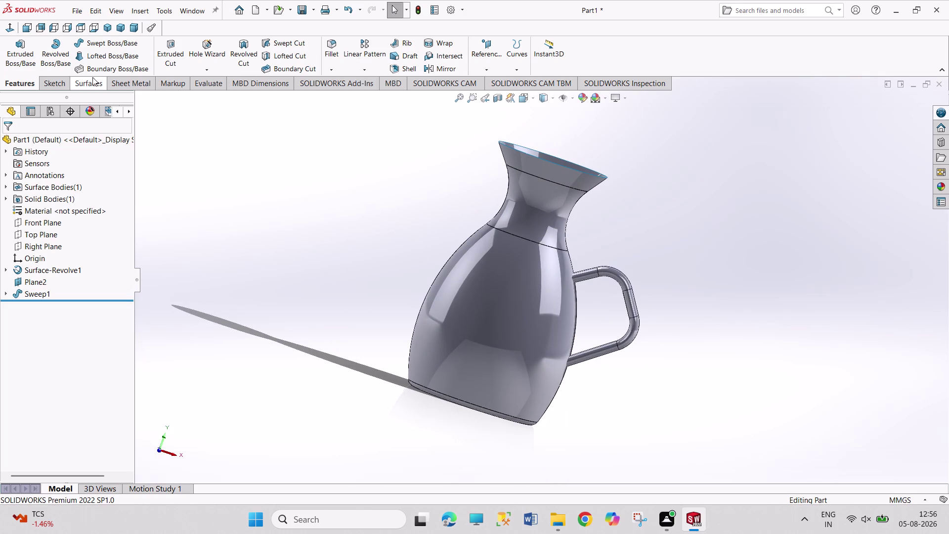
click(108, 25)
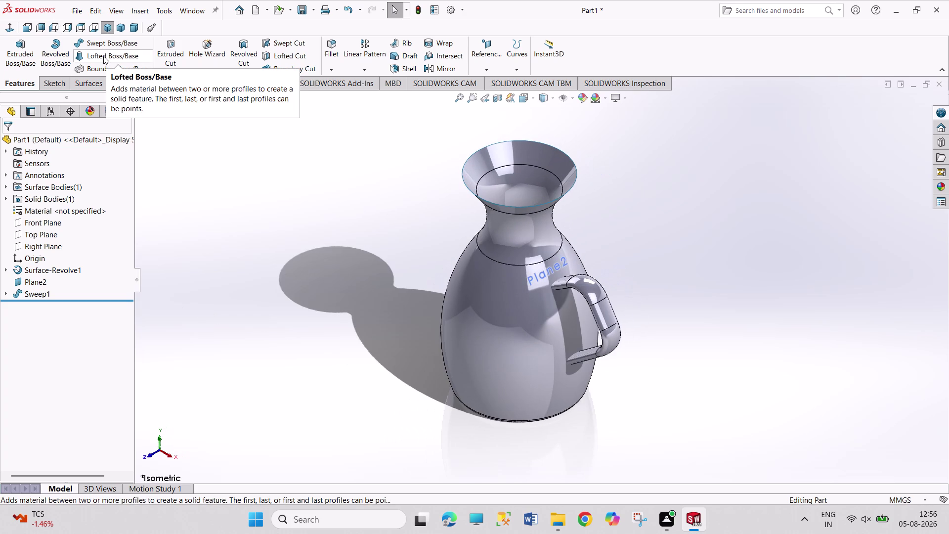
click(26, 29)
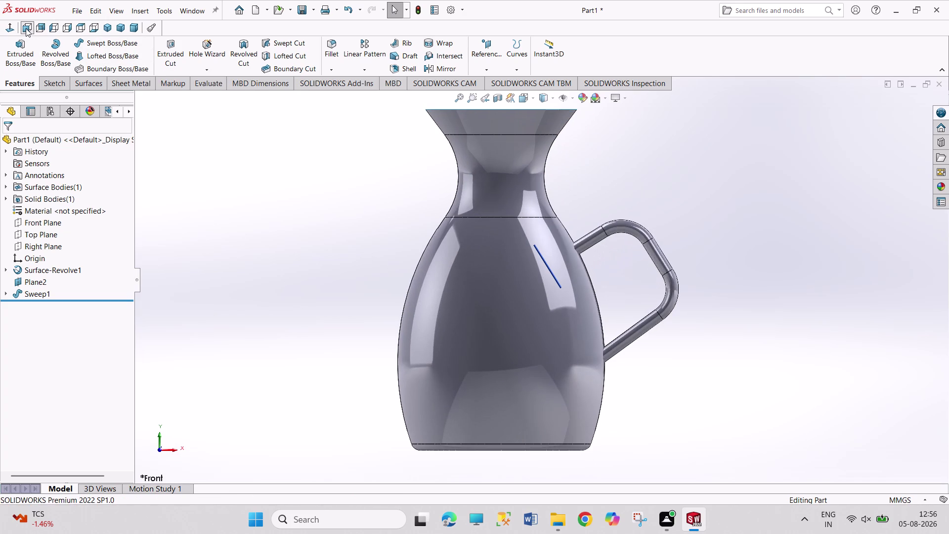
click(77, 26)
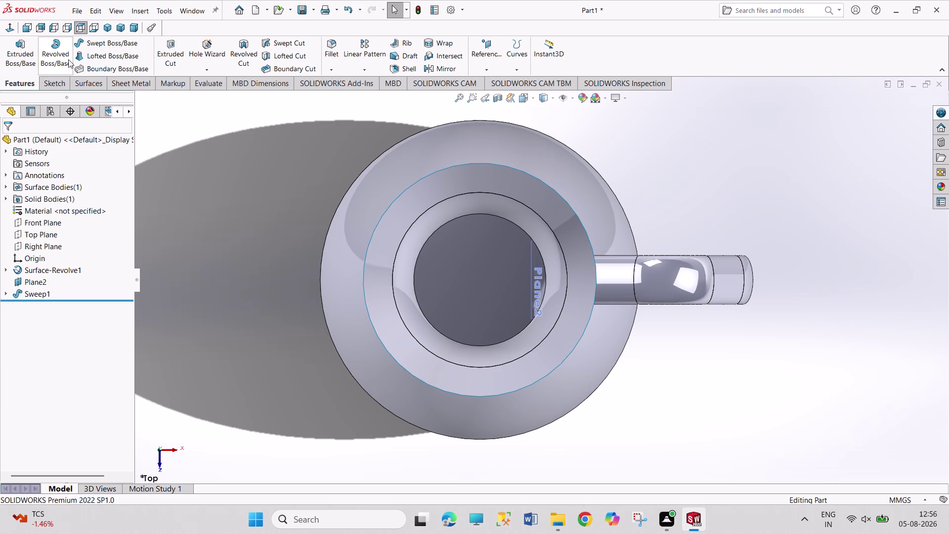
click(105, 29)
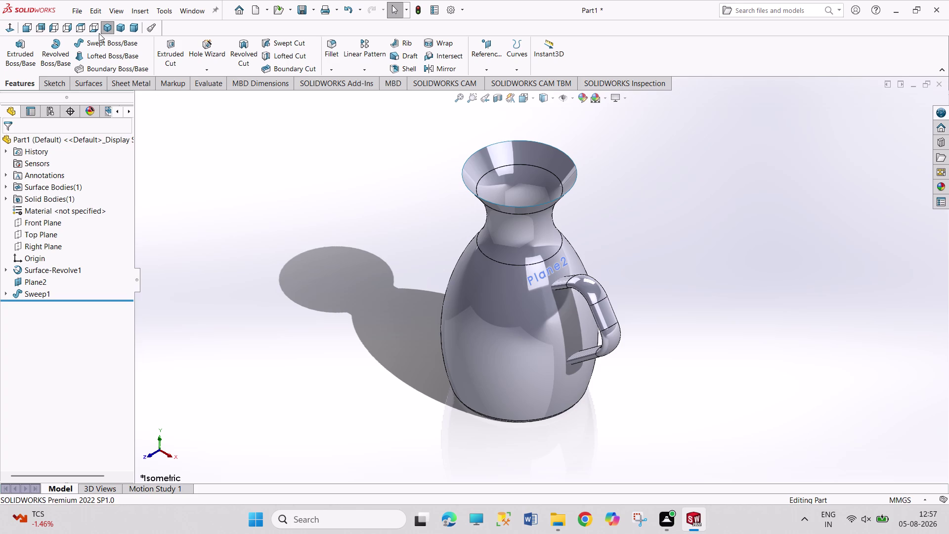
click(119, 24)
click(130, 27)
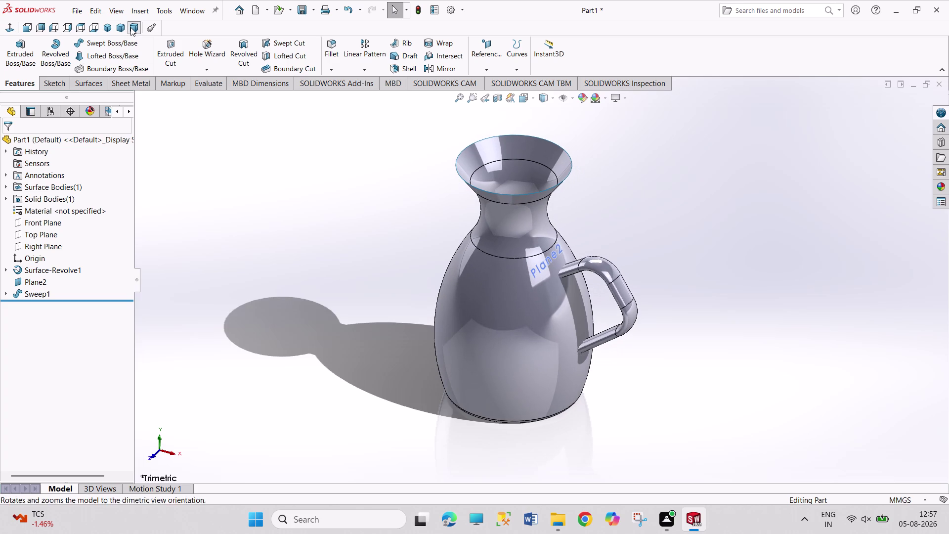
scroll(down, 3)
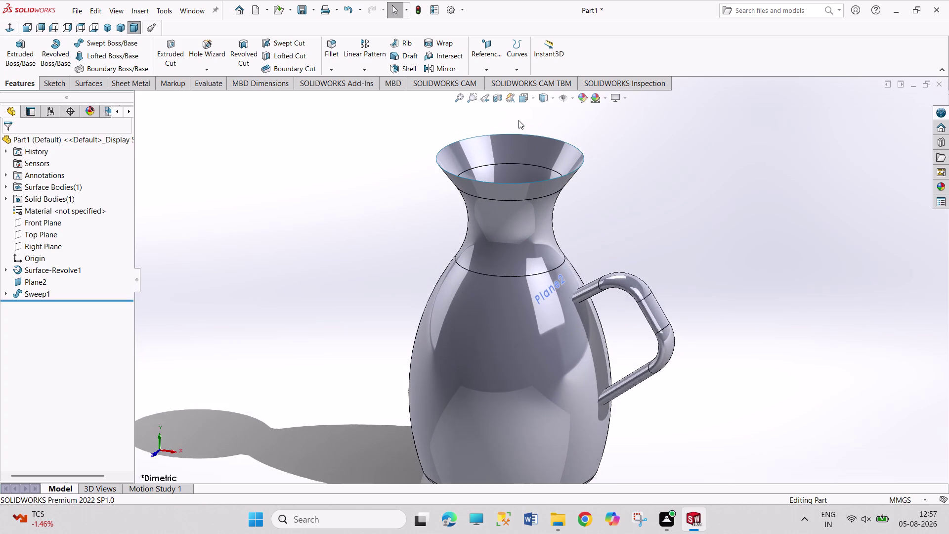
scroll(down, 3)
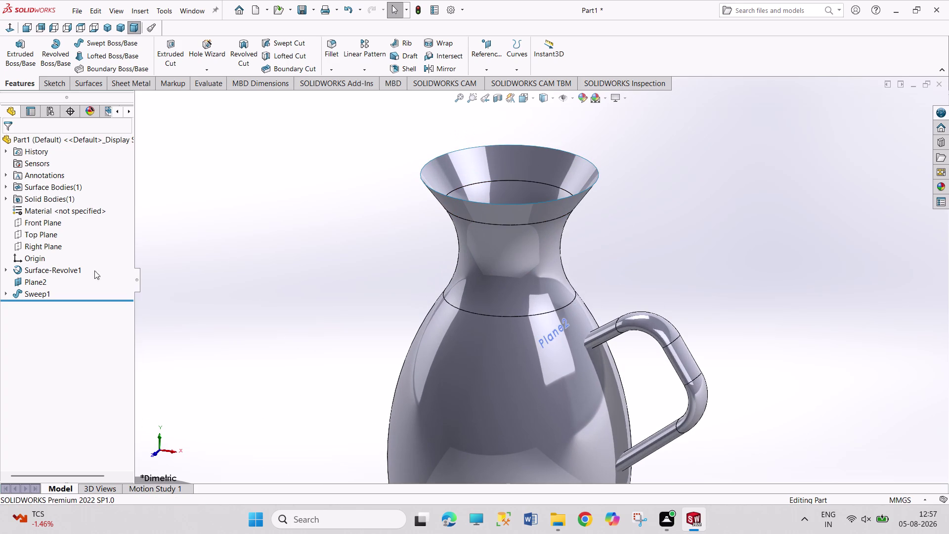
right_click(20, 281)
click(48, 262)
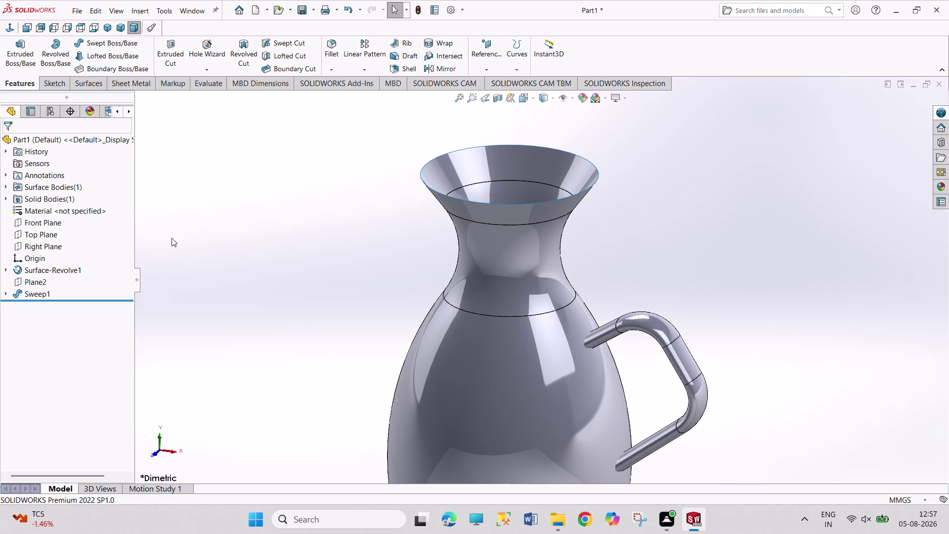
click(172, 238)
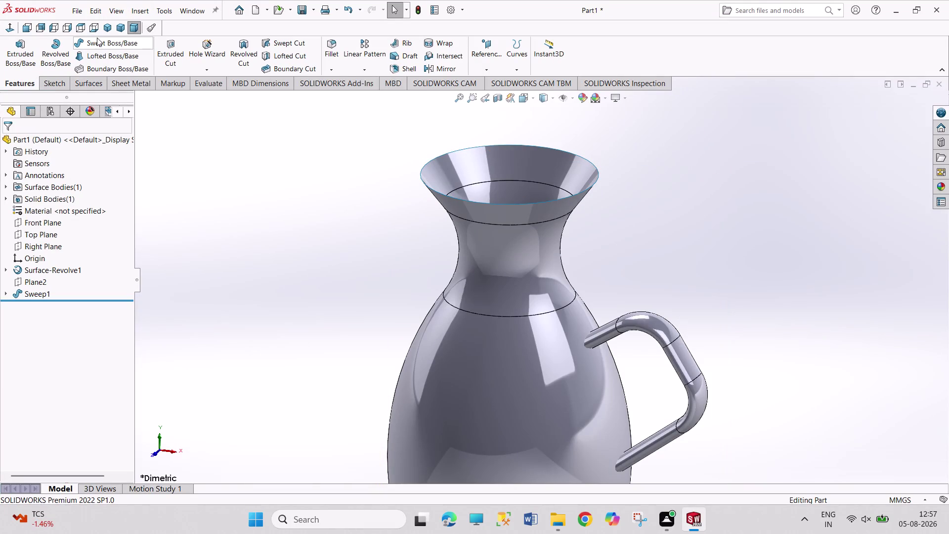
scroll(up, 3)
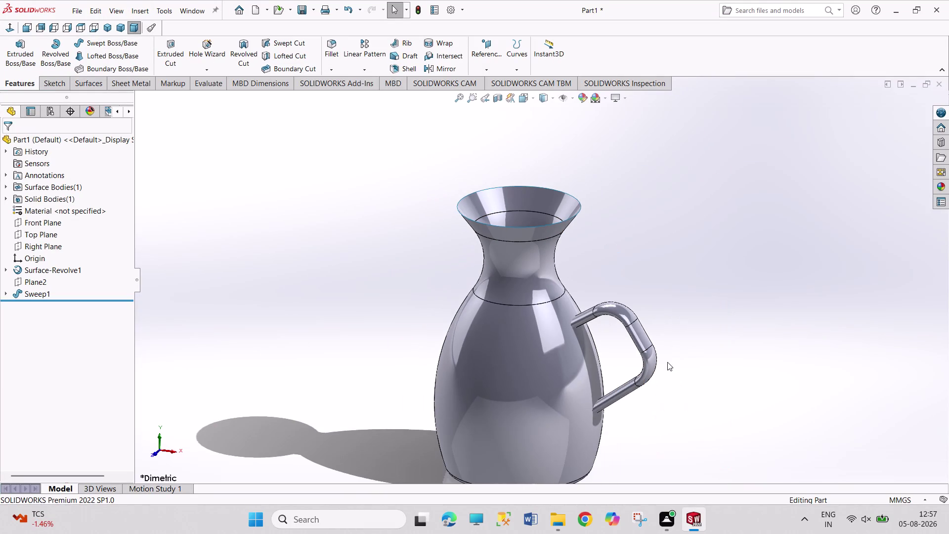
scroll(up, 3)
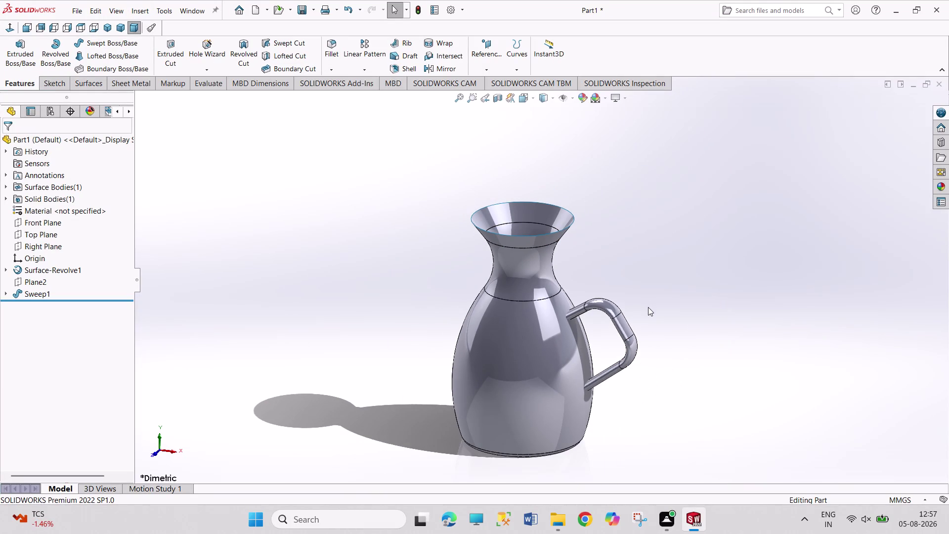
scroll(down, 3)
scroll(up, 3)
scroll(down, 3)
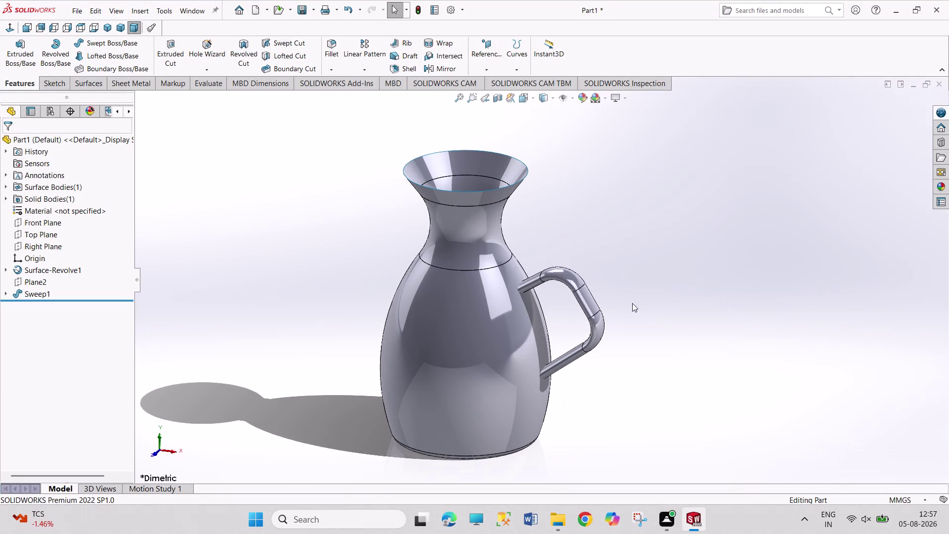
scroll(down, 3)
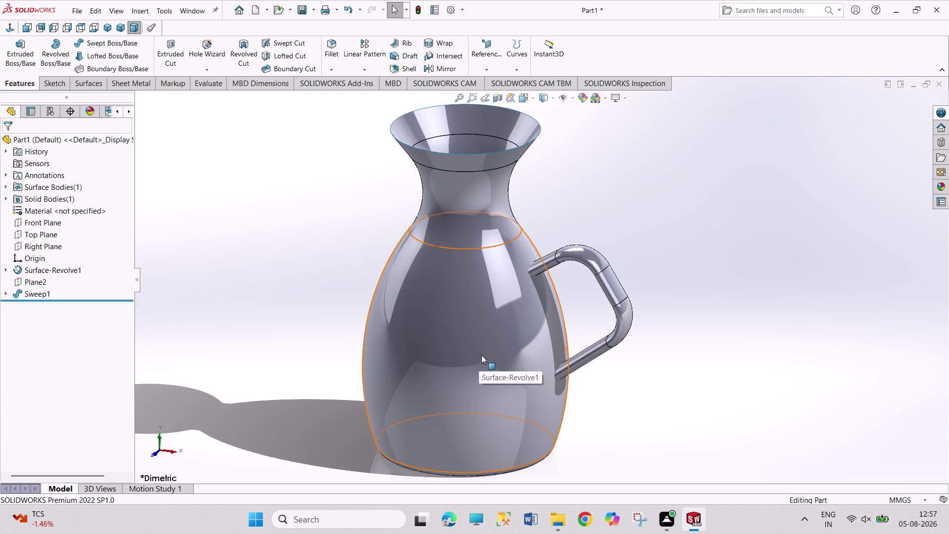
drag(665, 237, 784, 325)
drag(701, 217, 825, 370)
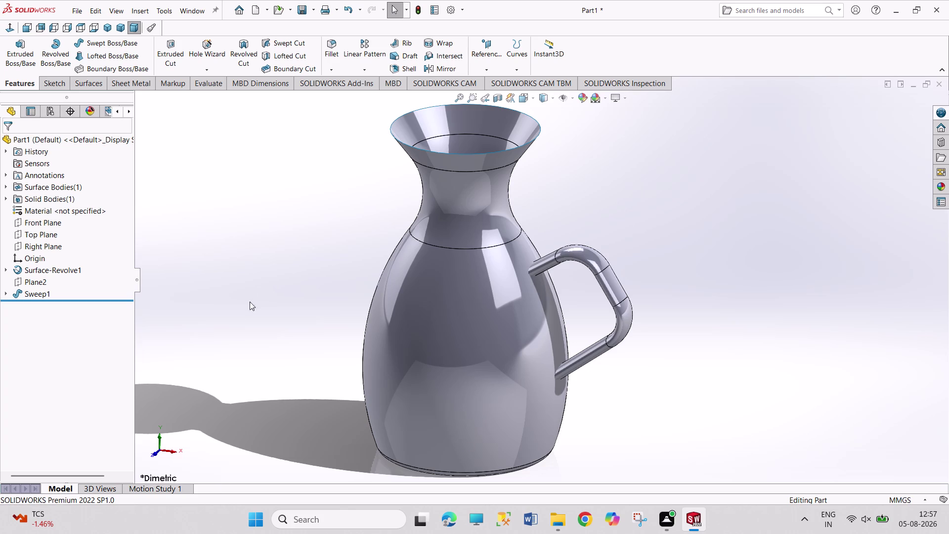
drag(218, 221, 293, 339)
drag(229, 163, 229, 172)
drag(229, 172, 358, 301)
drag(216, 167, 336, 291)
drag(202, 148, 349, 283)
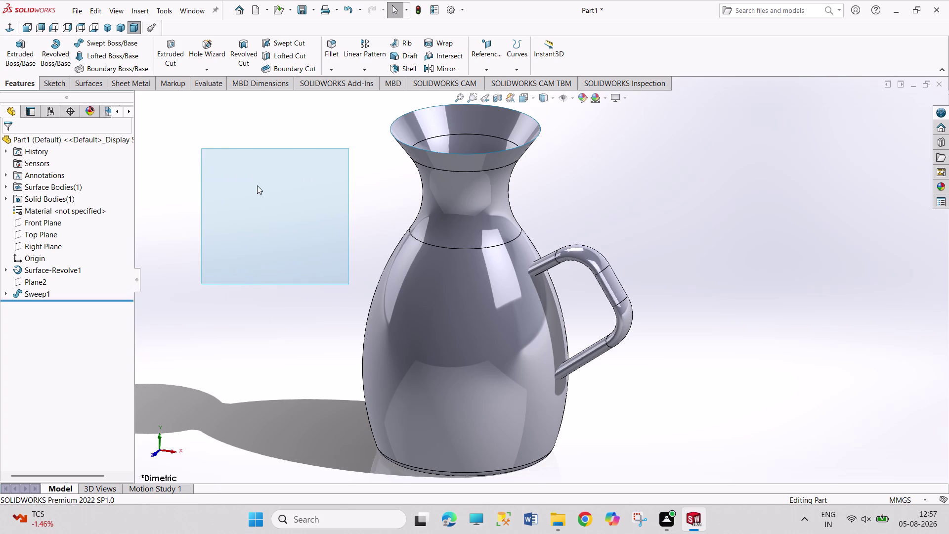
drag(193, 144, 335, 274)
drag(196, 154, 329, 289)
drag(200, 149, 298, 278)
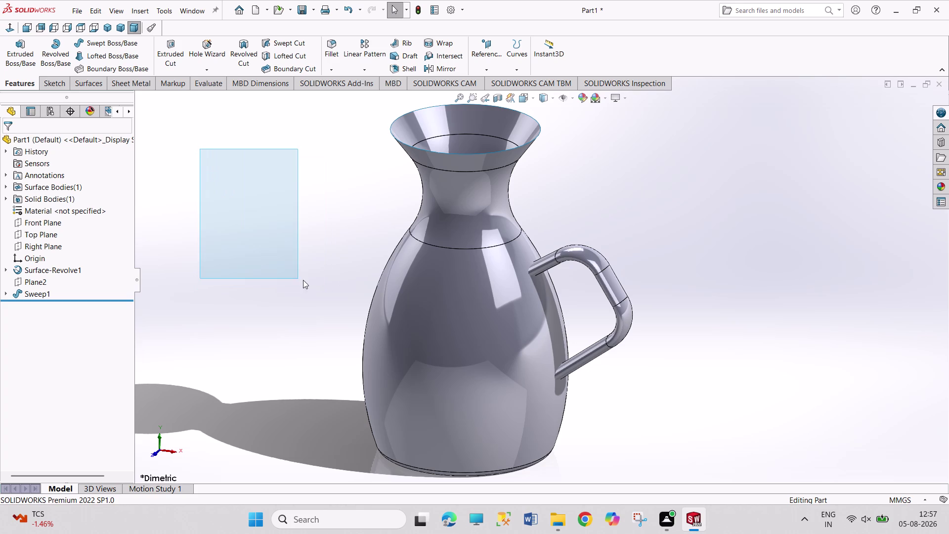
drag(299, 278, 304, 279)
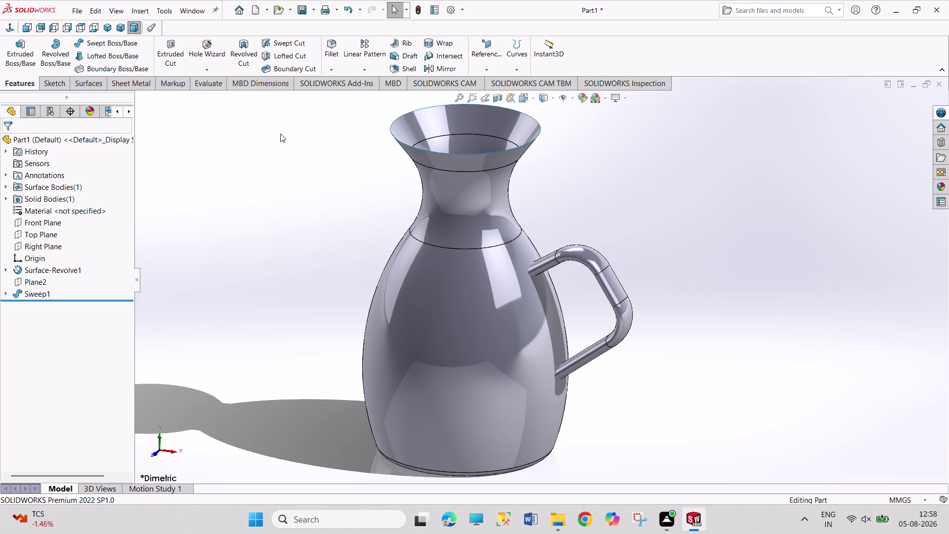
click(399, 139)
click(345, 153)
click(45, 232)
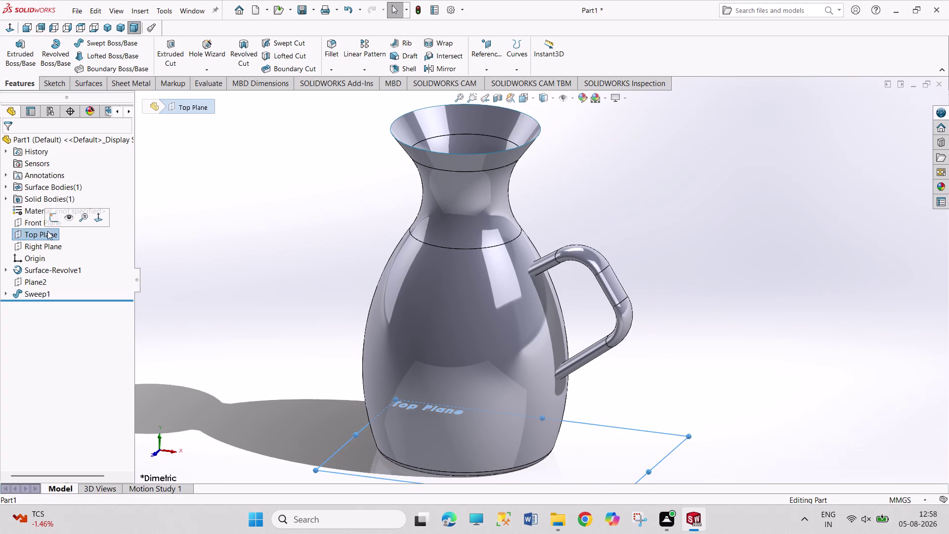
Start a reference plane from the rim edge, then cancel the invalid definition.
click(497, 63)
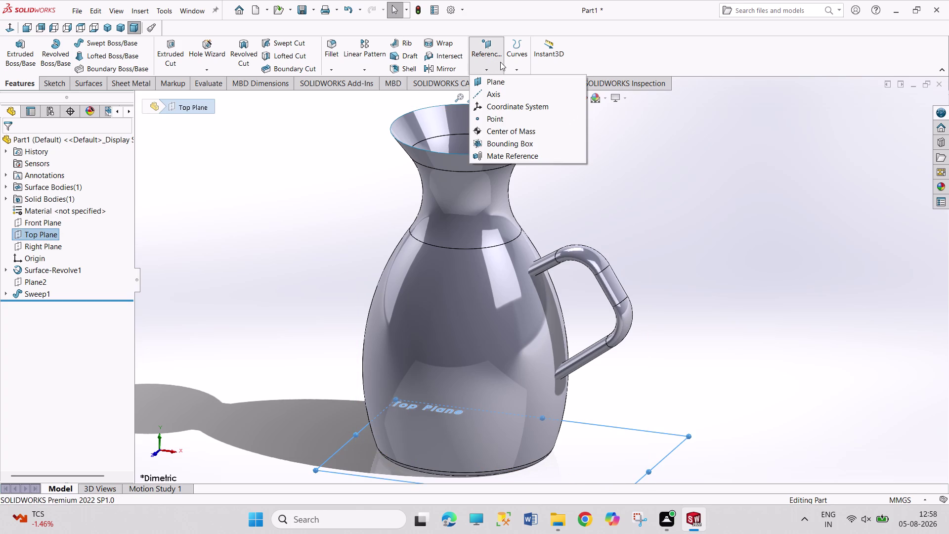
click(505, 82)
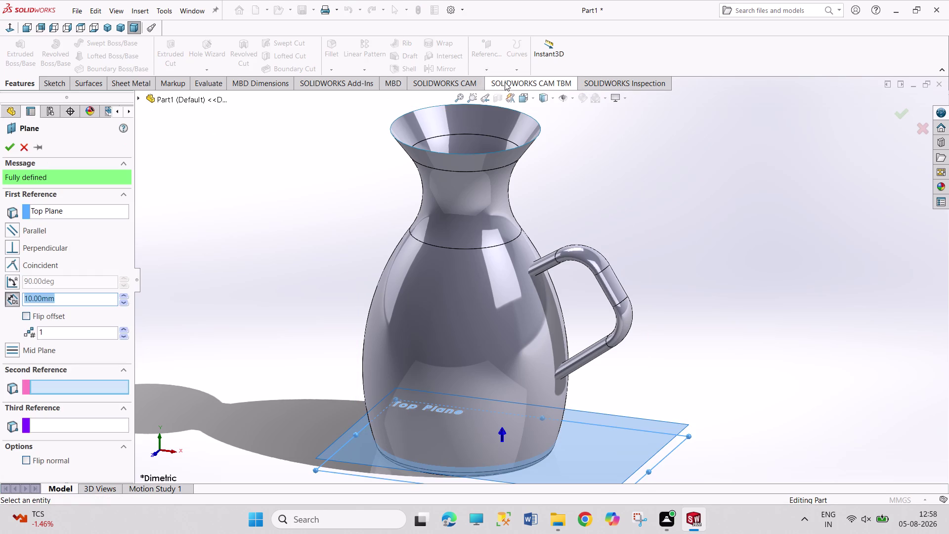
click(500, 152)
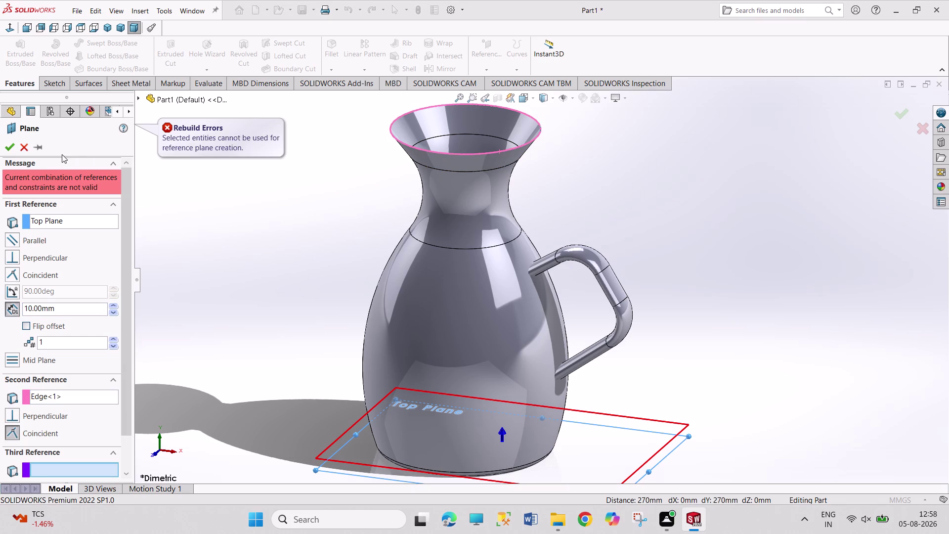
click(24, 147)
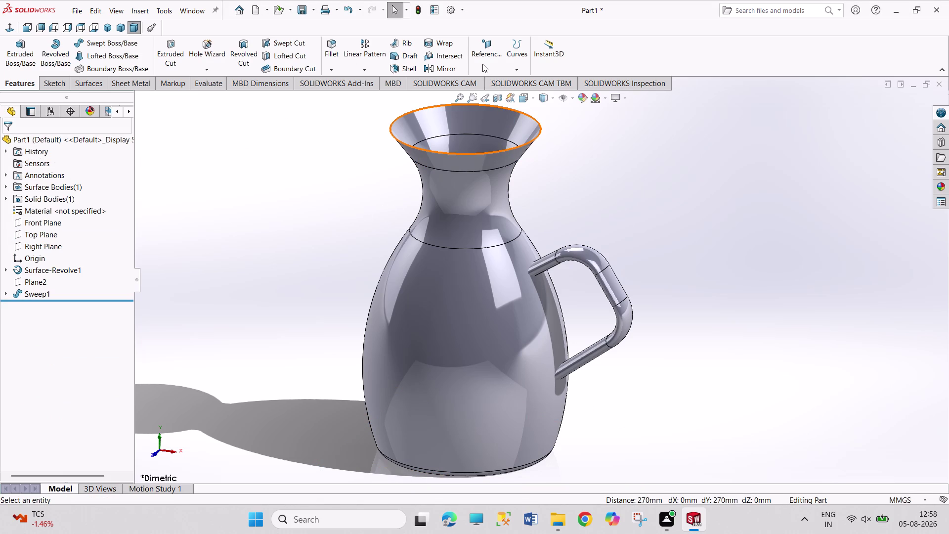
Create Plane3 offset 277.5 mm from the Top Plane.
click(482, 64)
click(493, 82)
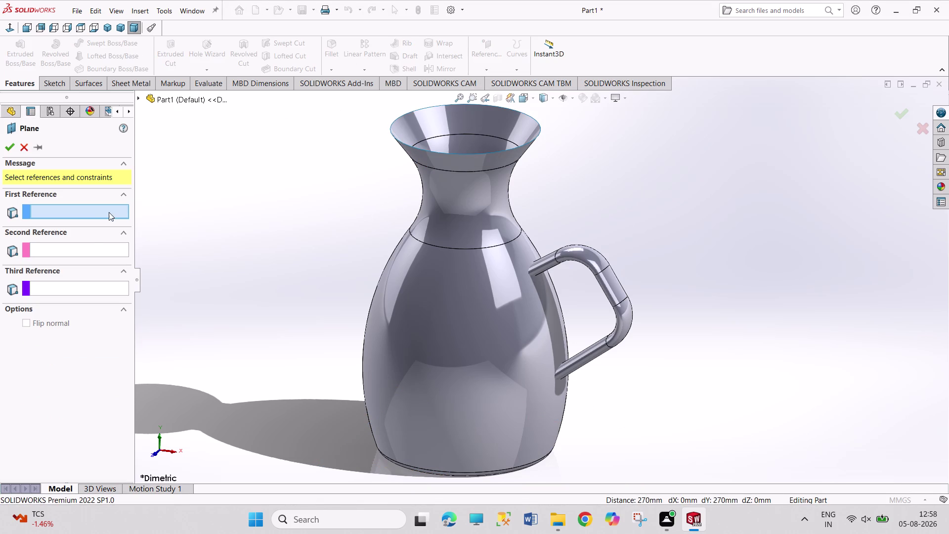
click(135, 97)
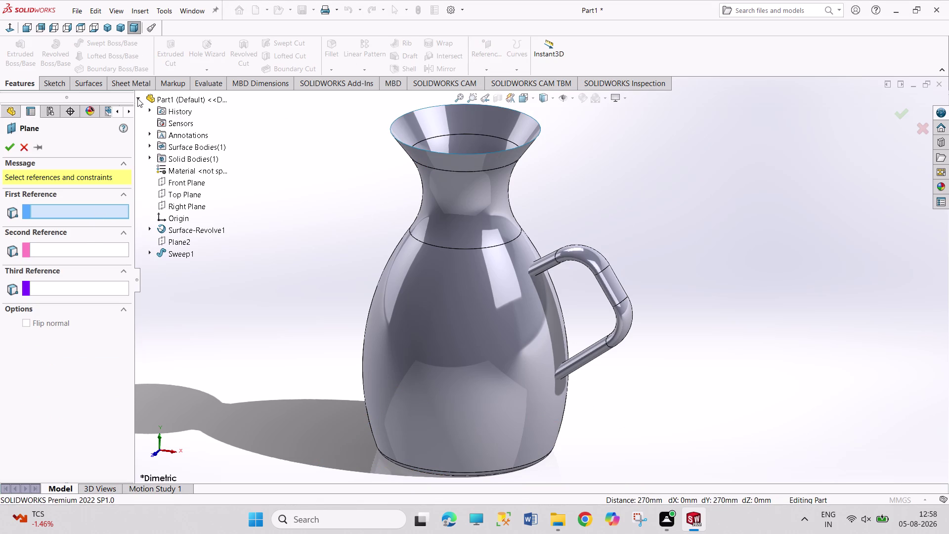
click(178, 194)
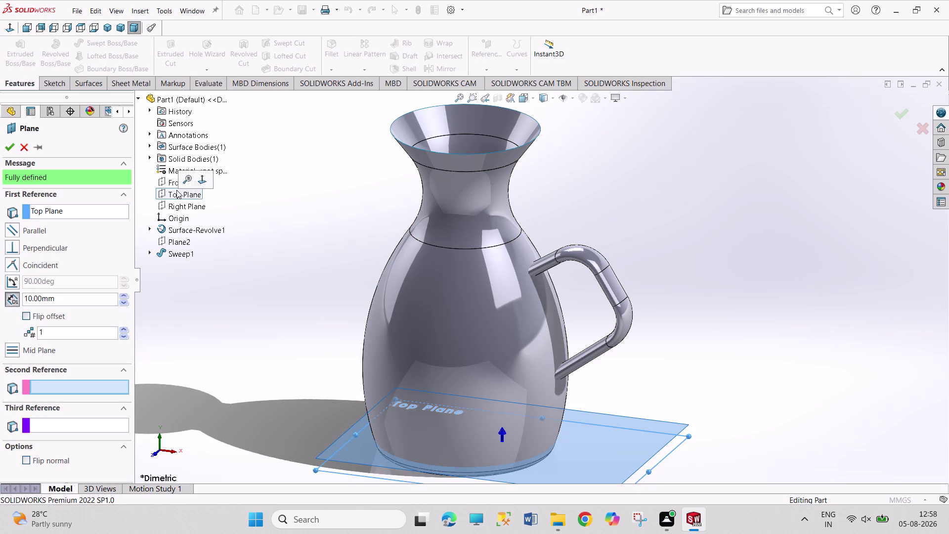
text(277)
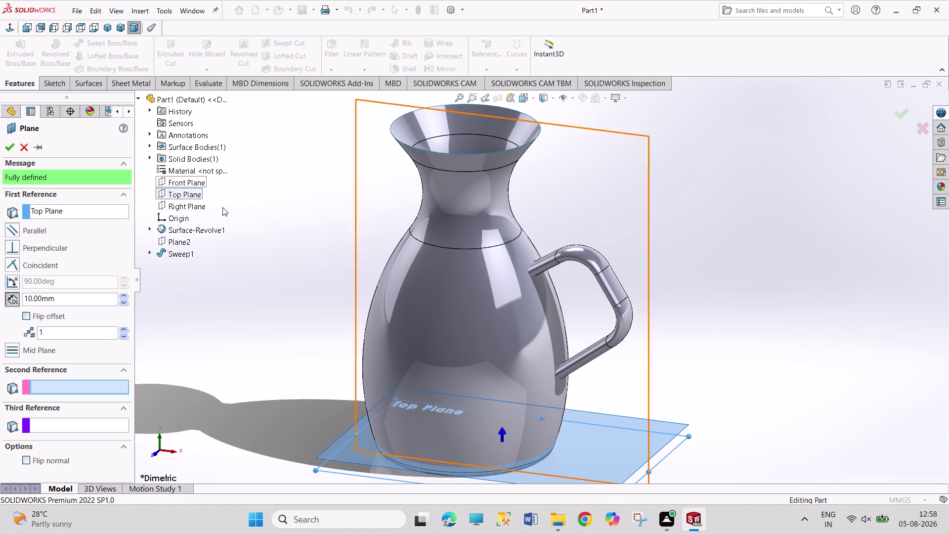
click(68, 300)
drag(68, 300, 1, 287)
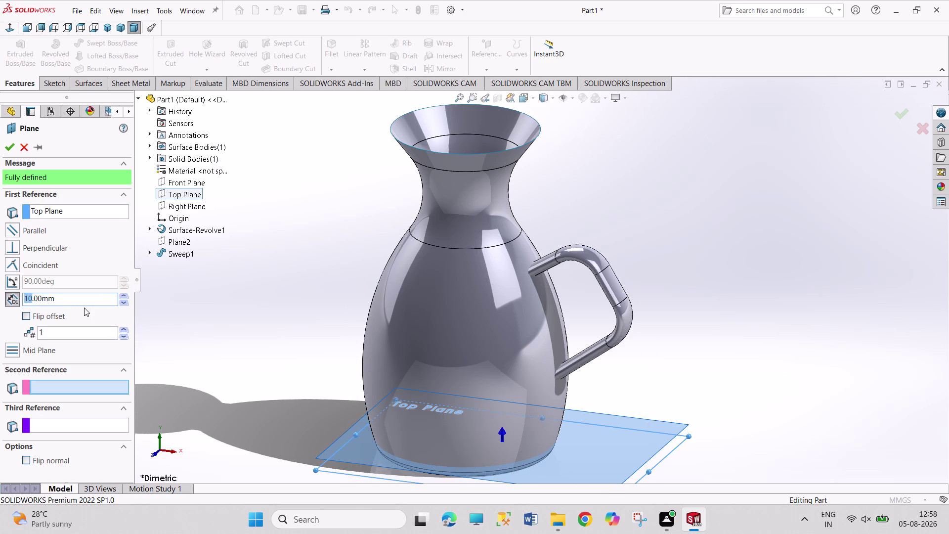
drag(74, 301, 1, 293)
text(2)
text(77.5)
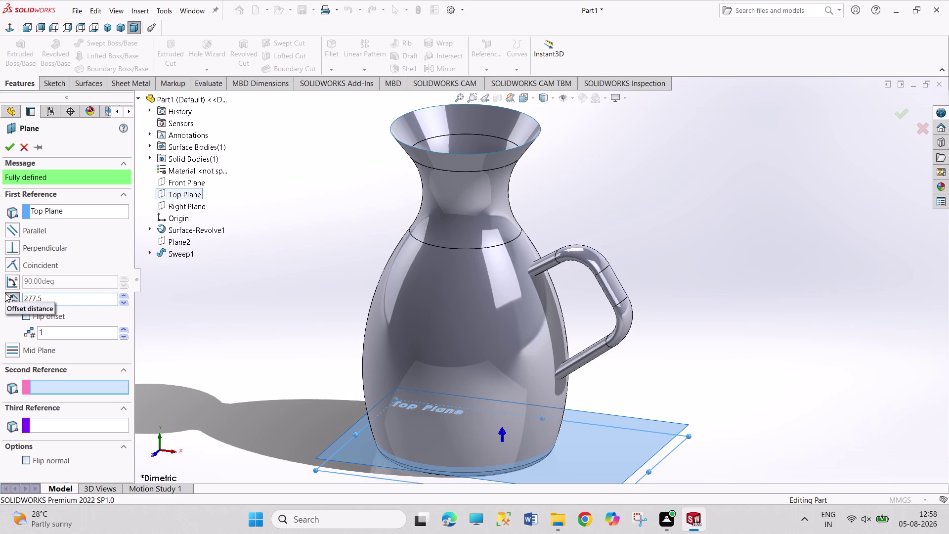
key(Return)
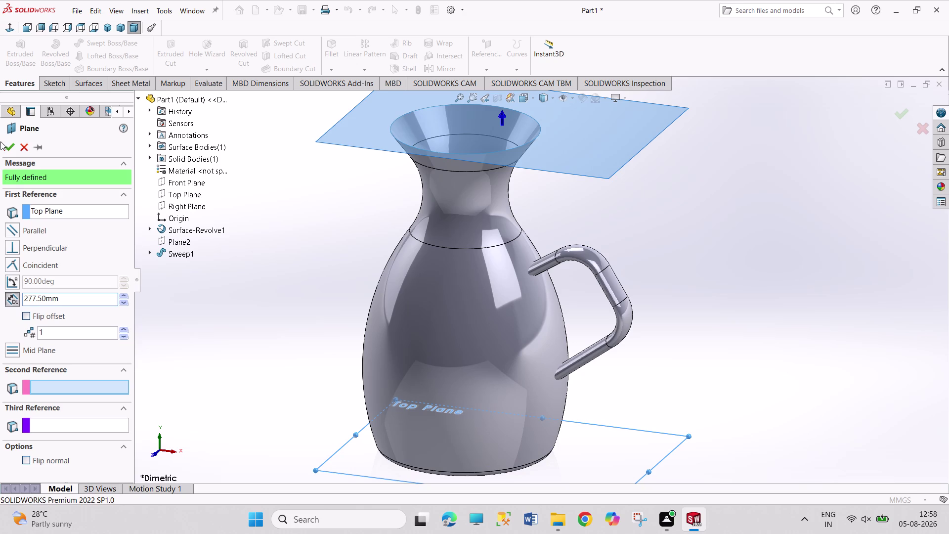
click(5, 151)
click(332, 265)
click(375, 140)
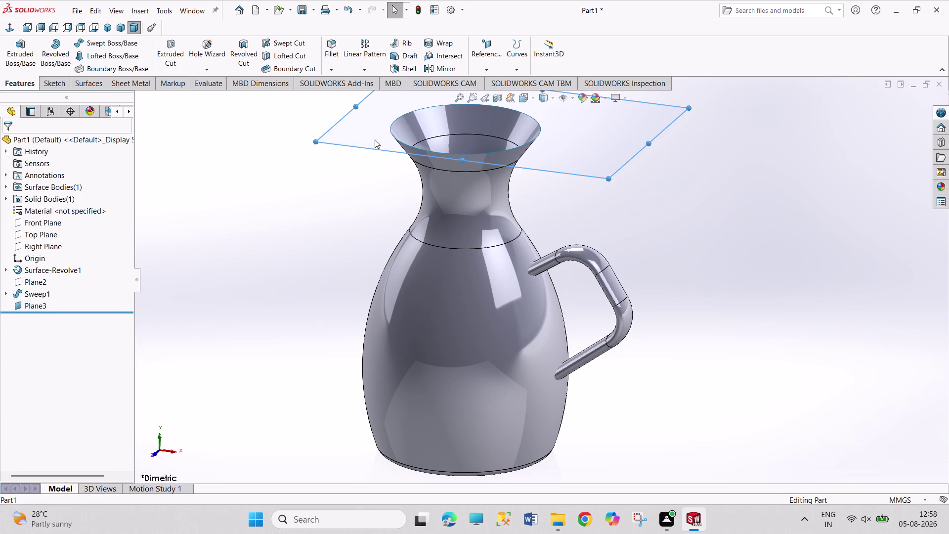
Exit an empty sketch on Plane3 without keeping anything, then select Plane3 in the tree.
click(424, 113)
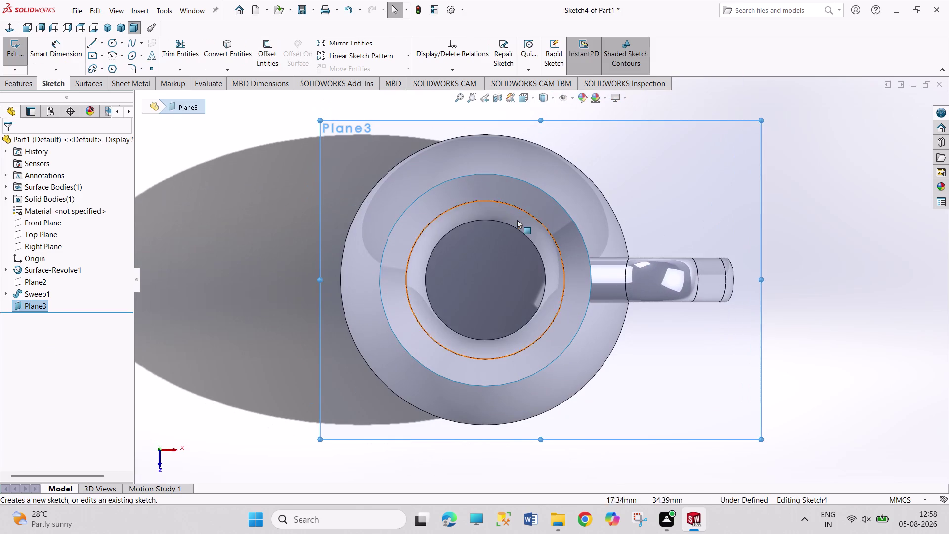
click(113, 28)
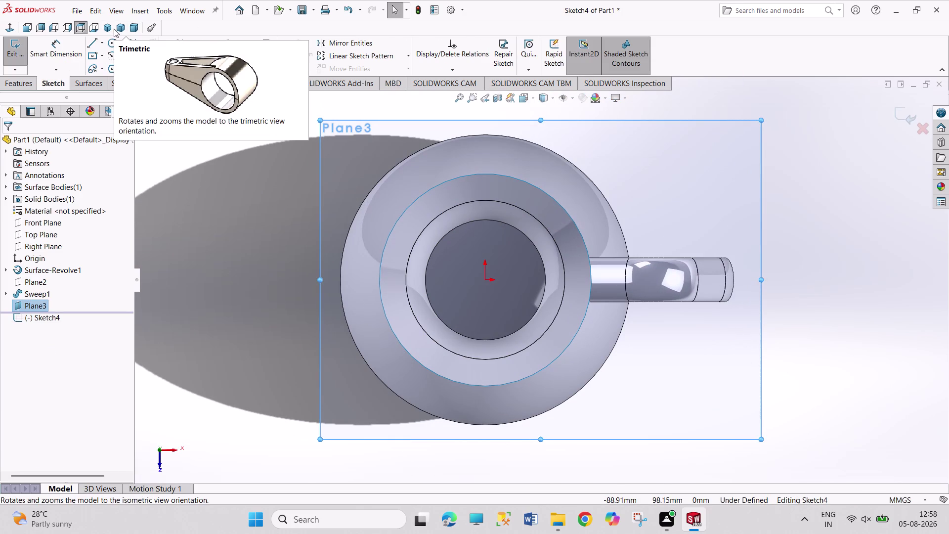
click(110, 29)
middle_drag(321, 237, 346, 215)
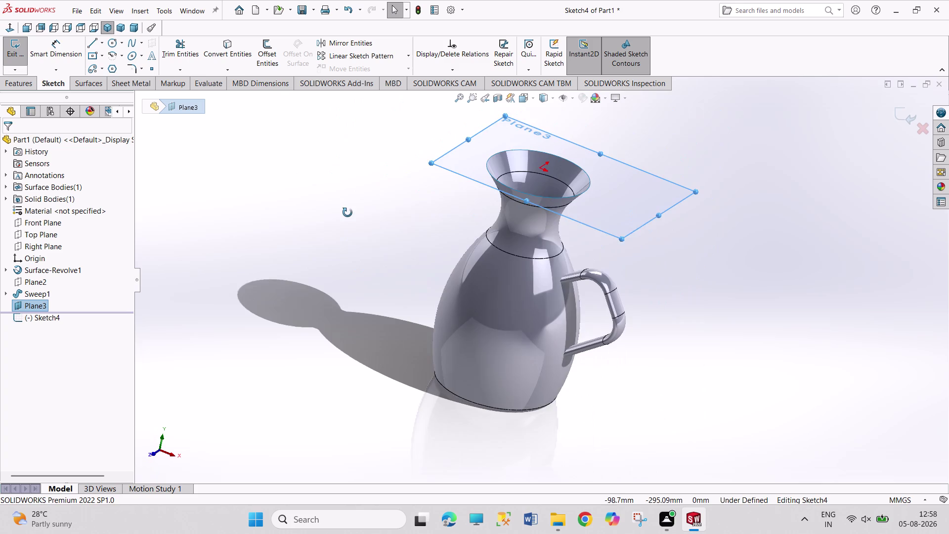
middle_drag(345, 214, 357, 201)
middle_drag(408, 228, 428, 199)
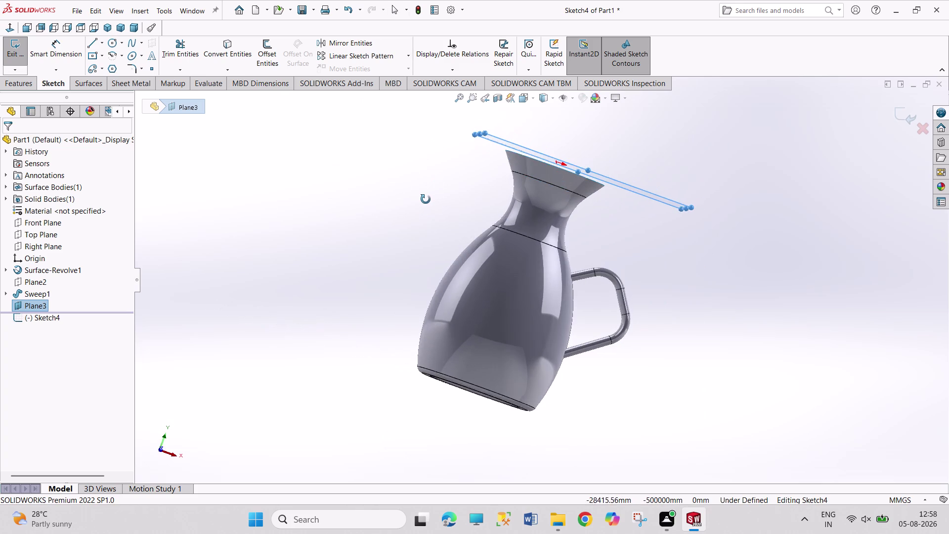
middle_drag(428, 198, 424, 201)
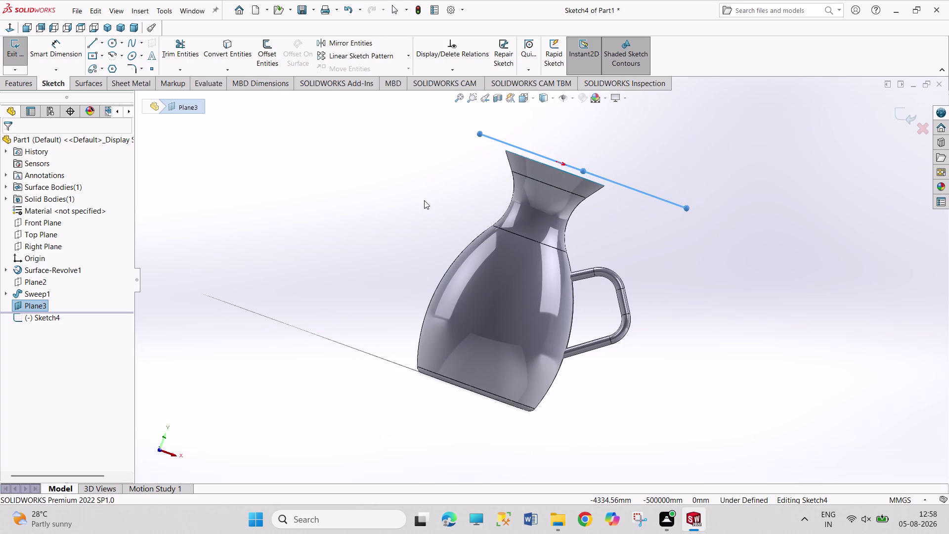
click(13, 50)
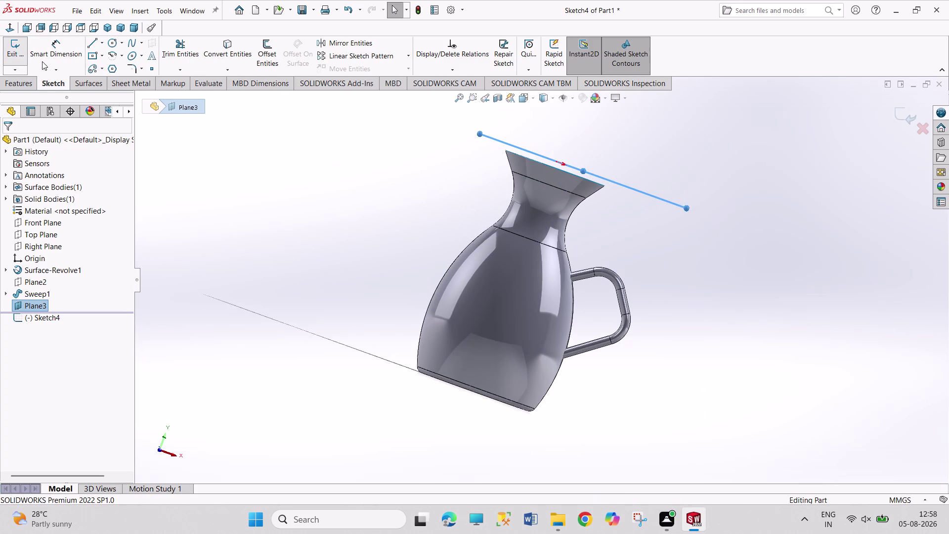
click(256, 159)
click(36, 302)
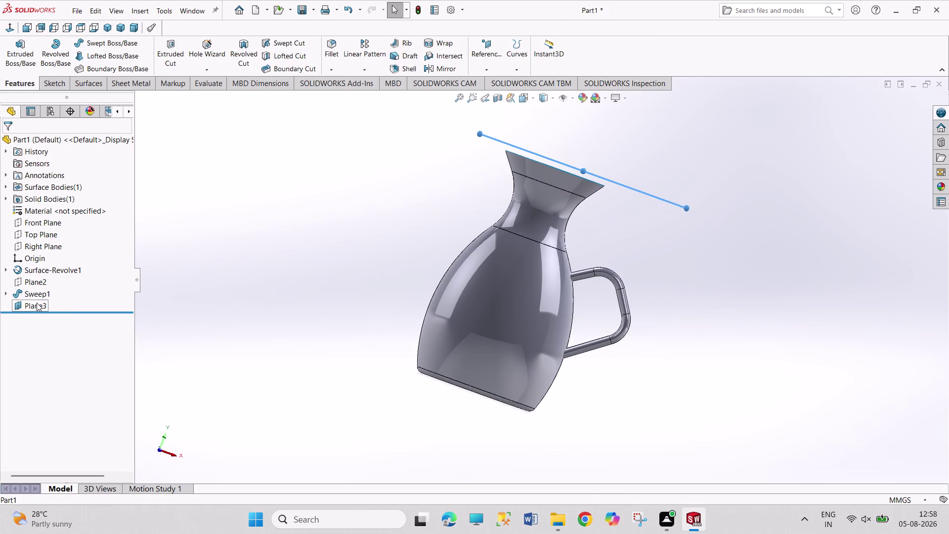
Reopen Plane3's definition and try a 267 mm offset.
click(46, 274)
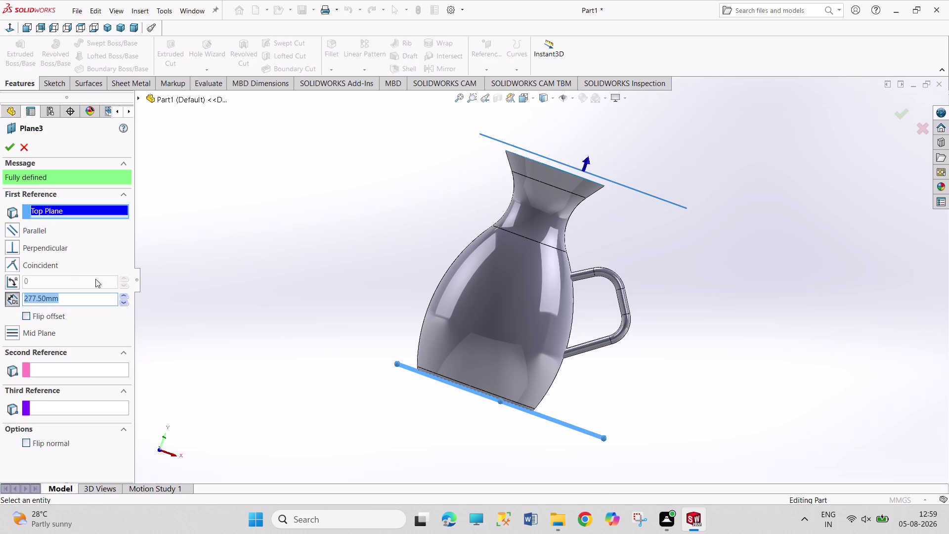
click(123, 303)
middle_click(240, 281)
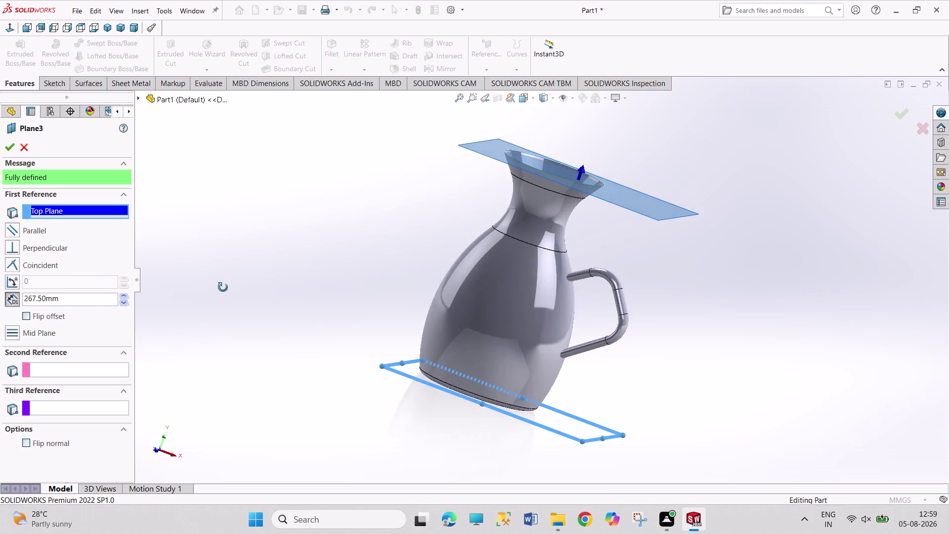
middle_click(242, 283)
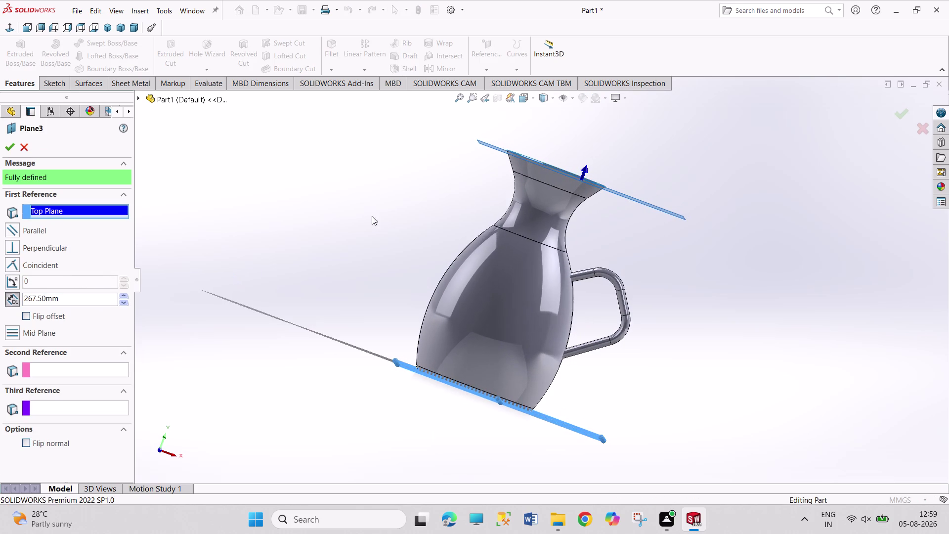
scroll(down, 3)
scroll(down, 3)
scroll(down, 3)
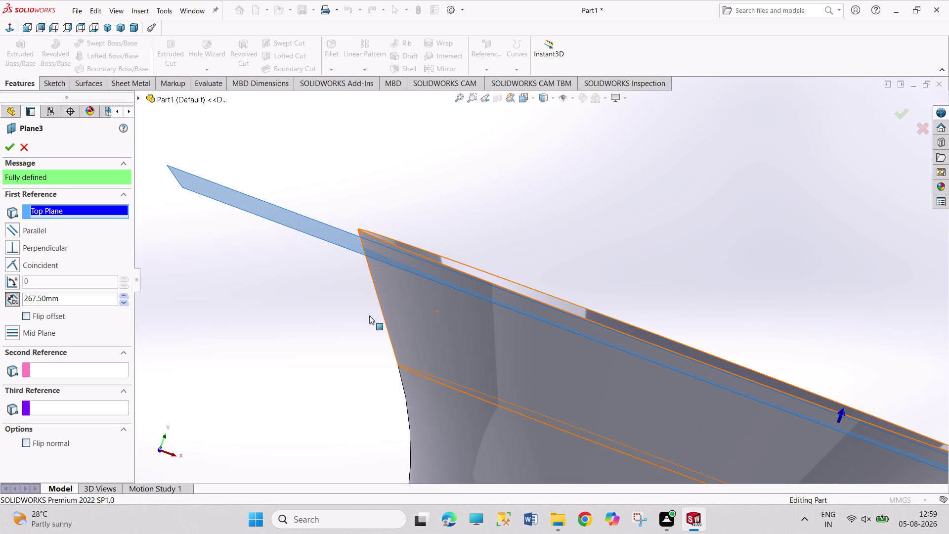
click(41, 299)
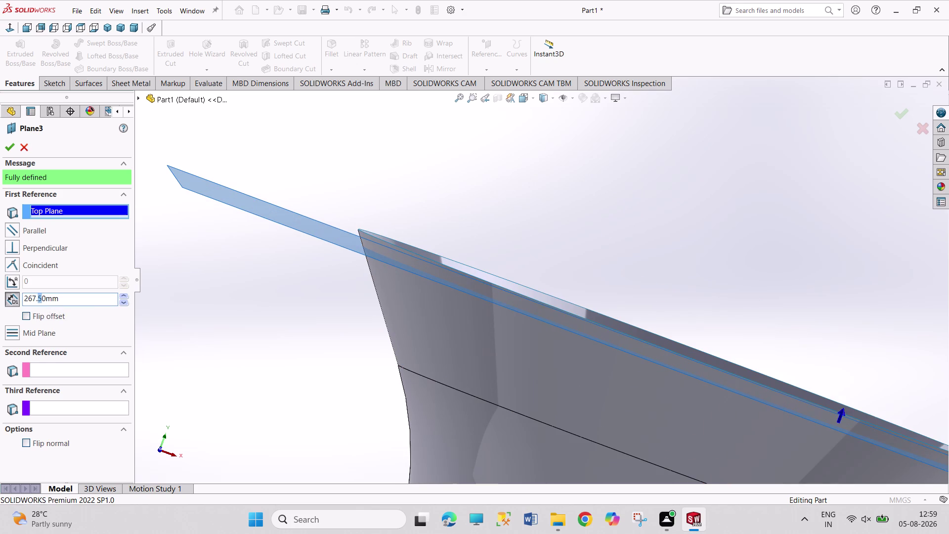
key(BackSpace)
key(Return)
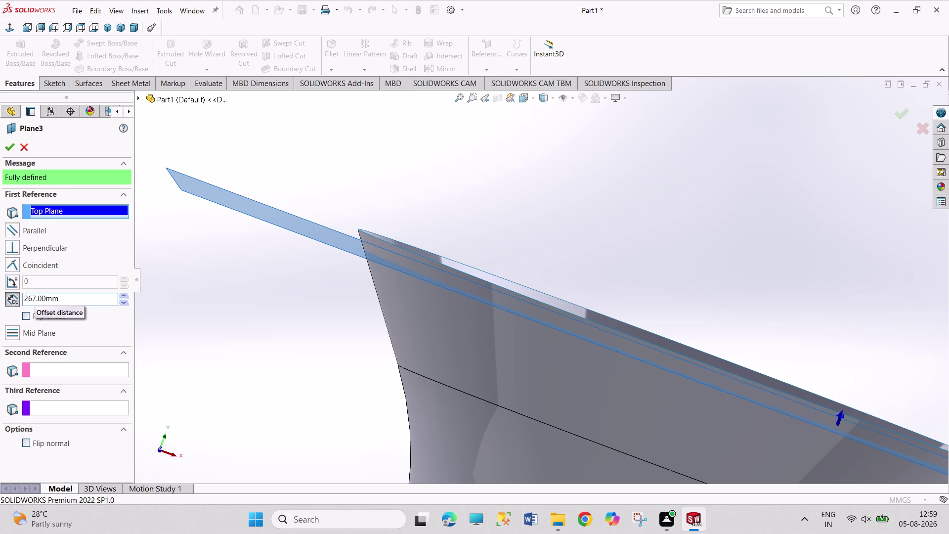
Try Plane3 offsets of 277, 275 and 265 mm.
click(33, 298)
key(7)
key(Return)
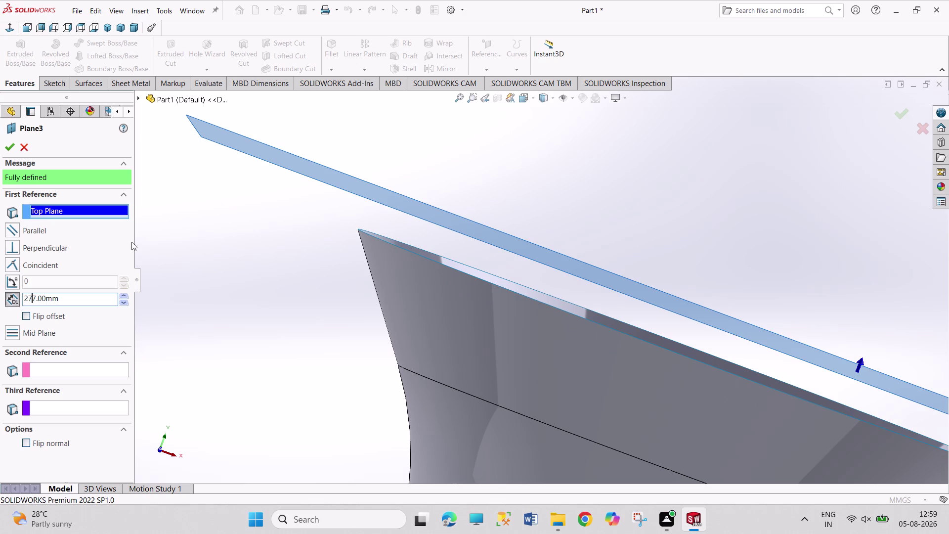
click(32, 295)
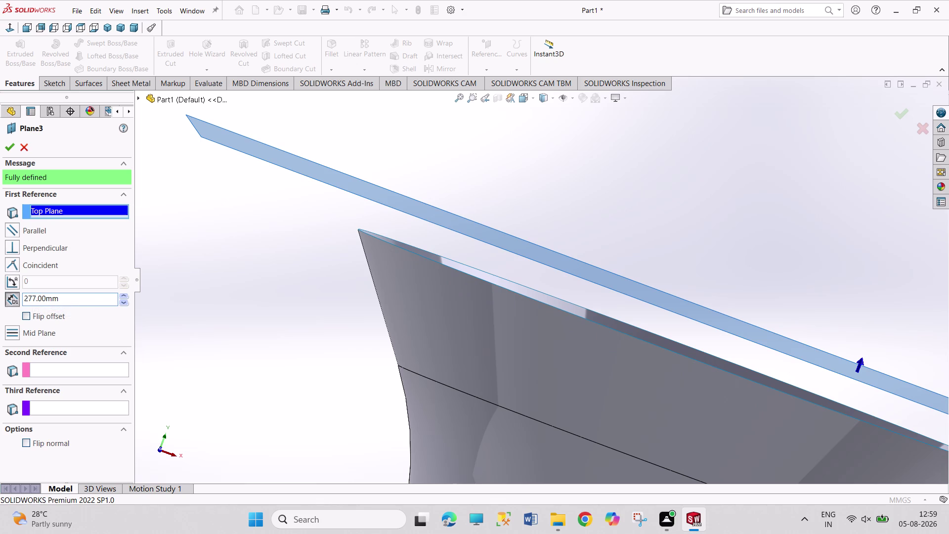
click(36, 297)
key(5)
key(Return)
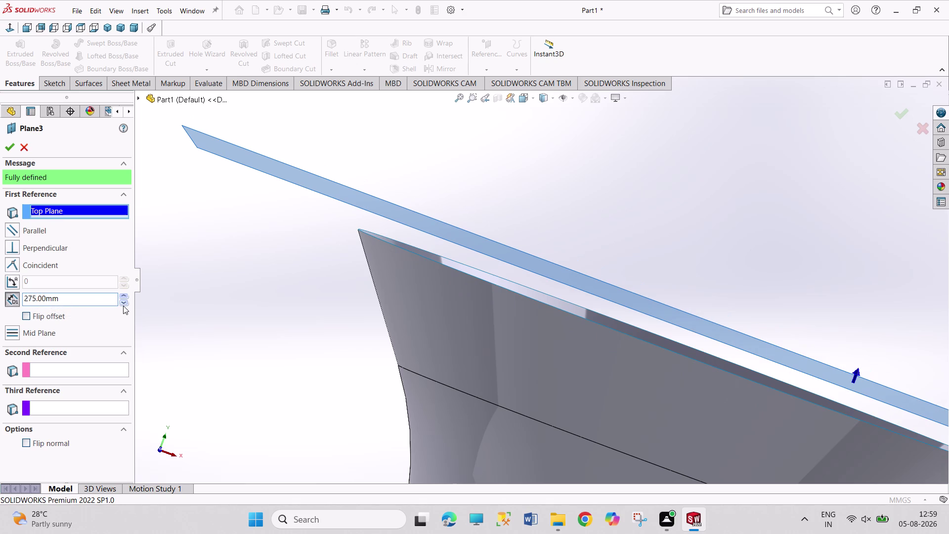
double_click(124, 305)
click(123, 297)
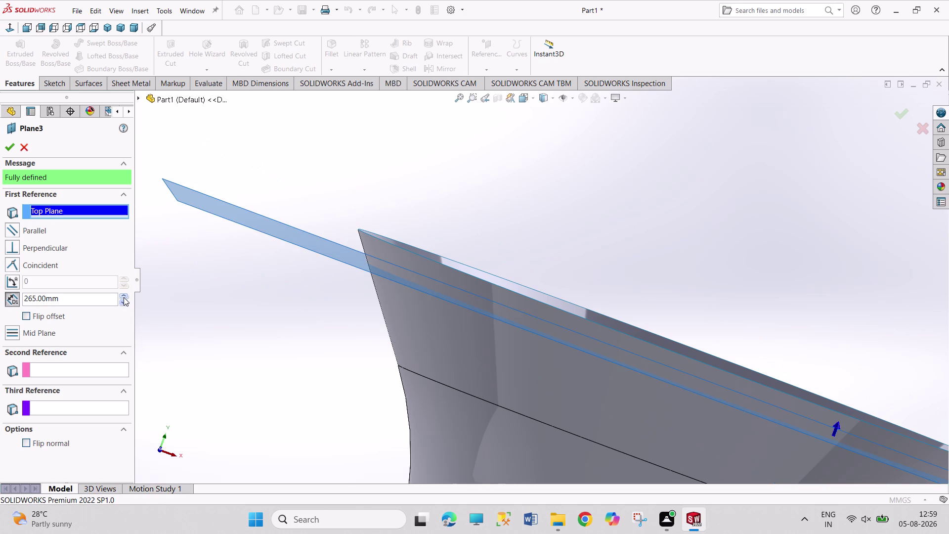
click(123, 297)
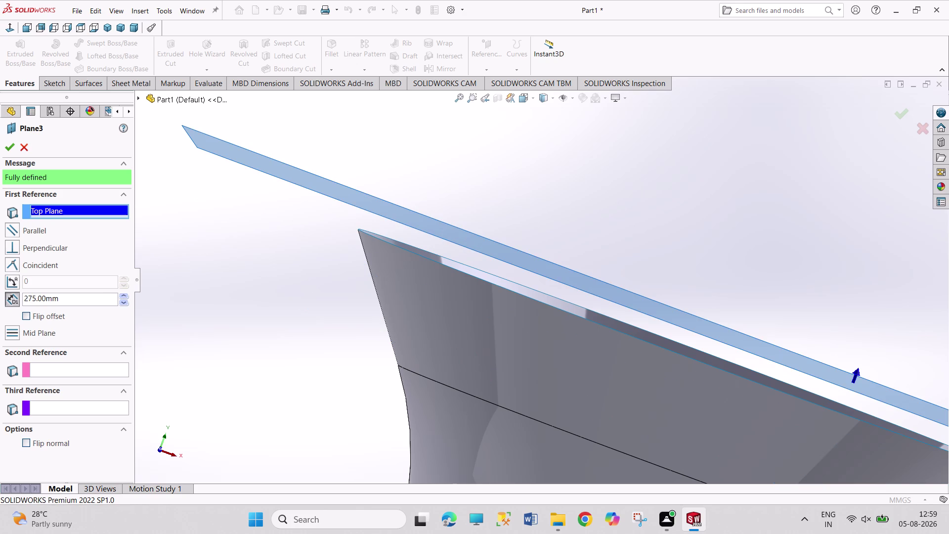
Set the offset to 270 mm, check the rim intersection, and confirm.
click(35, 302)
key(0)
key(Return)
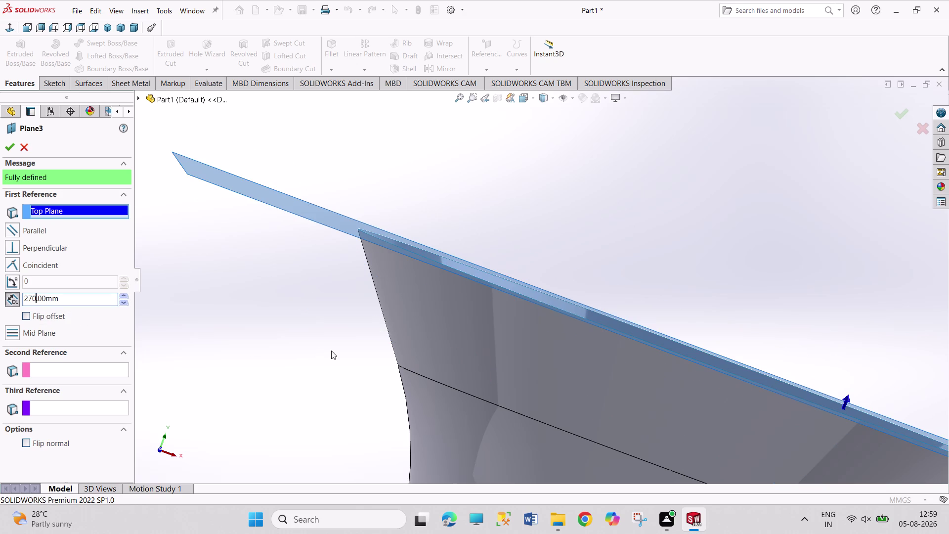
middle_drag(350, 329, 350, 338)
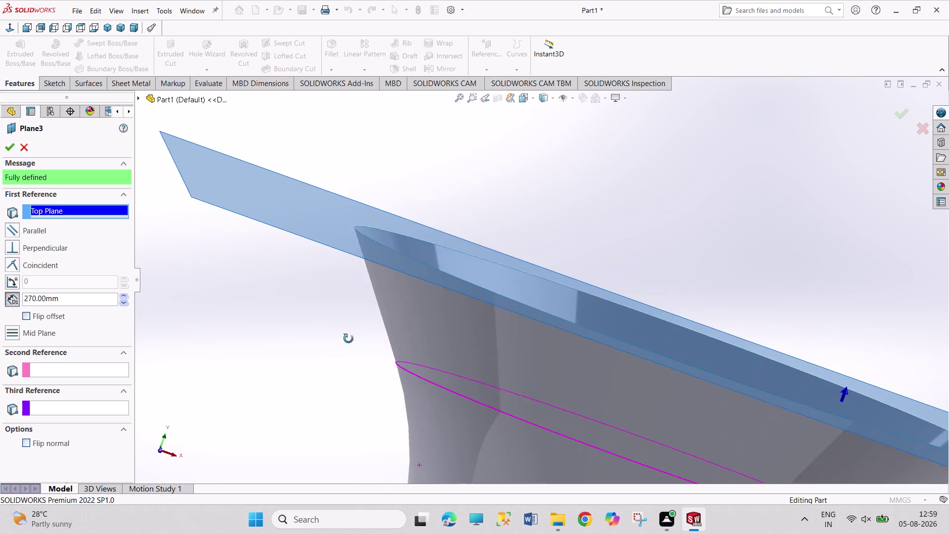
middle_drag(349, 338, 349, 335)
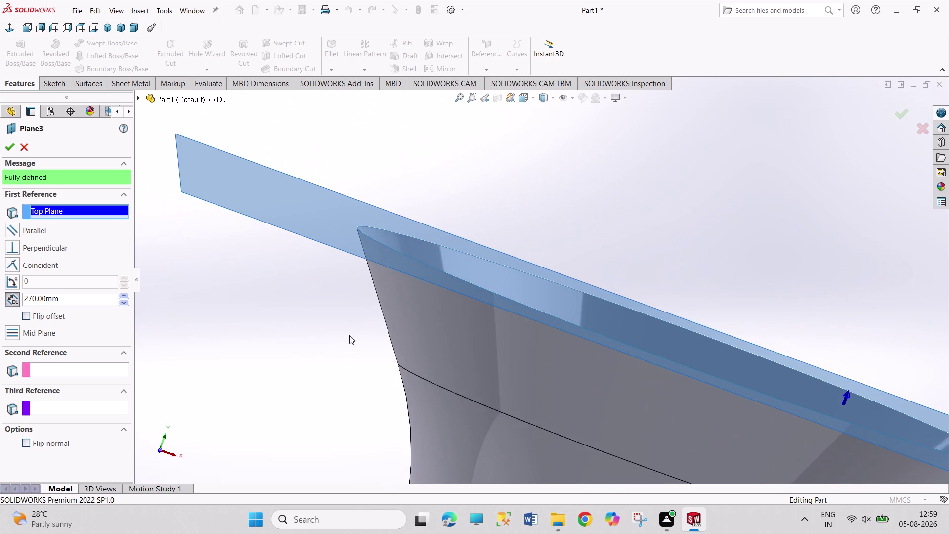
scroll(down, 3)
middle_drag(480, 344, 494, 330)
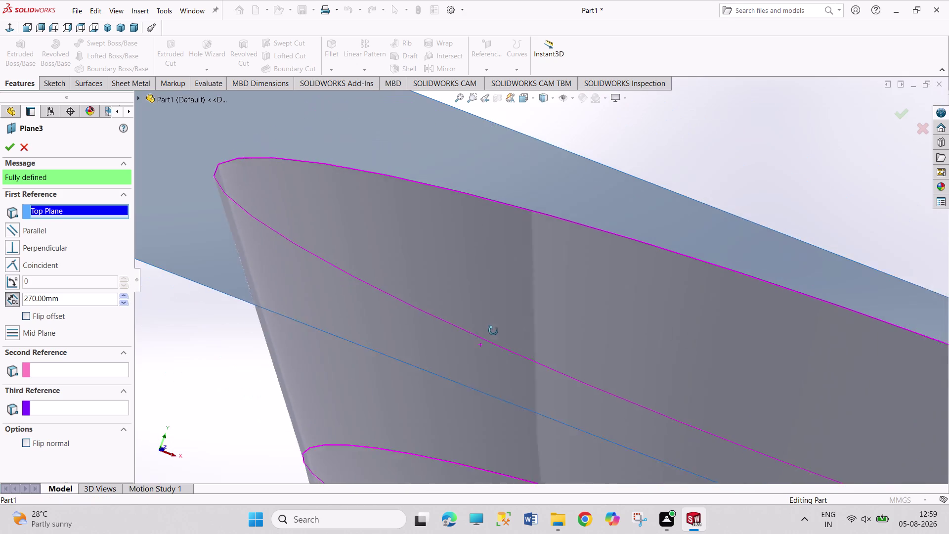
middle_drag(494, 330, 488, 339)
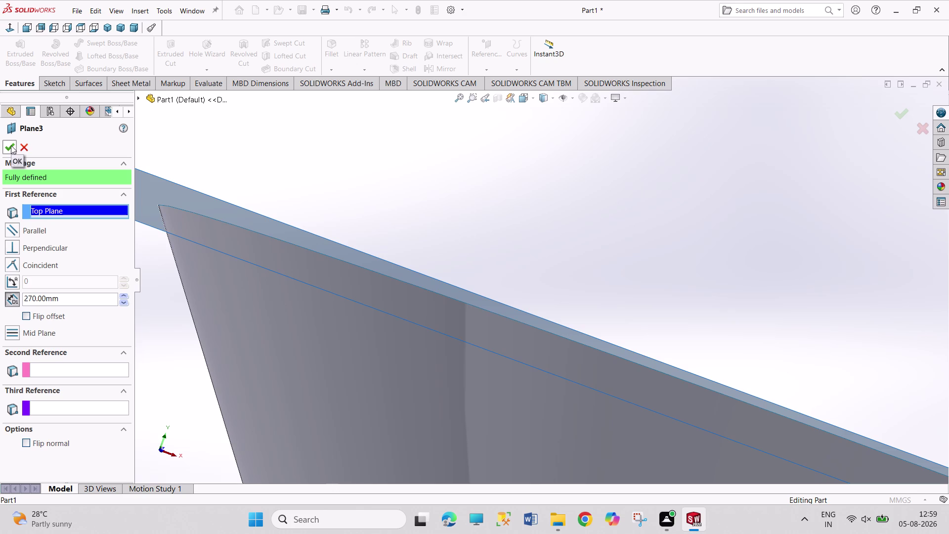
click(11, 146)
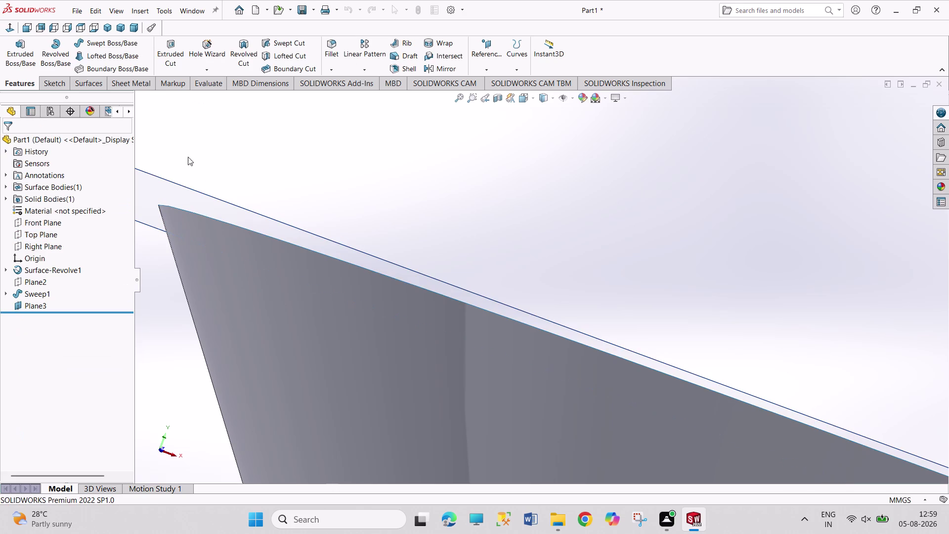
Open a new sketch on Plane3, looking straight down onto the jug.
middle_drag(343, 158, 337, 198)
click(186, 274)
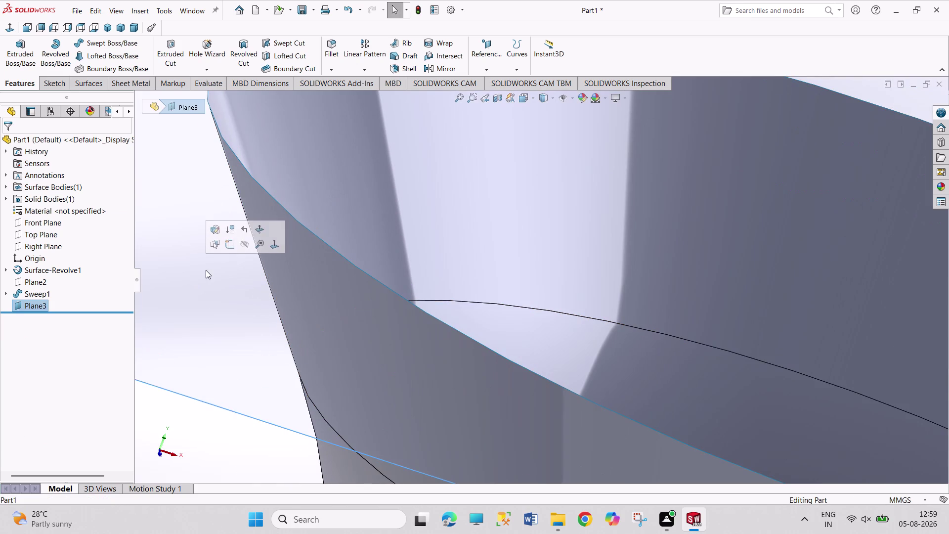
click(233, 245)
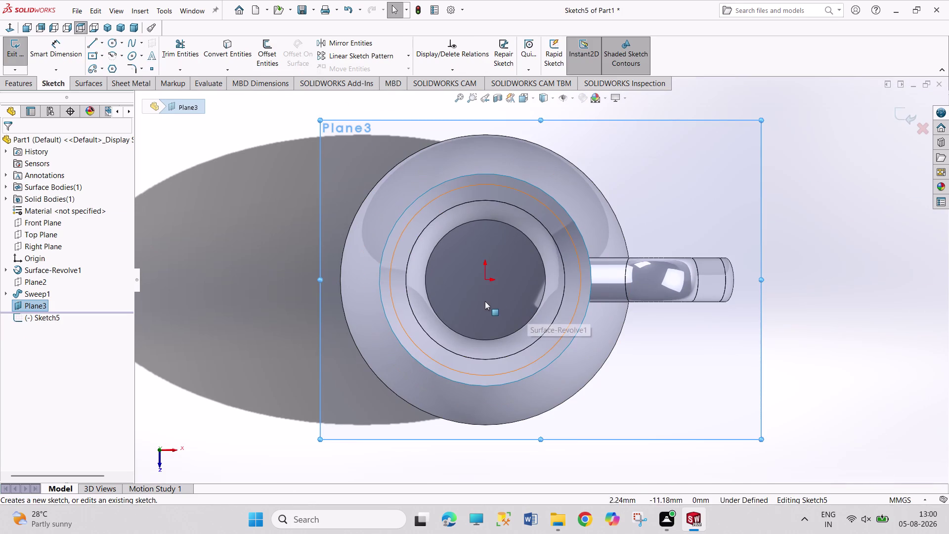
click(240, 339)
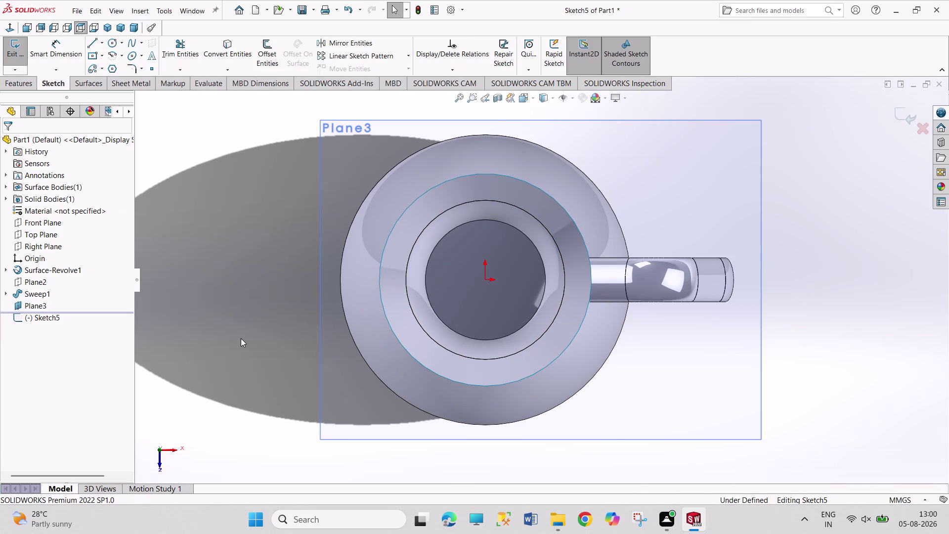
click(40, 306)
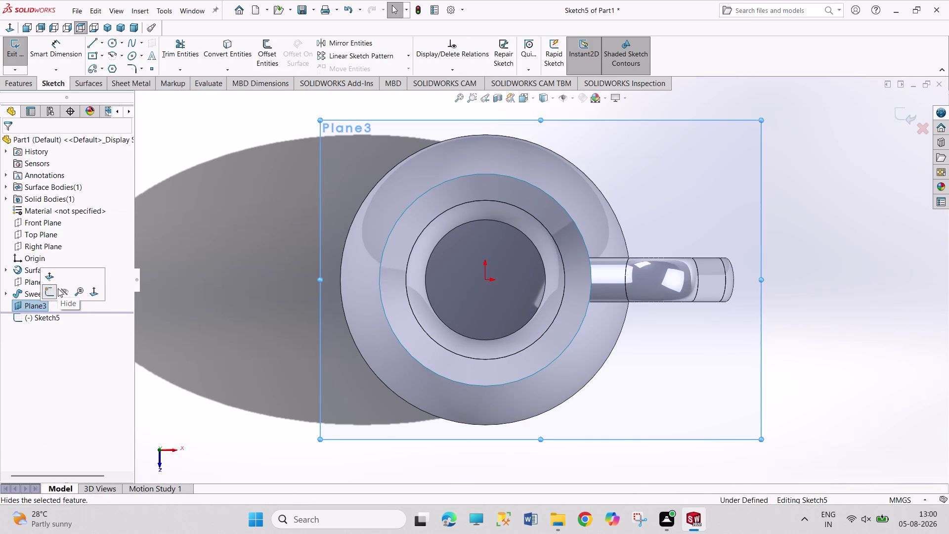
click(215, 257)
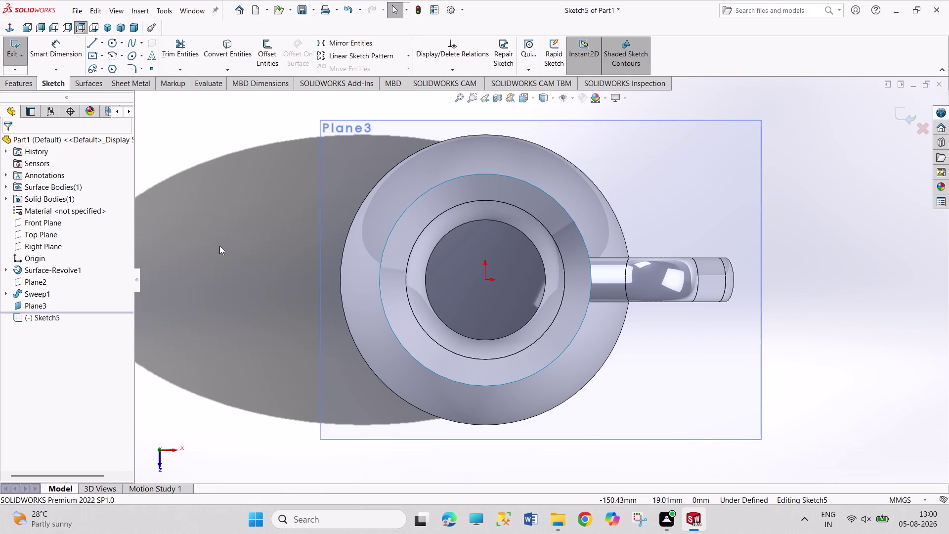
Draw a short slanted line starting just outside the jug's rim.
click(92, 41)
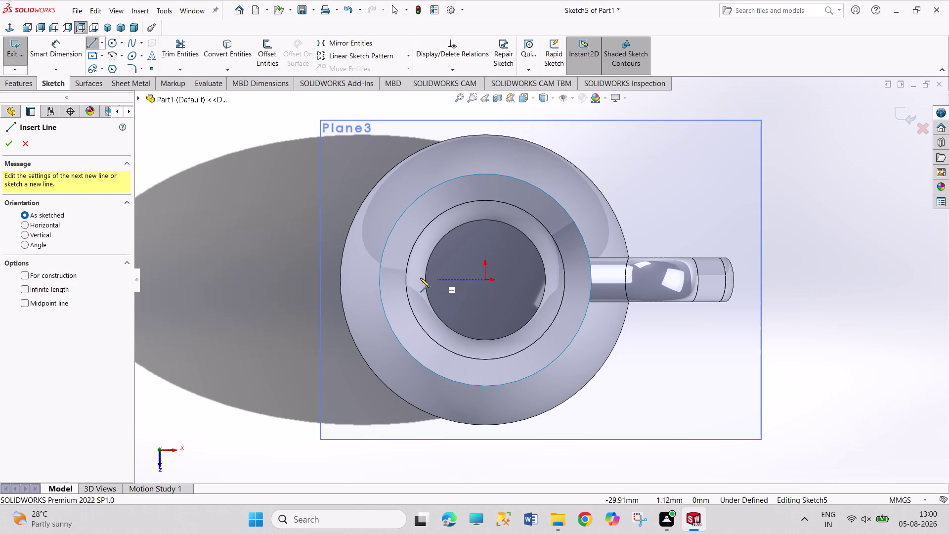
click(329, 281)
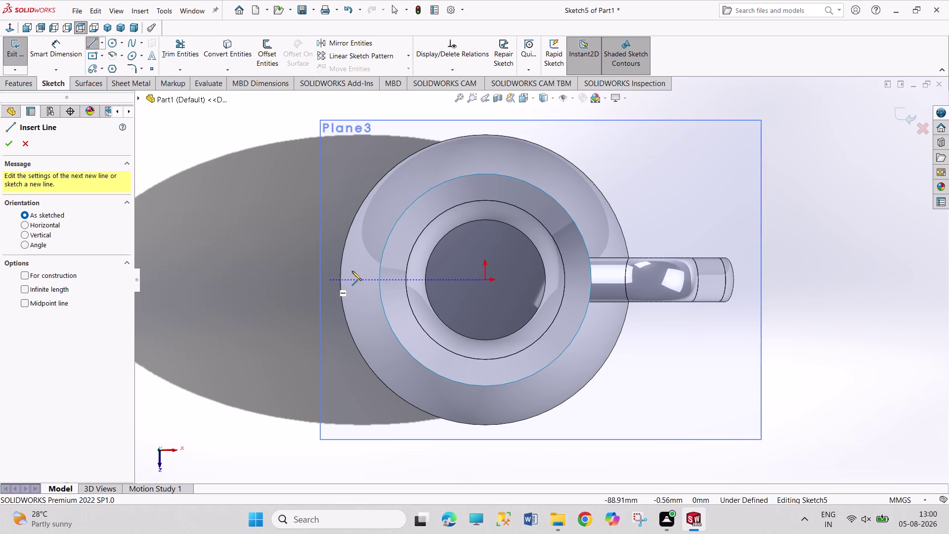
click(390, 218)
right_click(274, 218)
click(285, 224)
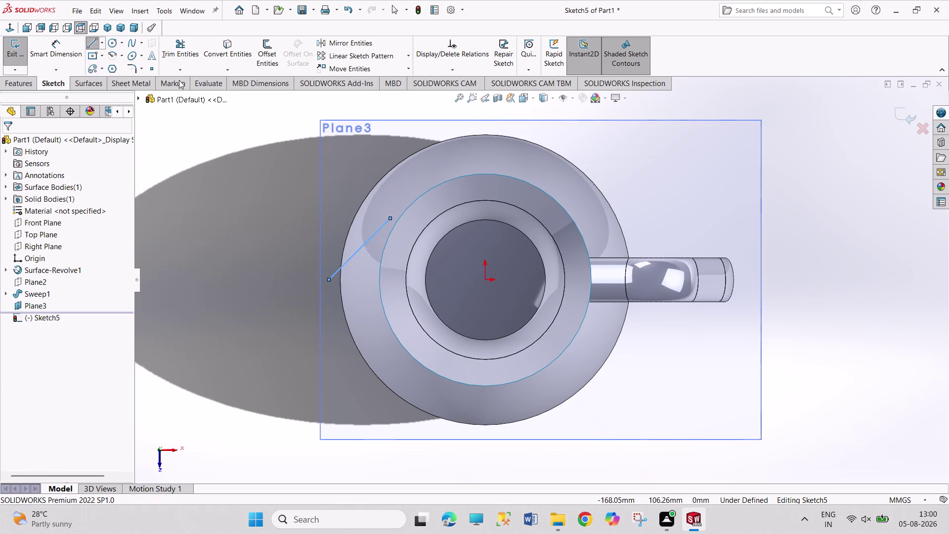
Draw a horizontal construction centreline from the slanted line's lower end, past the handle.
click(102, 45)
click(114, 69)
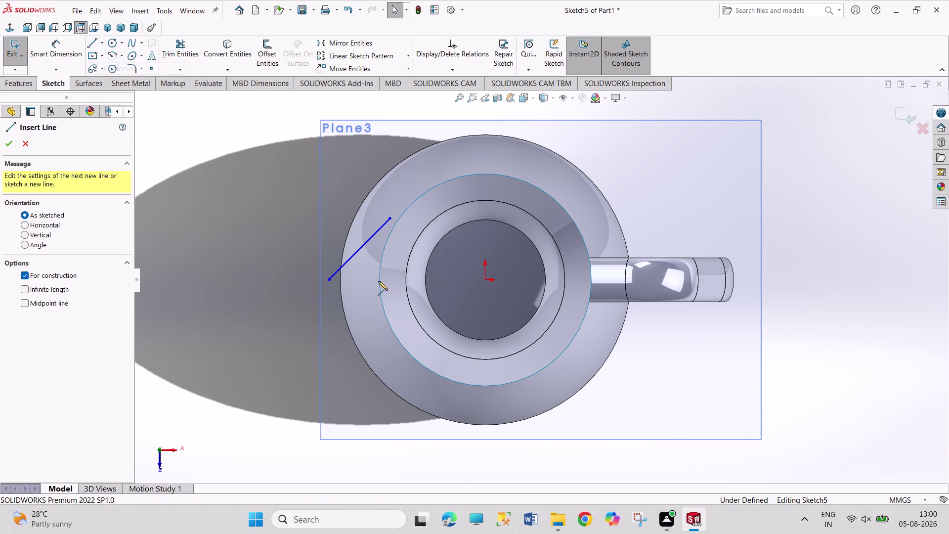
click(270, 280)
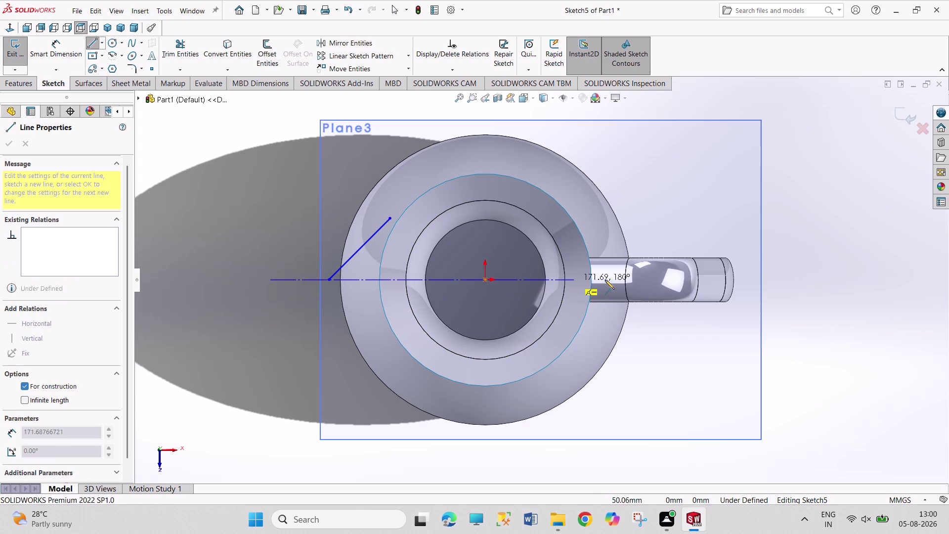
click(715, 281)
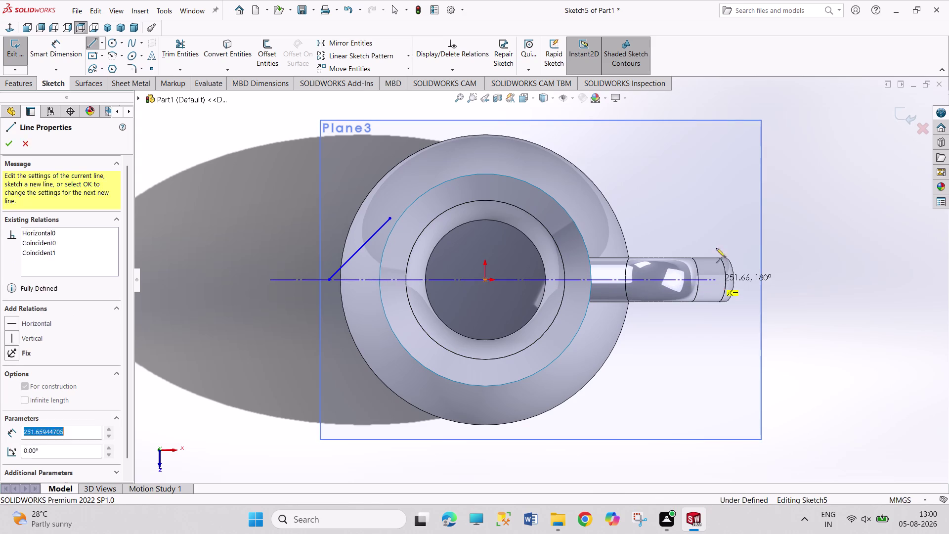
right_click(716, 220)
click(723, 222)
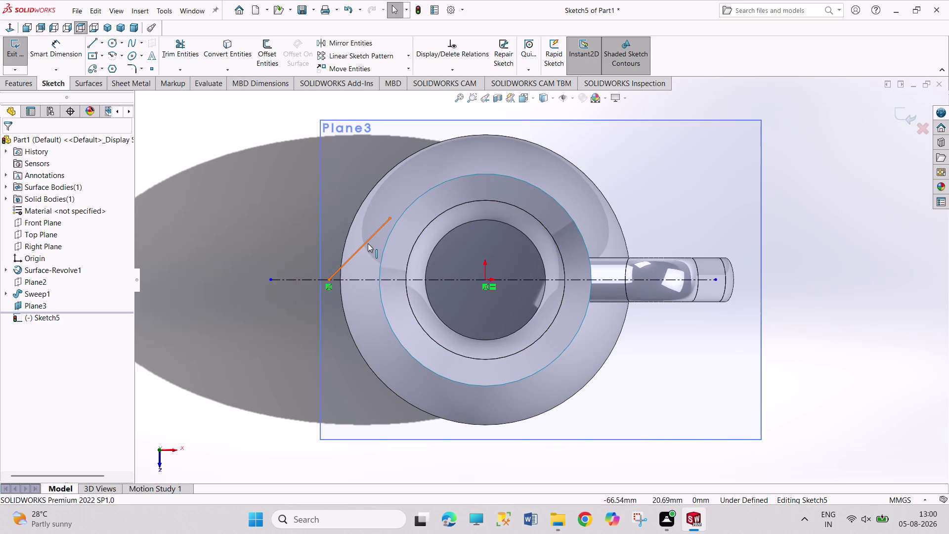
click(367, 243)
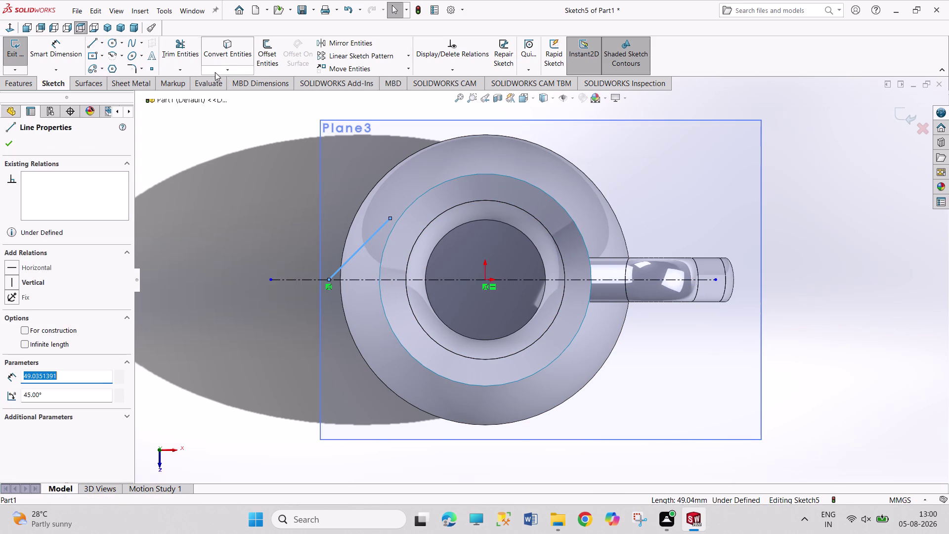
Mirror the slanted line about the construction centreline as a copy, forming a V.
click(344, 46)
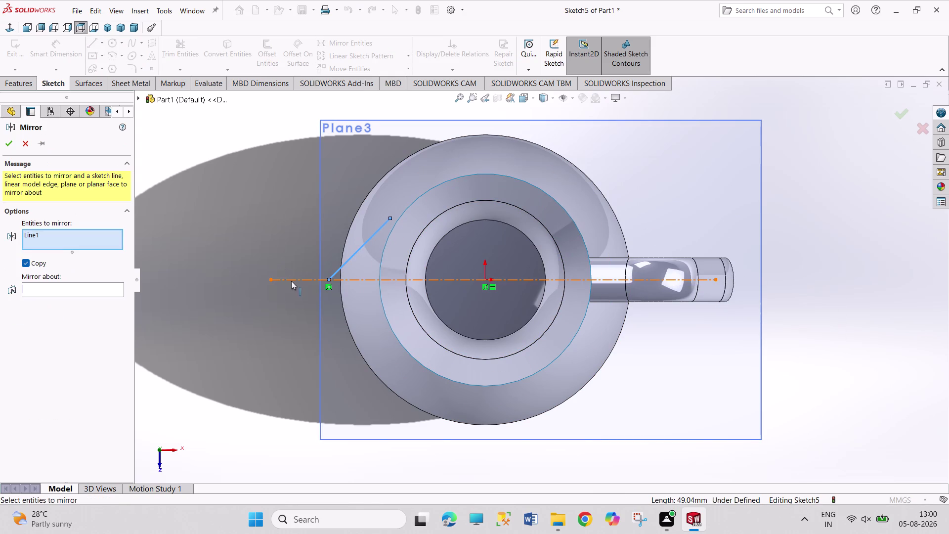
click(292, 281)
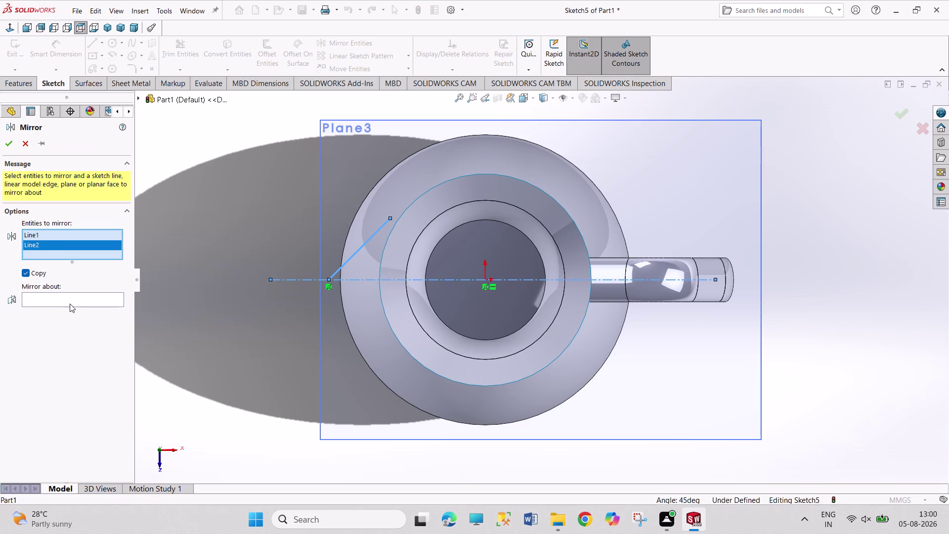
click(70, 304)
click(76, 299)
click(278, 280)
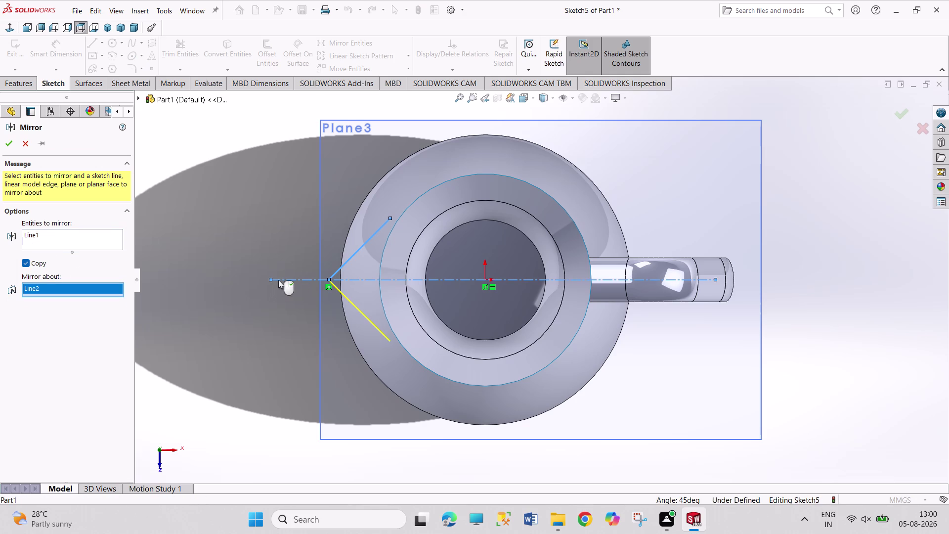
click(9, 148)
click(233, 161)
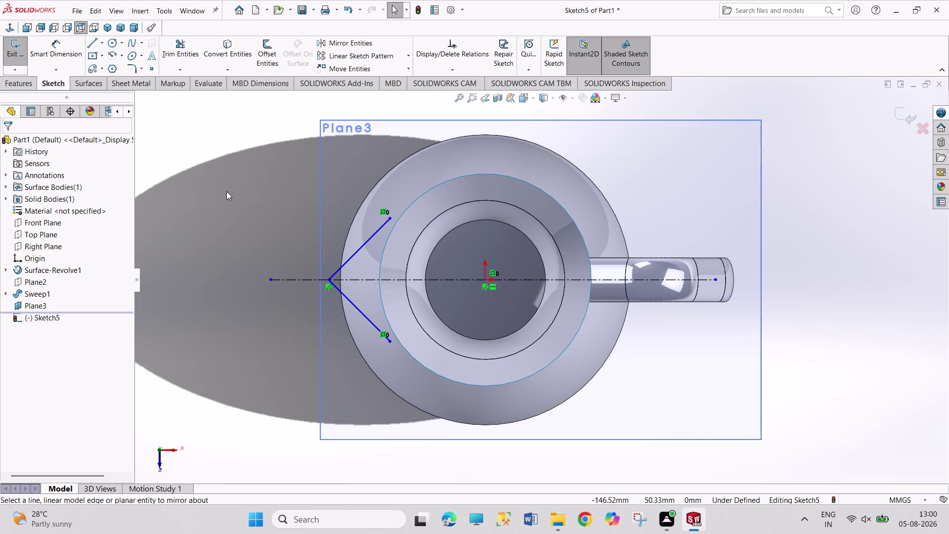
right_drag(227, 192, 211, 145)
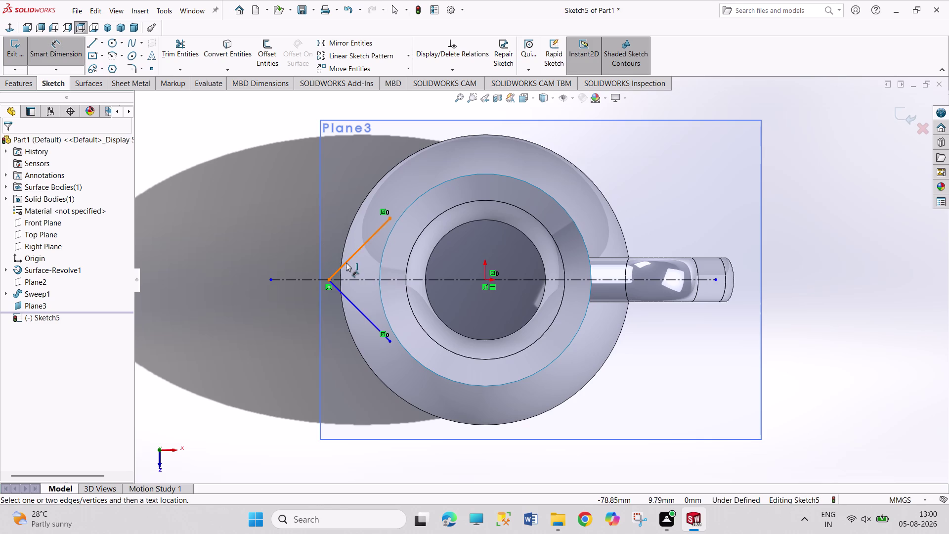
Dimension the angle between the upper and lower V lines as 75°.
click(346, 262)
click(350, 302)
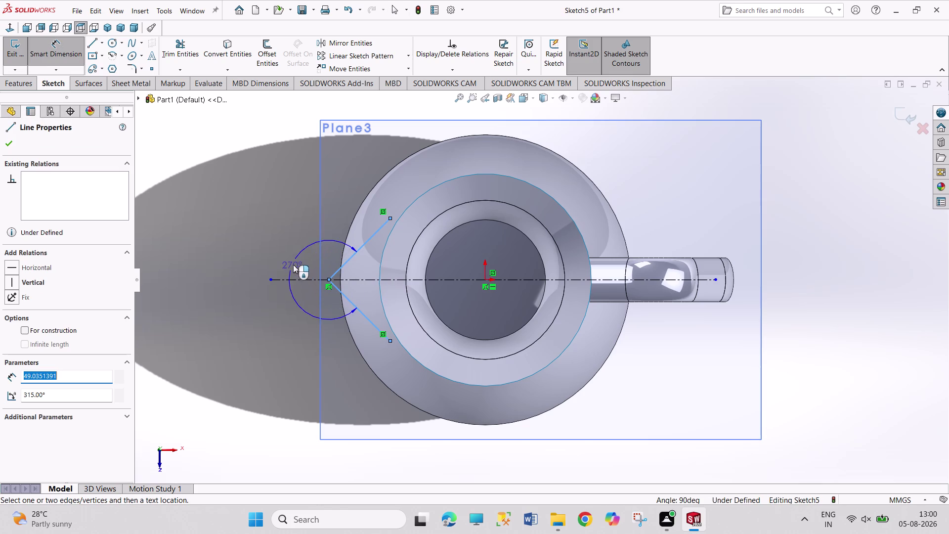
click(363, 274)
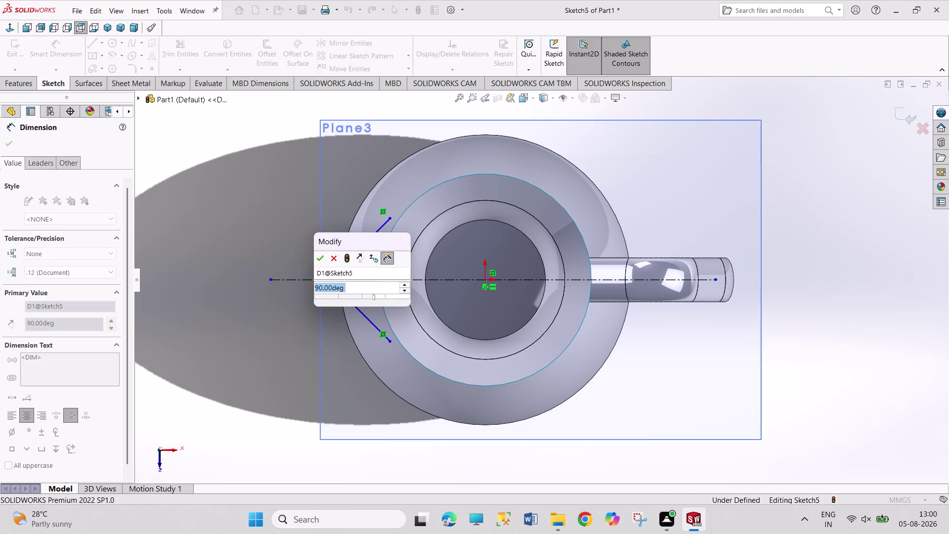
text(75)
key(Return)
right_click(264, 216)
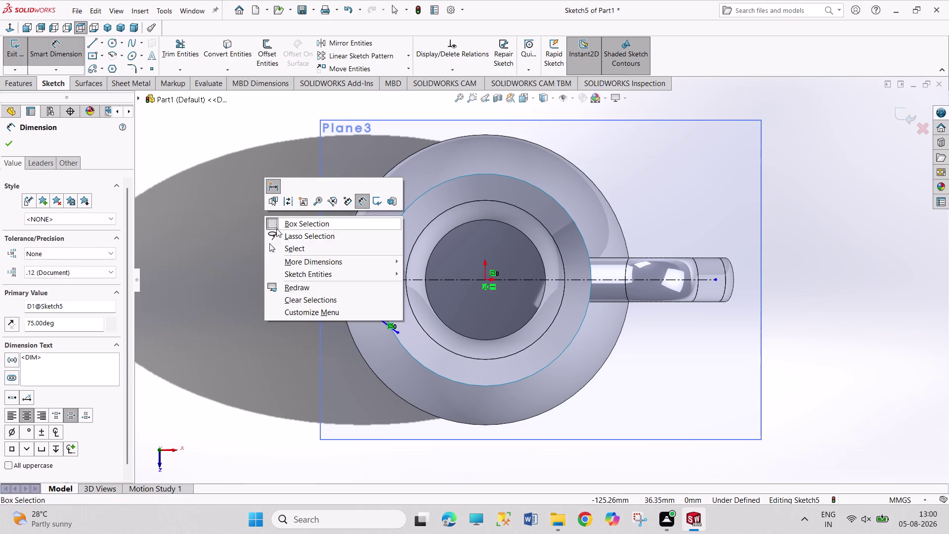
click(306, 248)
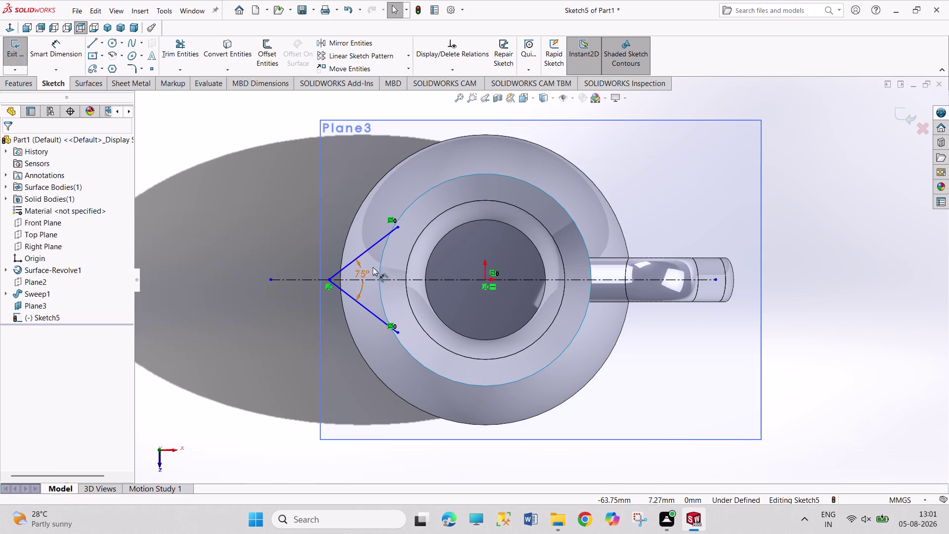
scroll(down, 3)
scroll(down, 3)
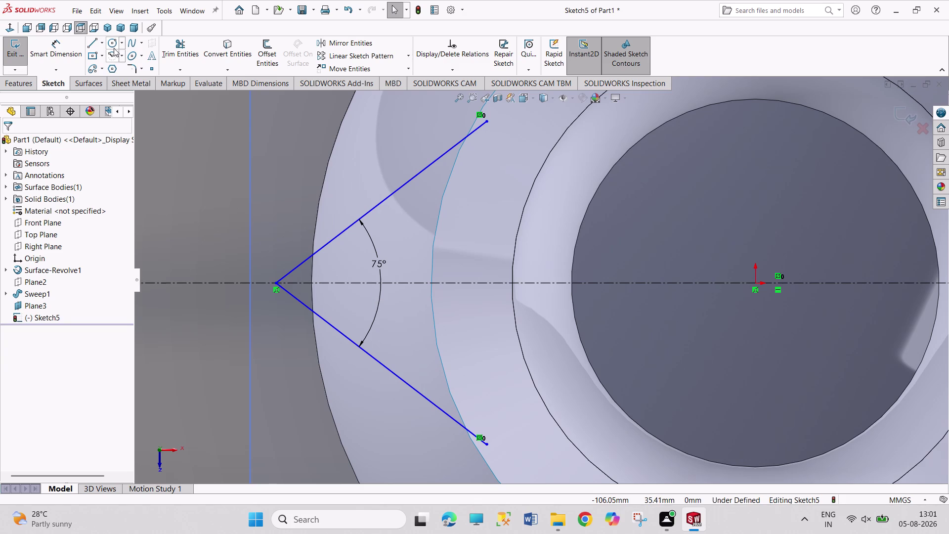
Draw a circle on the centreline and give it a 20 mm (10*2) diameter.
click(113, 45)
click(345, 283)
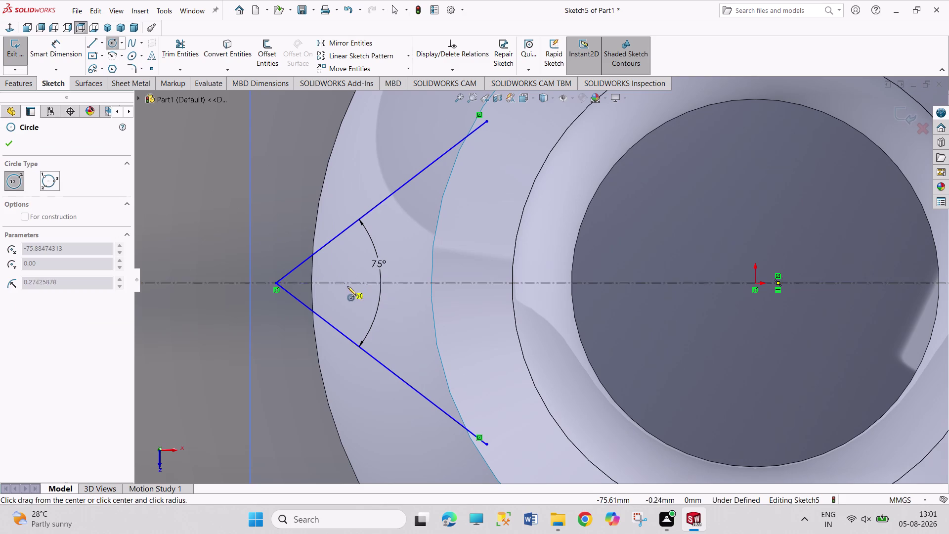
click(363, 310)
right_drag(267, 231, 279, 135)
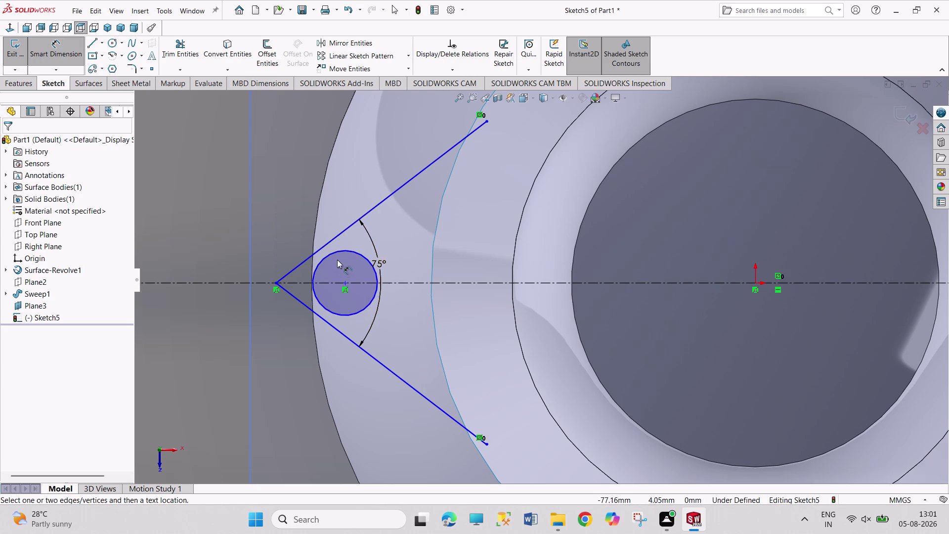
click(337, 253)
click(291, 187)
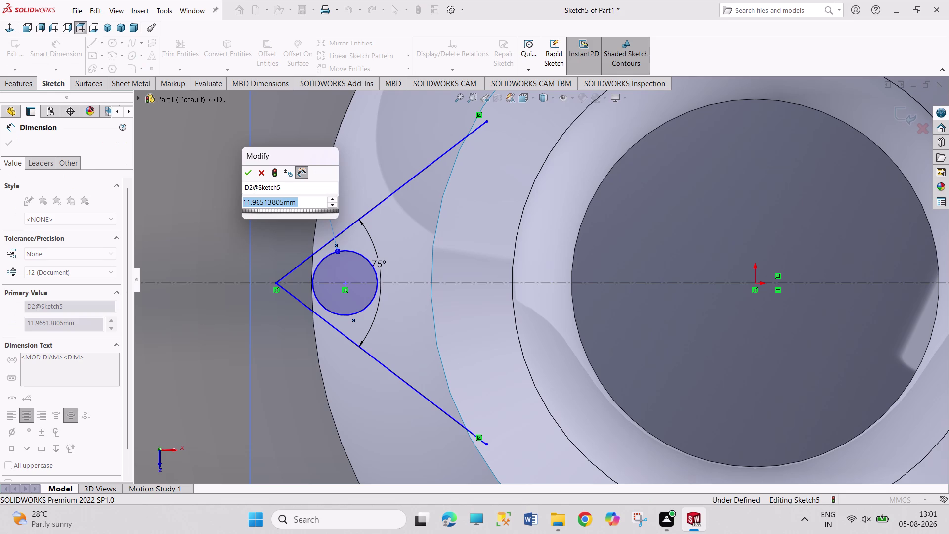
text(10)
text(*)
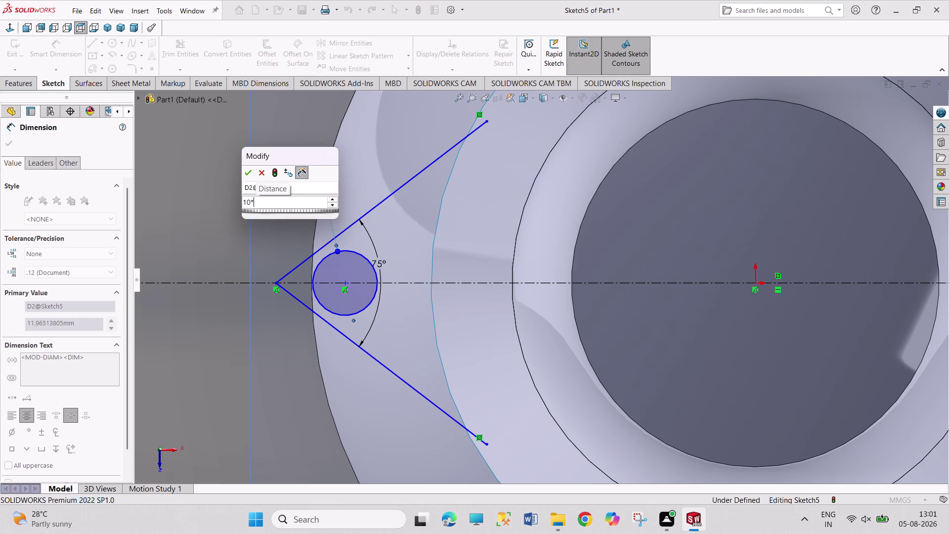
text(2)
key(Return)
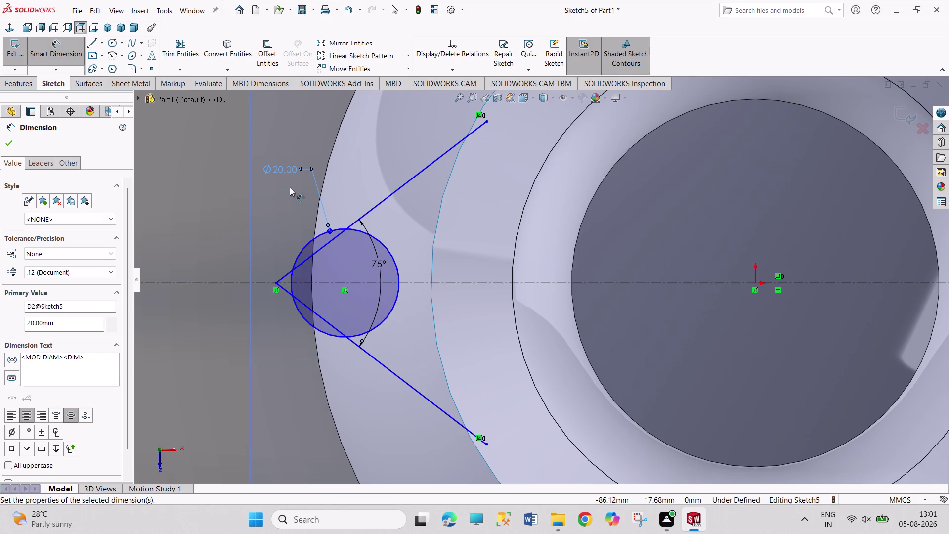
right_click(163, 209)
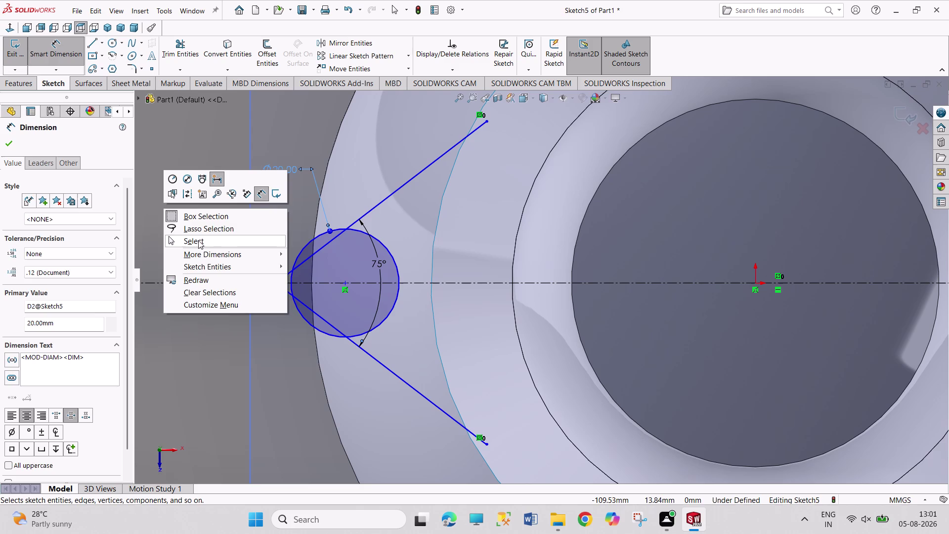
click(198, 241)
Make the circle tangent to the upper V line.
click(366, 233)
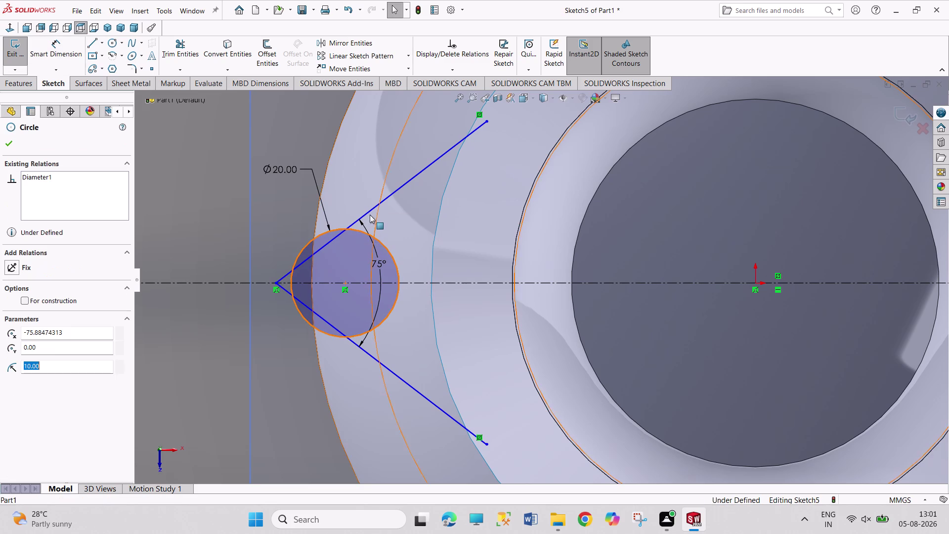
click(369, 210)
click(393, 162)
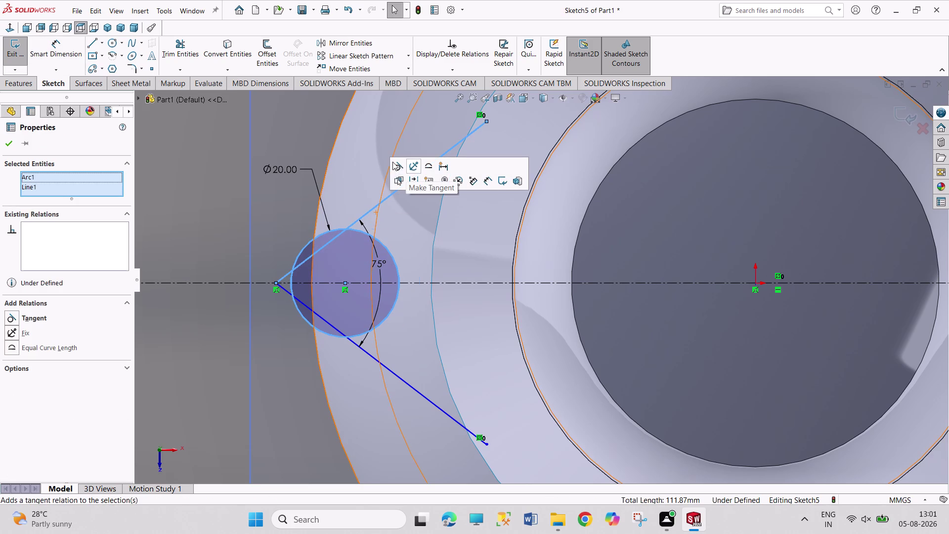
click(210, 193)
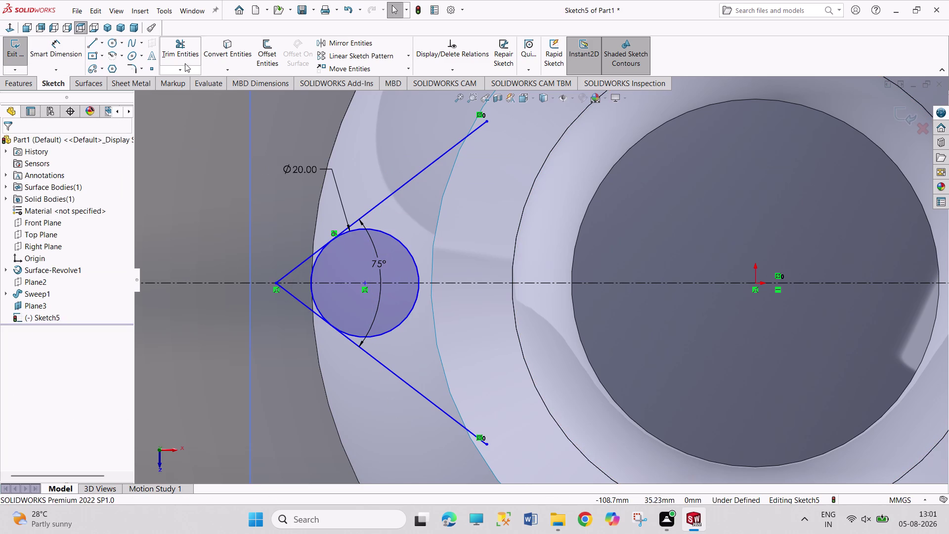
Trim both V line tips and the circle's inner half into a rounded spout tip.
click(179, 52)
click(291, 274)
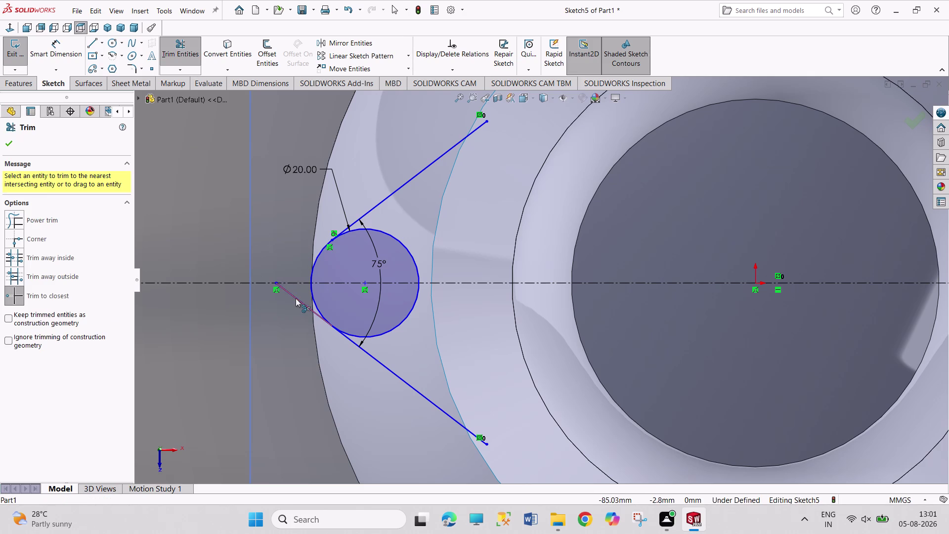
click(296, 298)
right_click(179, 236)
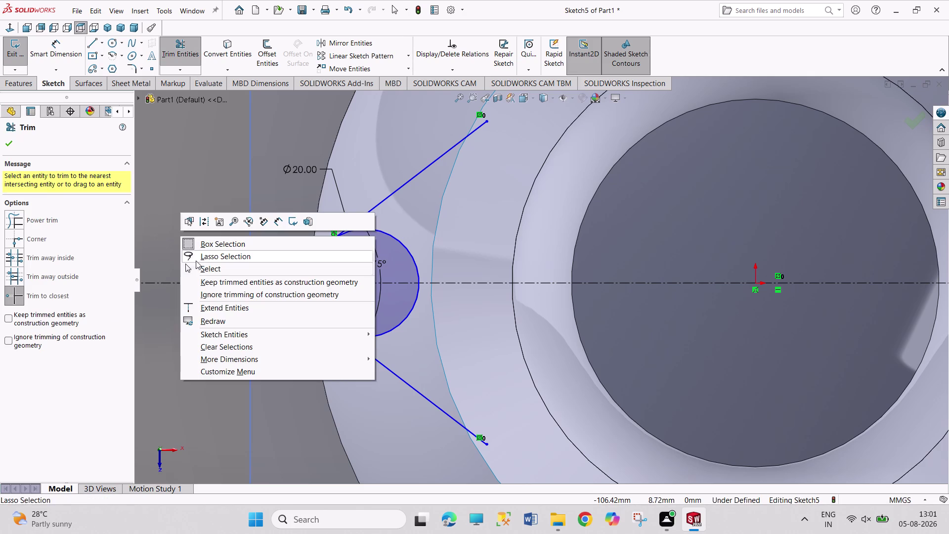
click(200, 267)
click(182, 60)
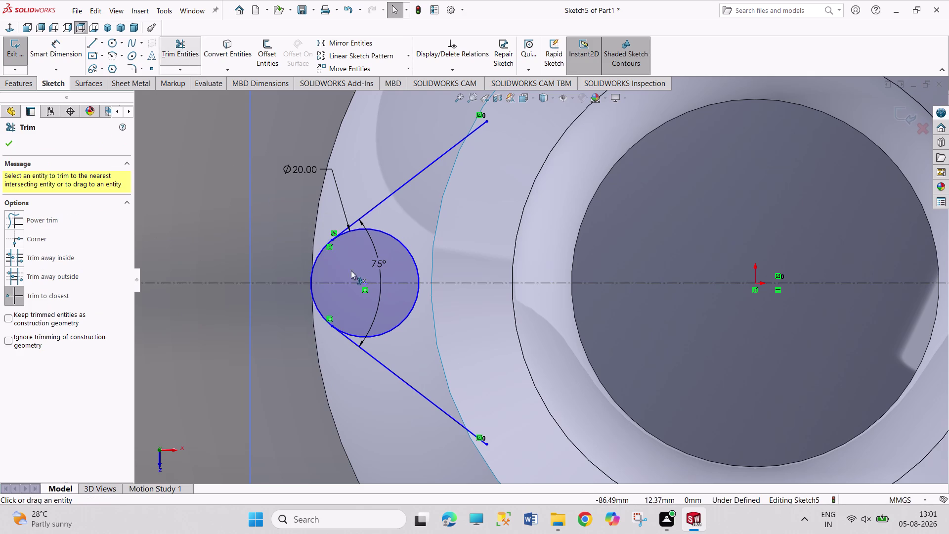
click(402, 320)
click(408, 249)
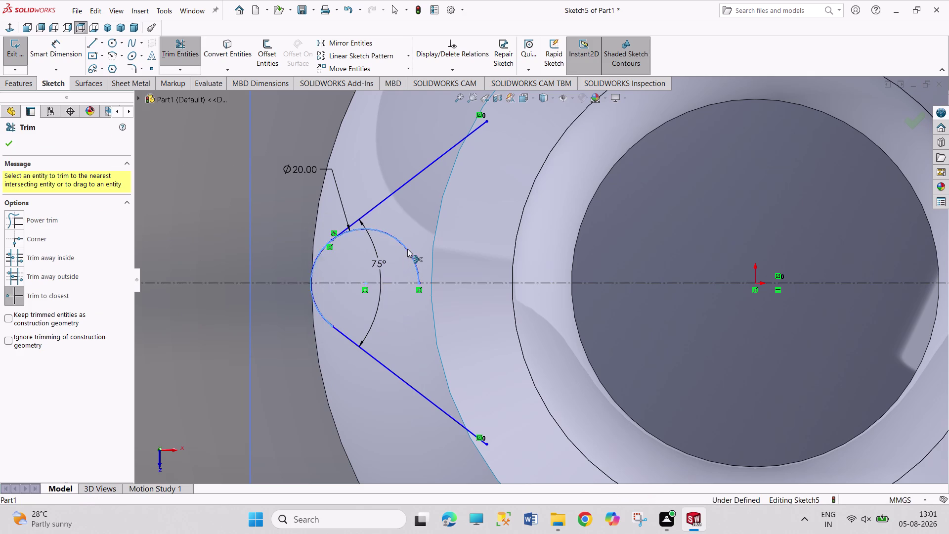
right_drag(214, 360, 216, 278)
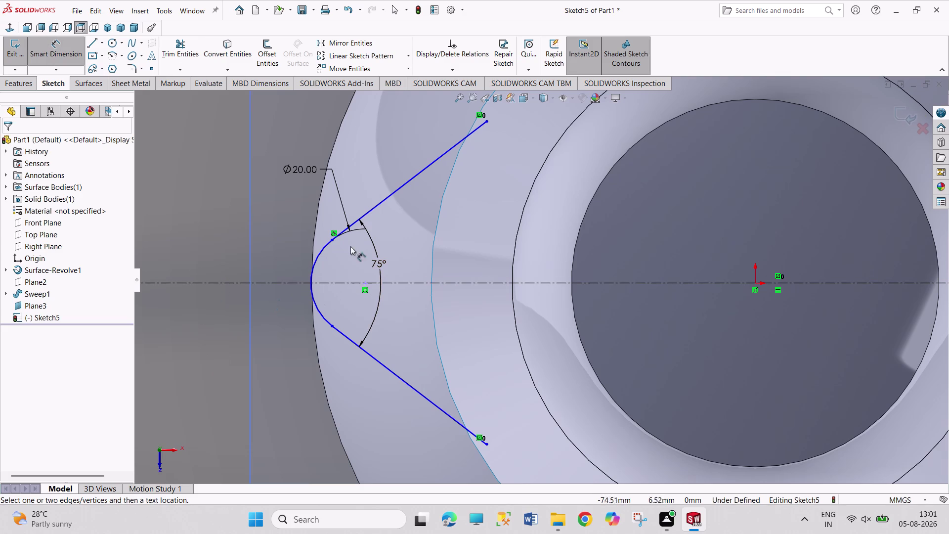
click(333, 239)
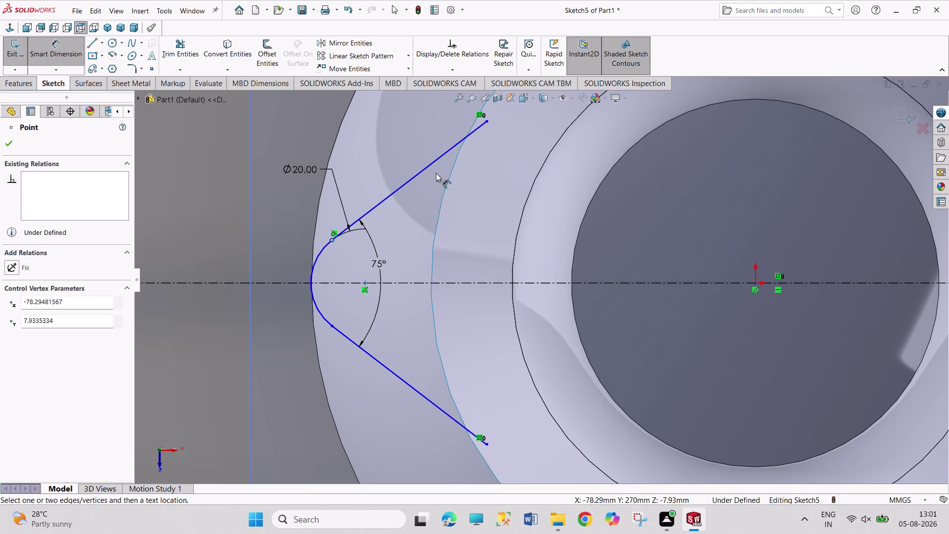
Select the jug's rim edge and the upper line's end point for a relation.
right_click(420, 157)
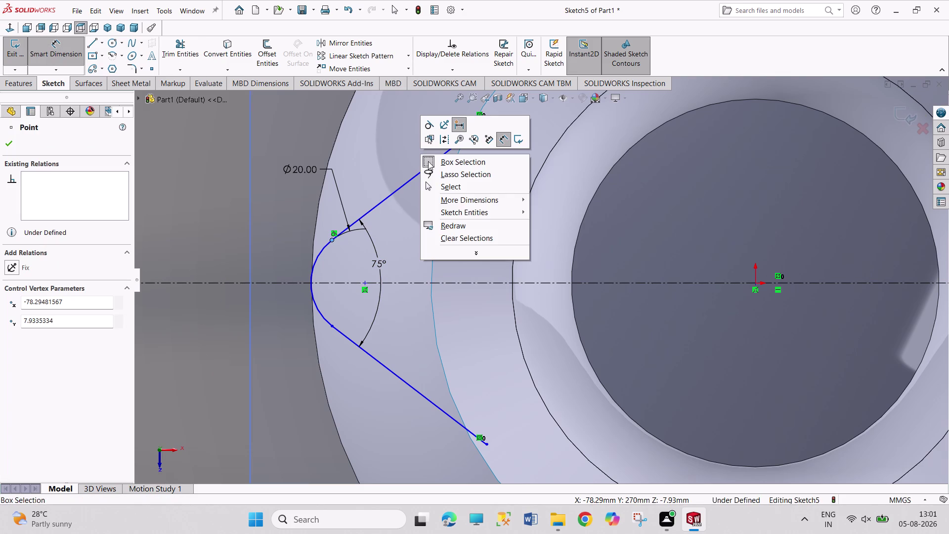
click(438, 181)
scroll(up, 3)
scroll(up, 3)
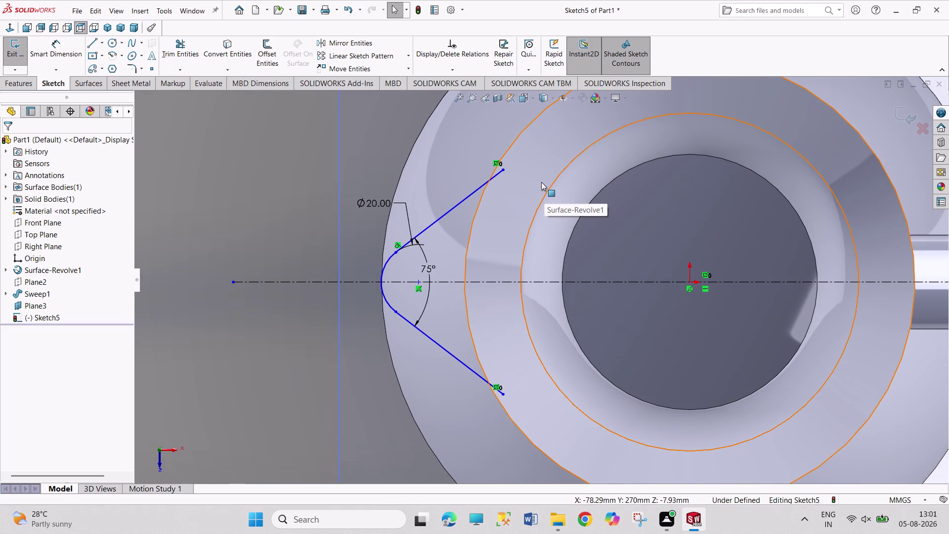
click(516, 140)
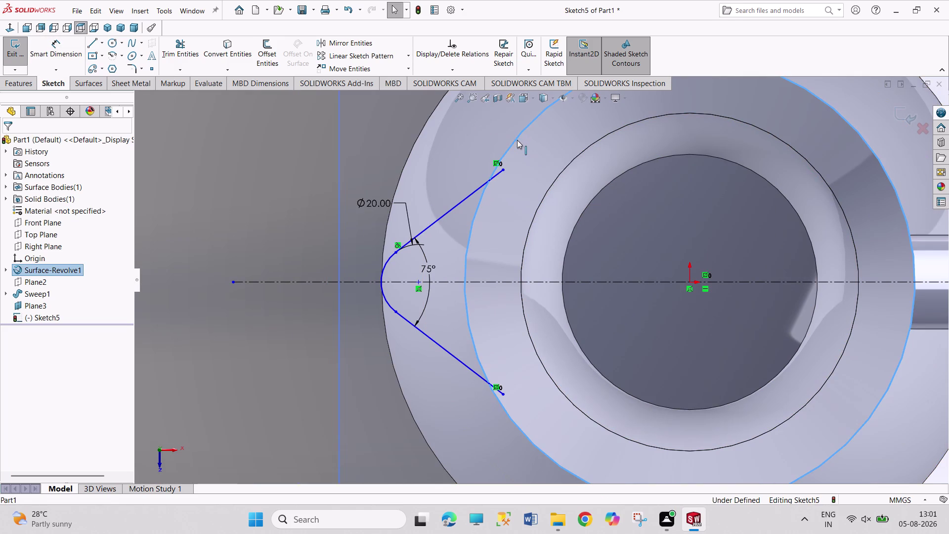
click(244, 48)
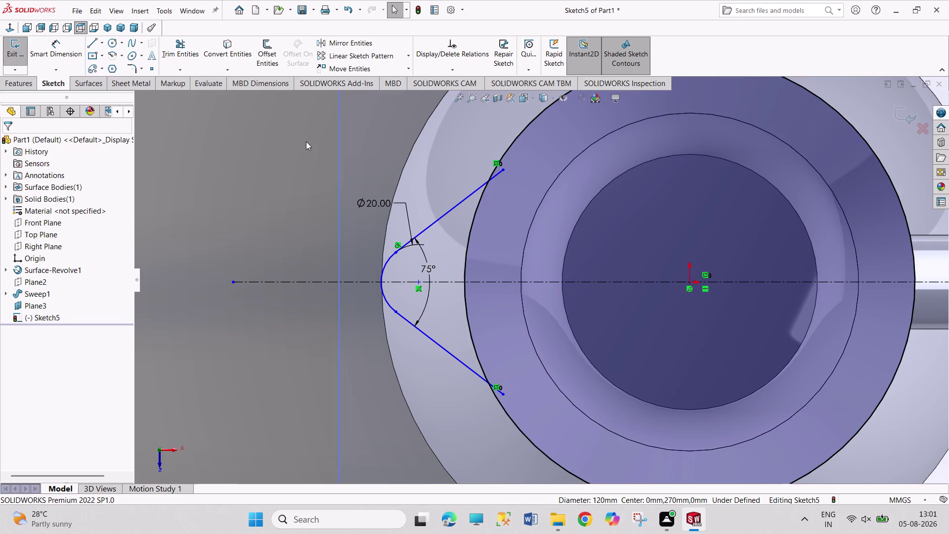
click(504, 172)
click(501, 155)
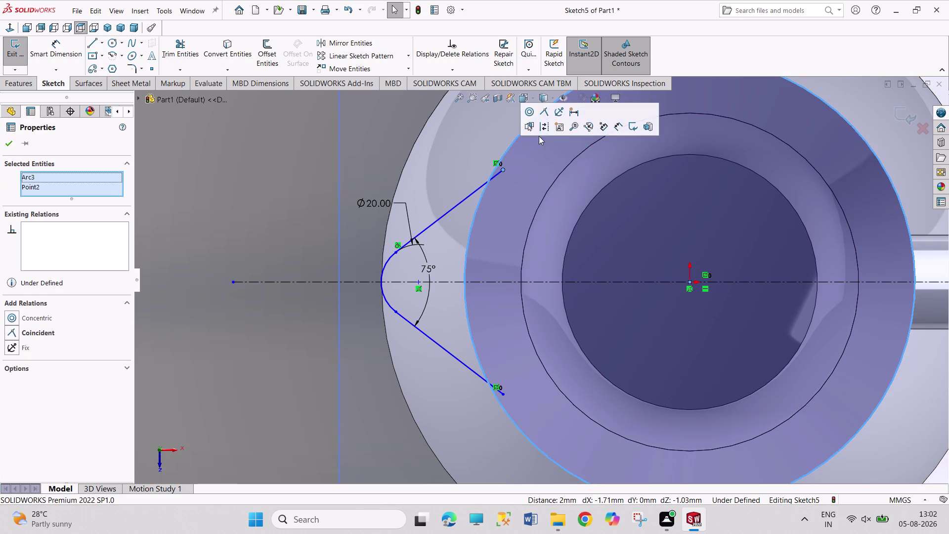
Place both V line ends on the jug's 120 mm rim circle.
click(542, 112)
click(456, 145)
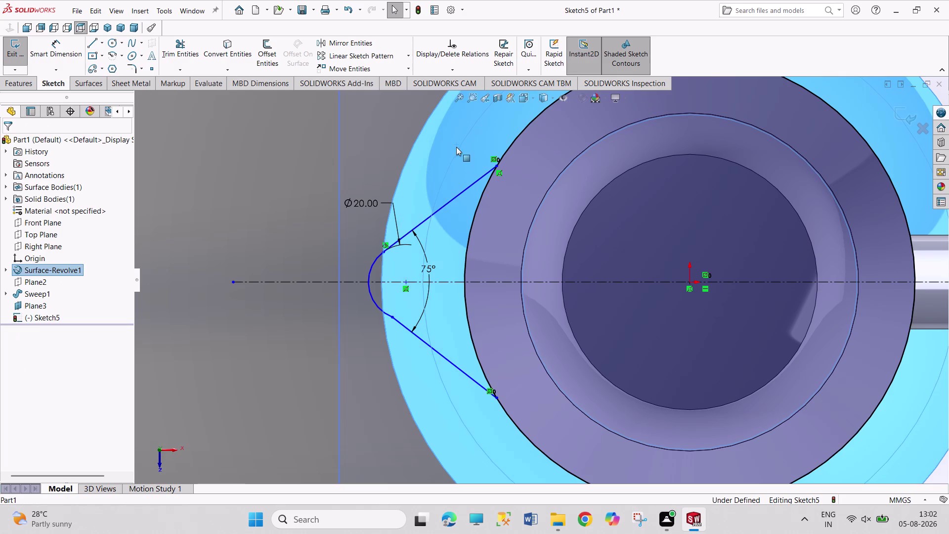
click(239, 135)
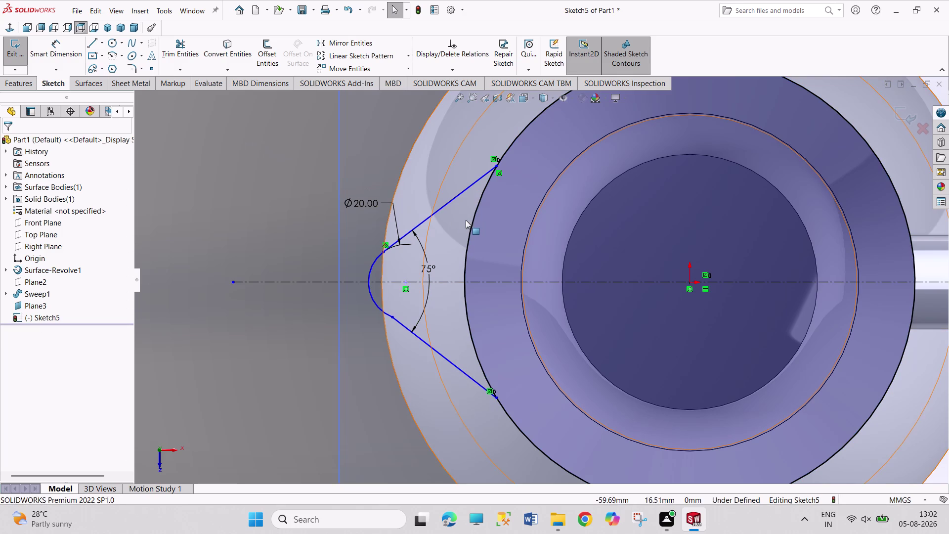
right_drag(466, 220, 445, 137)
click(455, 194)
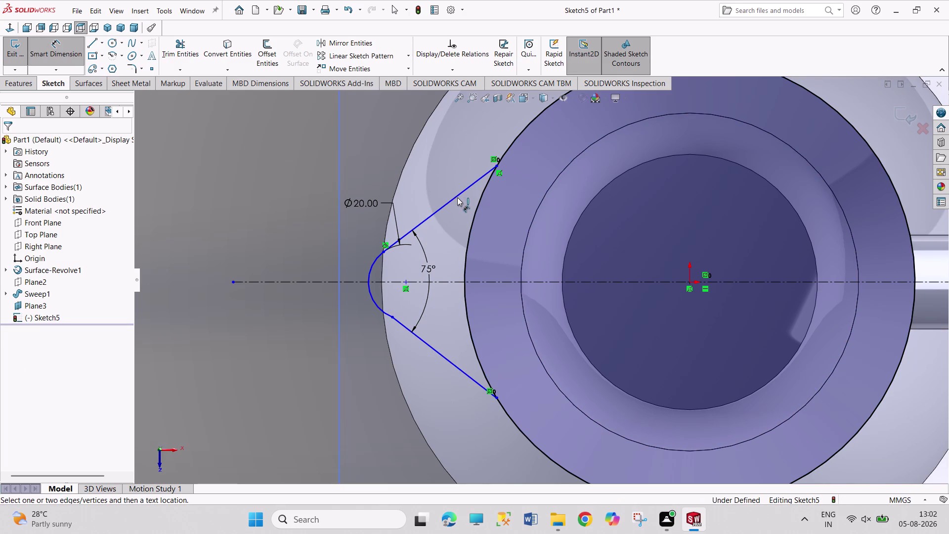
Dimension the upper spout line to 37 mm, undoing a trial drag of the arc point.
click(458, 198)
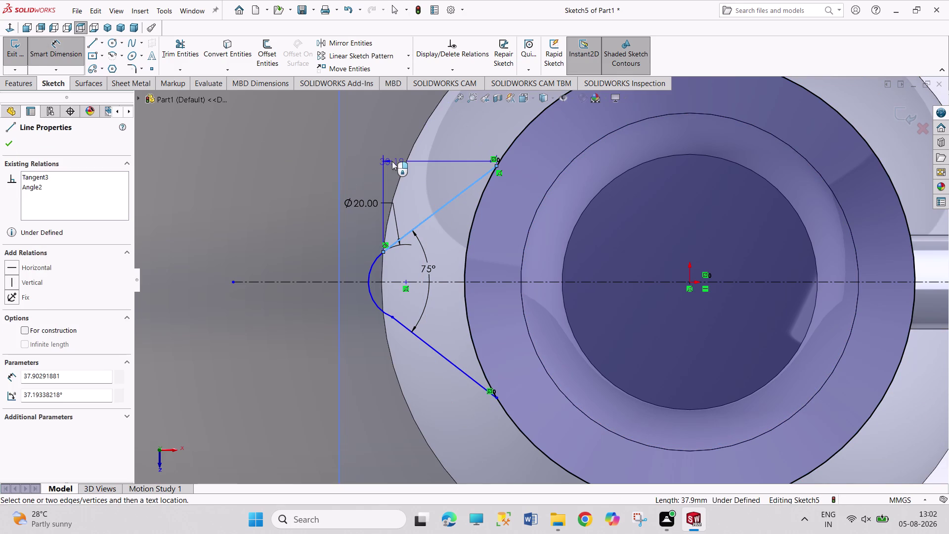
click(365, 152)
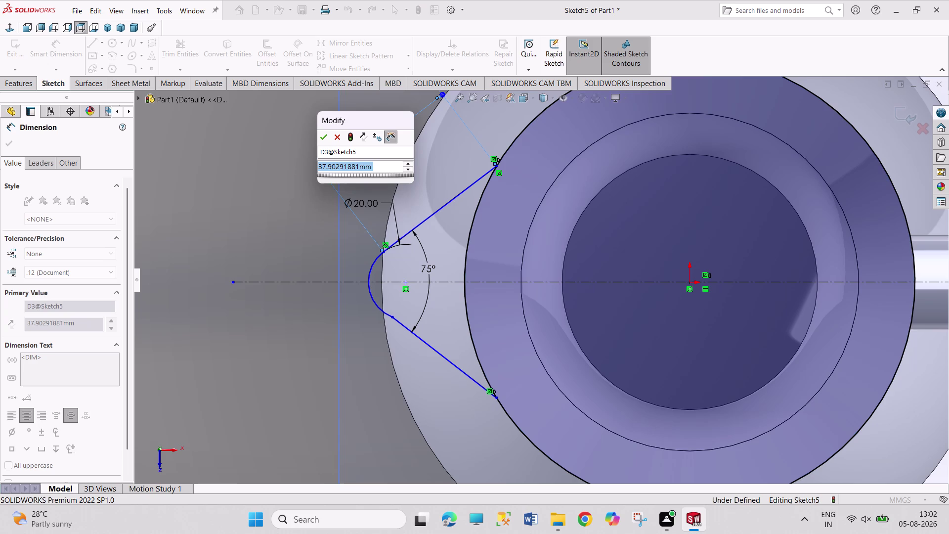
key(3)
key(7)
key(Return)
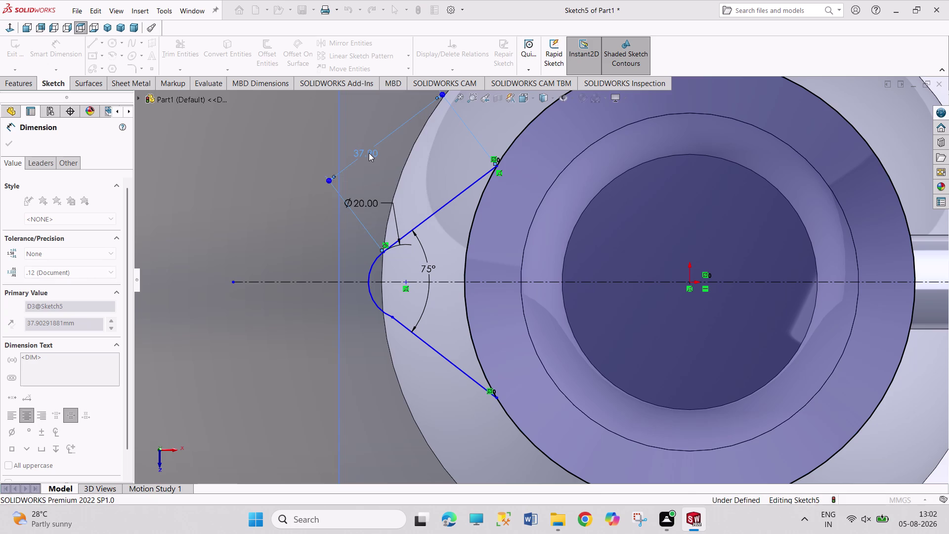
right_click(269, 212)
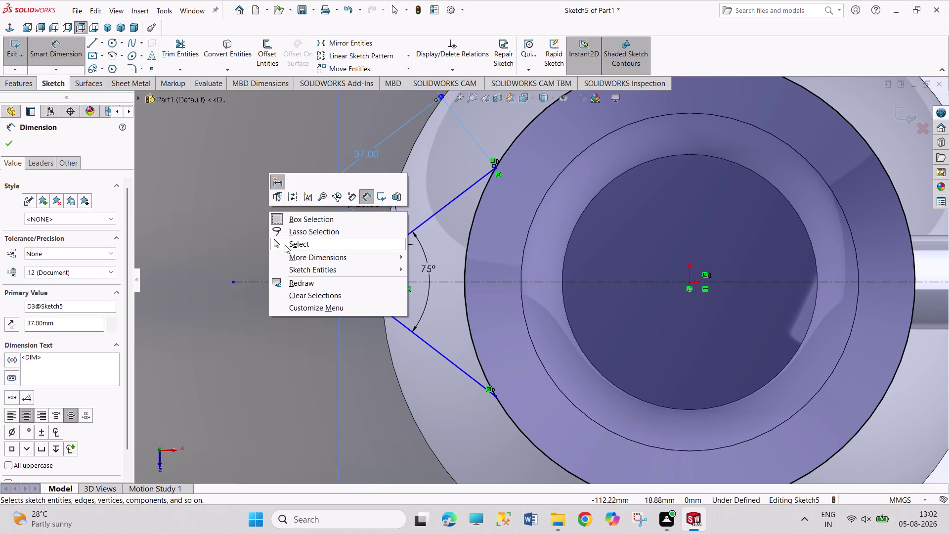
click(285, 245)
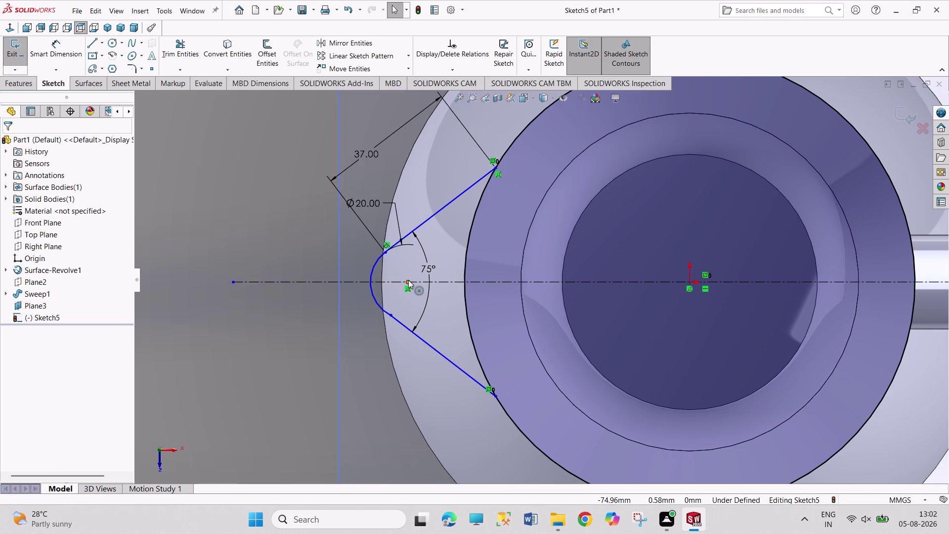
drag(409, 280, 387, 282)
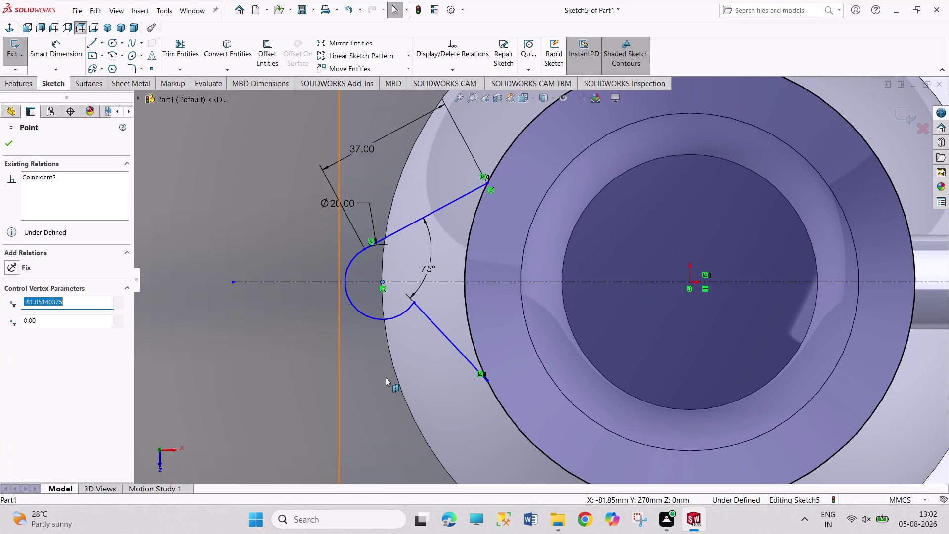
key(ctrl+z)
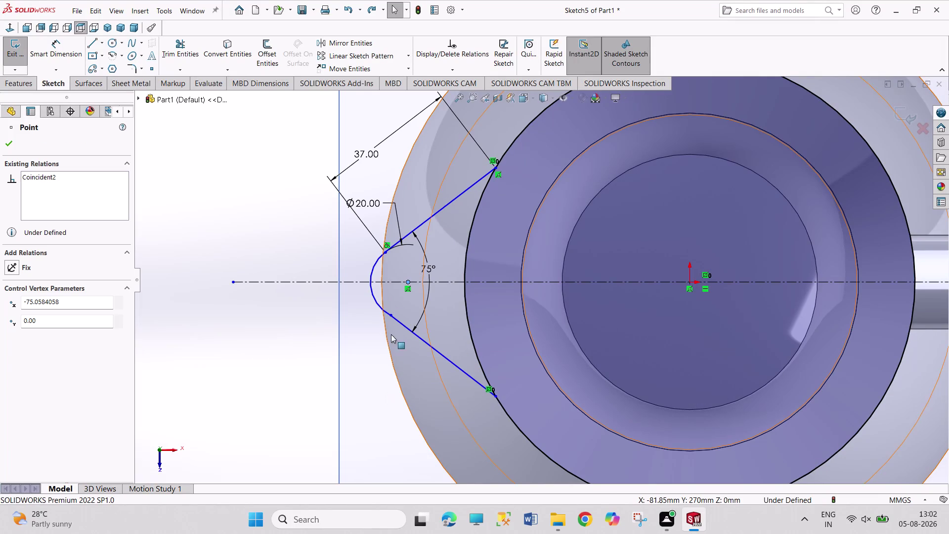
click(389, 315)
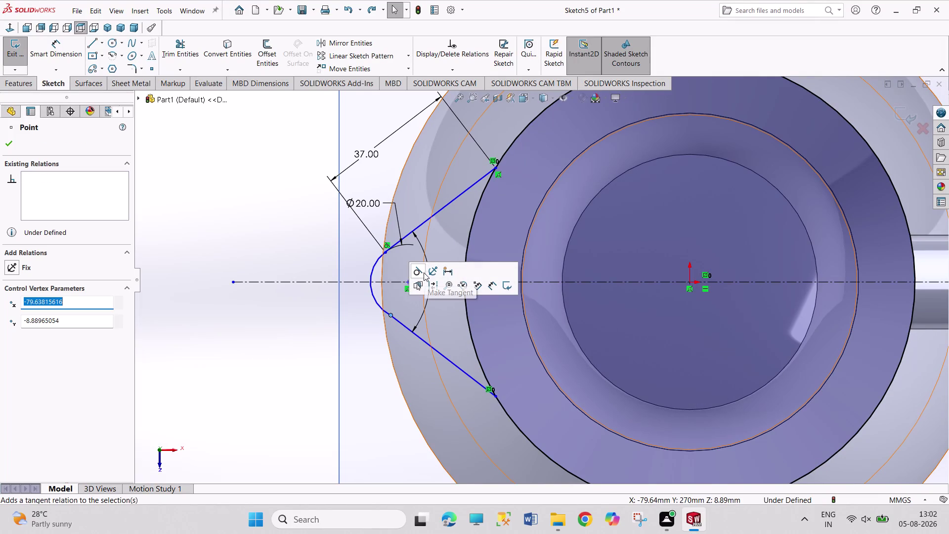
Make the arc tangent to the lower V line, fully defining the spout sketch.
click(417, 274)
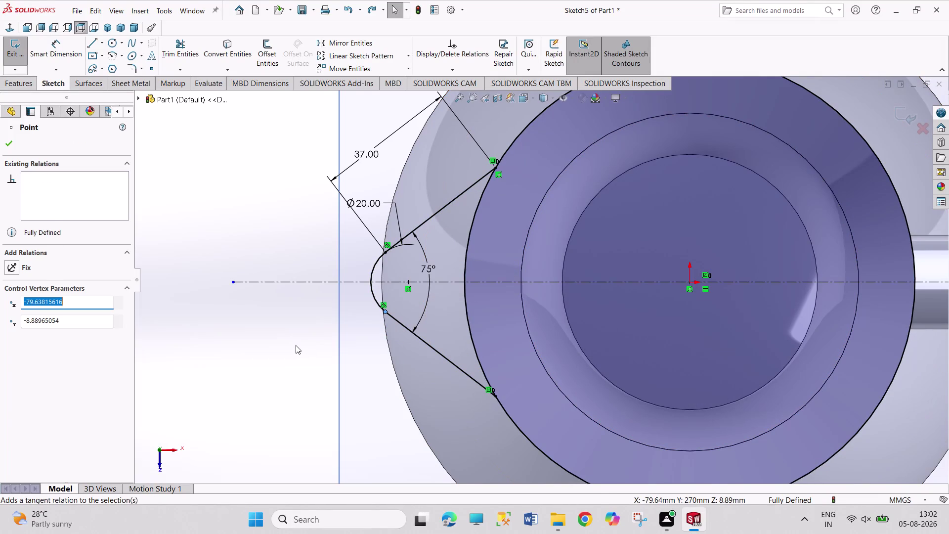
click(296, 345)
scroll(up, 3)
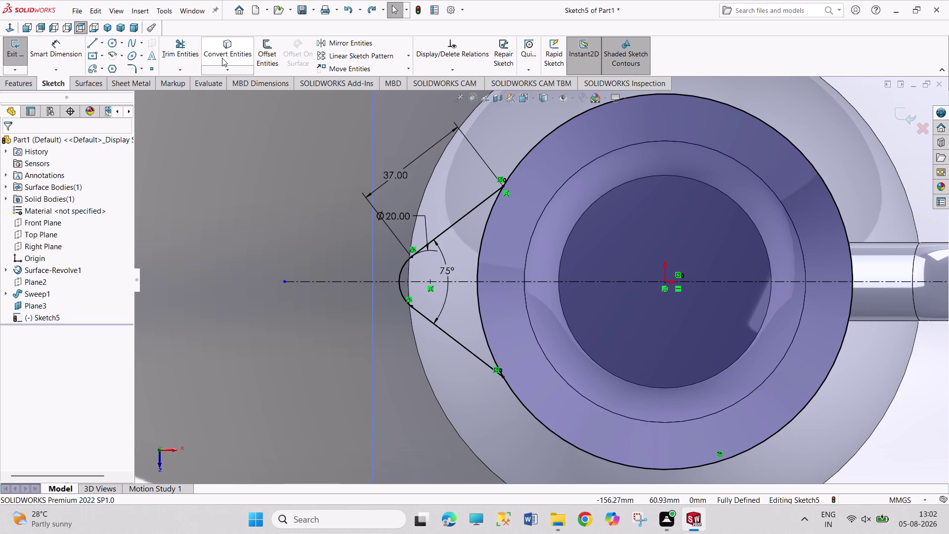
Convert the jug's rim edge into the sketch and trim pieces of the circle.
click(165, 50)
click(480, 248)
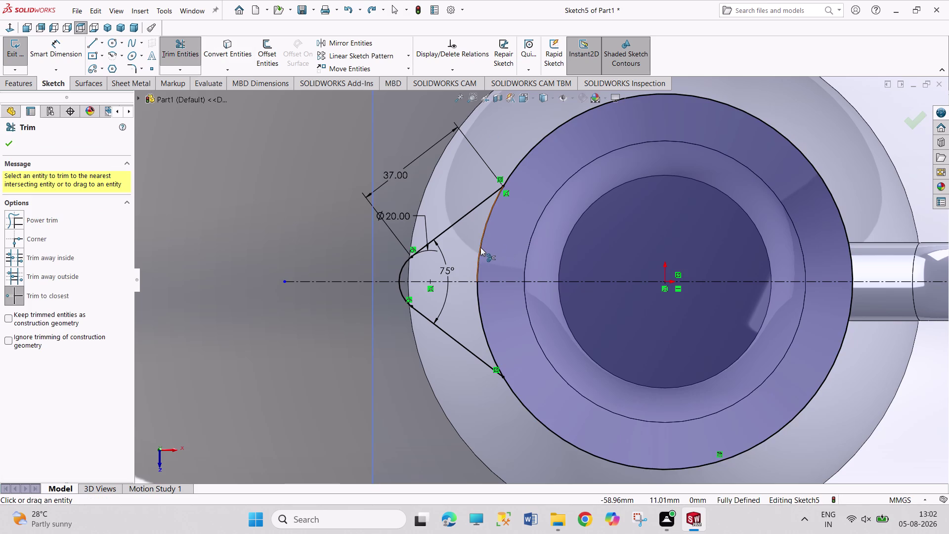
click(523, 157)
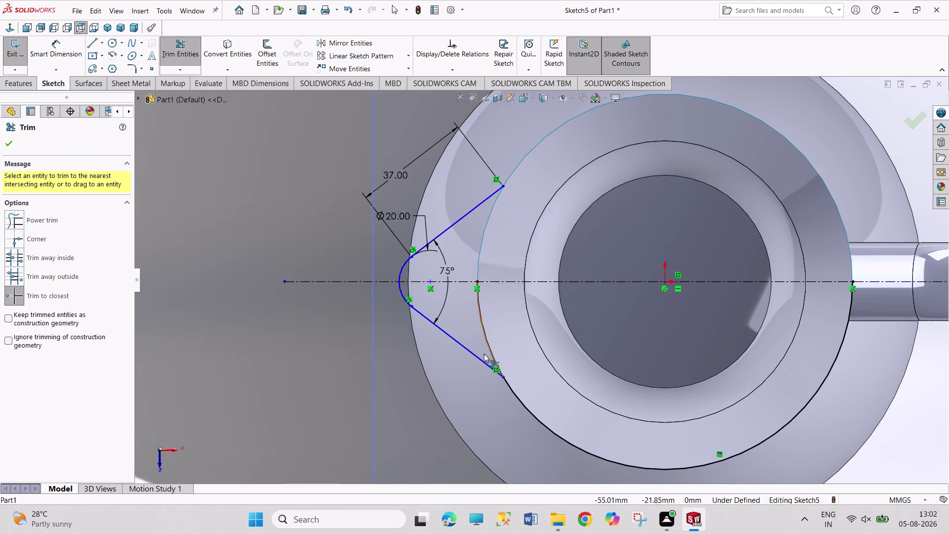
click(491, 350)
click(536, 416)
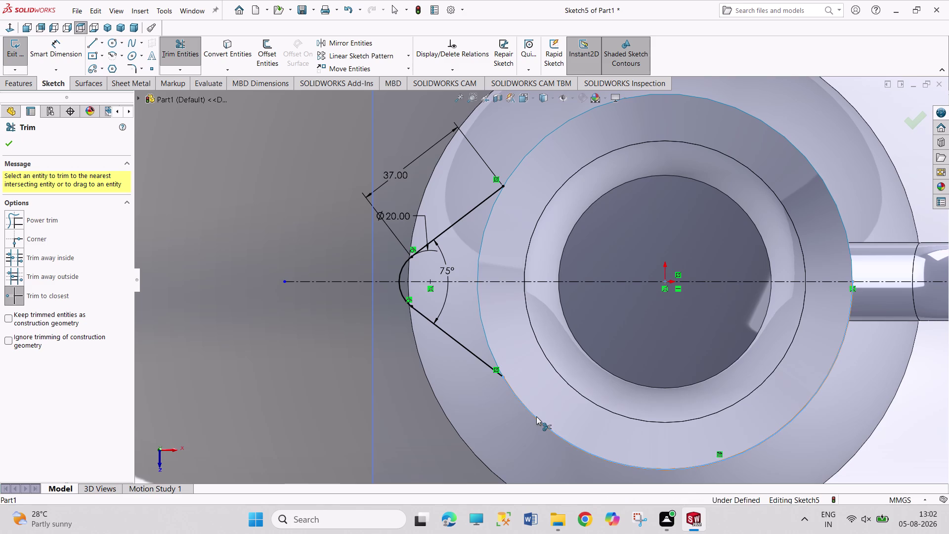
right_click(258, 222)
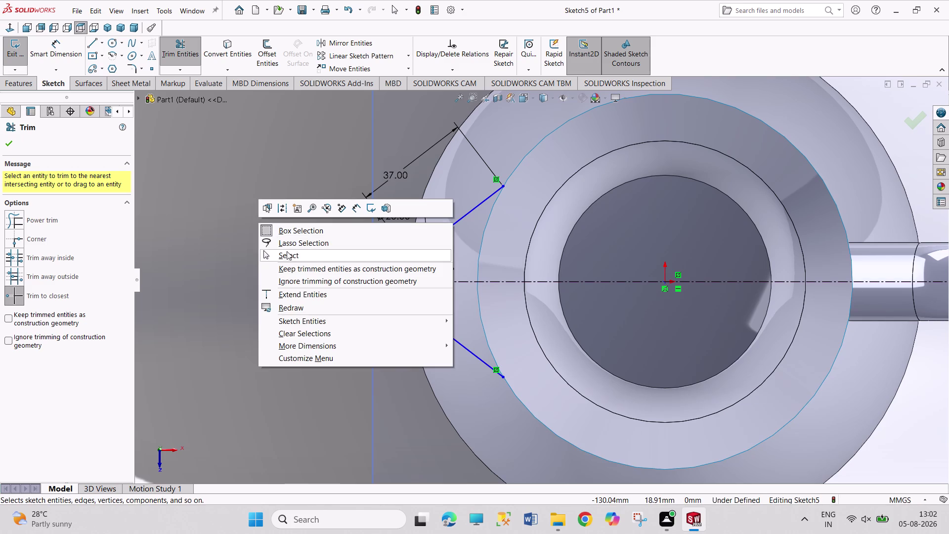
click(291, 253)
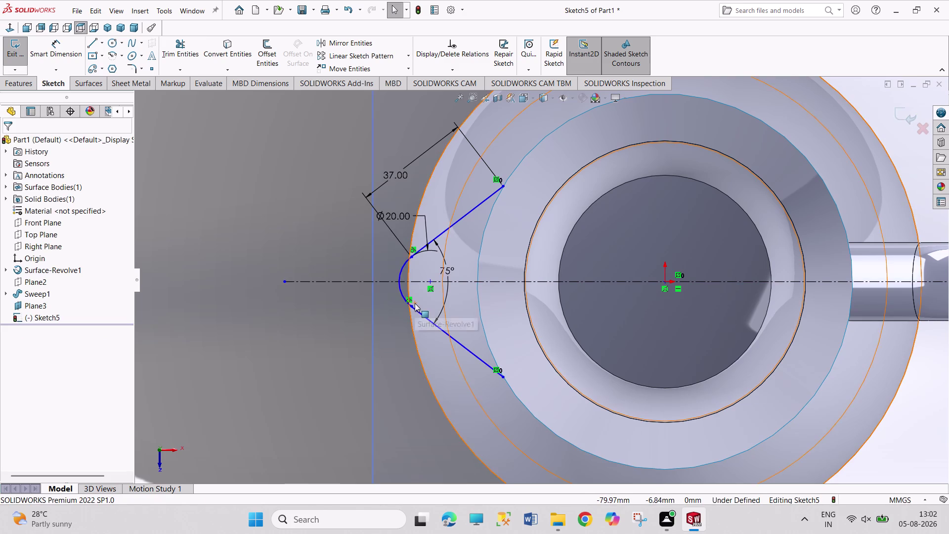
Undo those trims and retrim the rim arc between the V line ends.
key(ctrl+z)
key(ctrl+z)
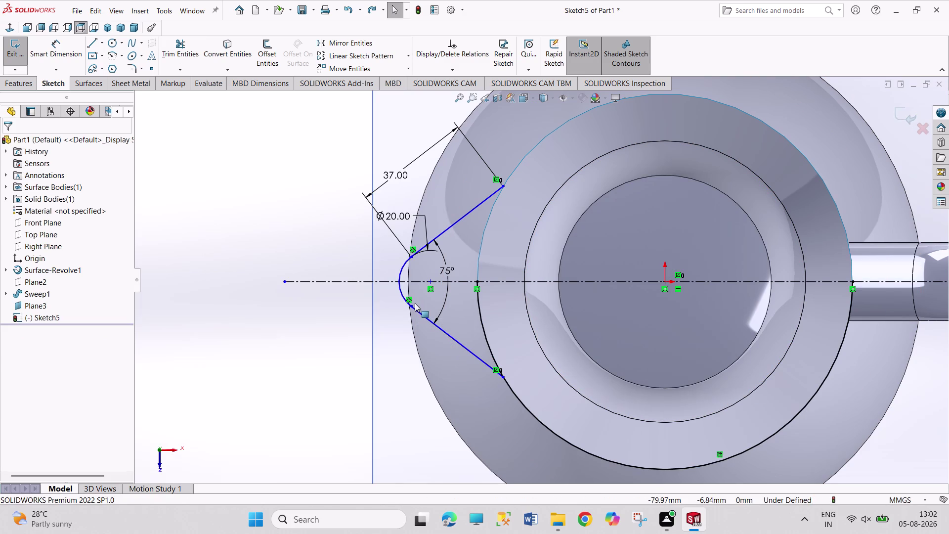
key(ctrl+z)
key(ctrl+z)
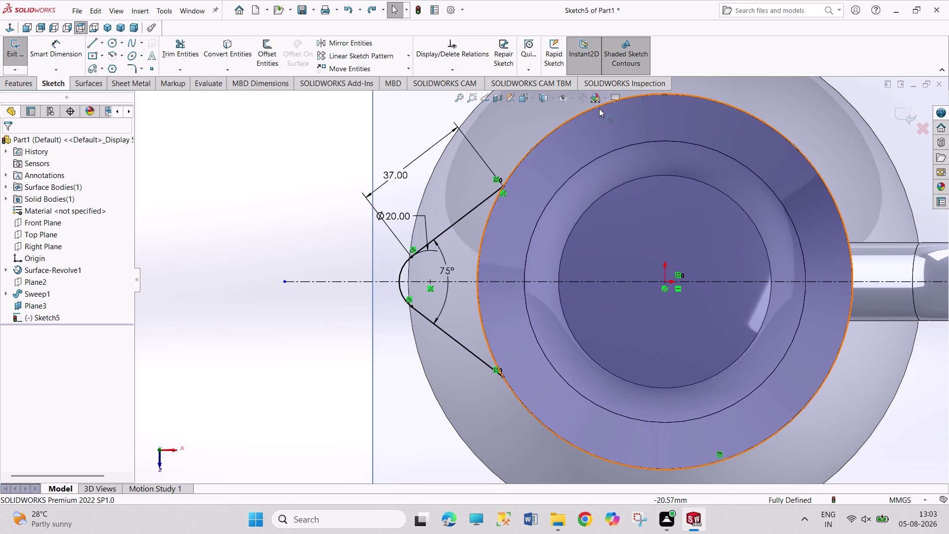
click(191, 54)
click(568, 122)
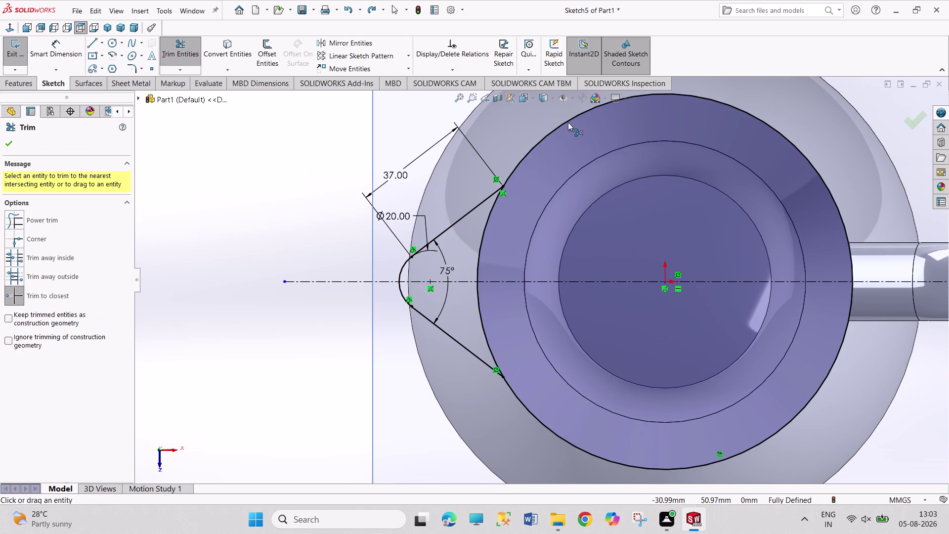
right_click(283, 231)
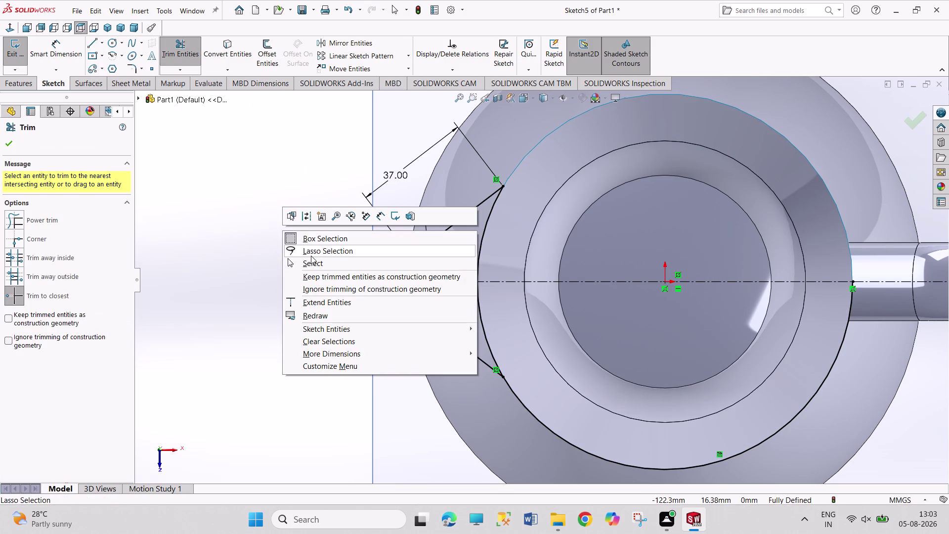
drag(316, 263, 315, 258)
click(107, 28)
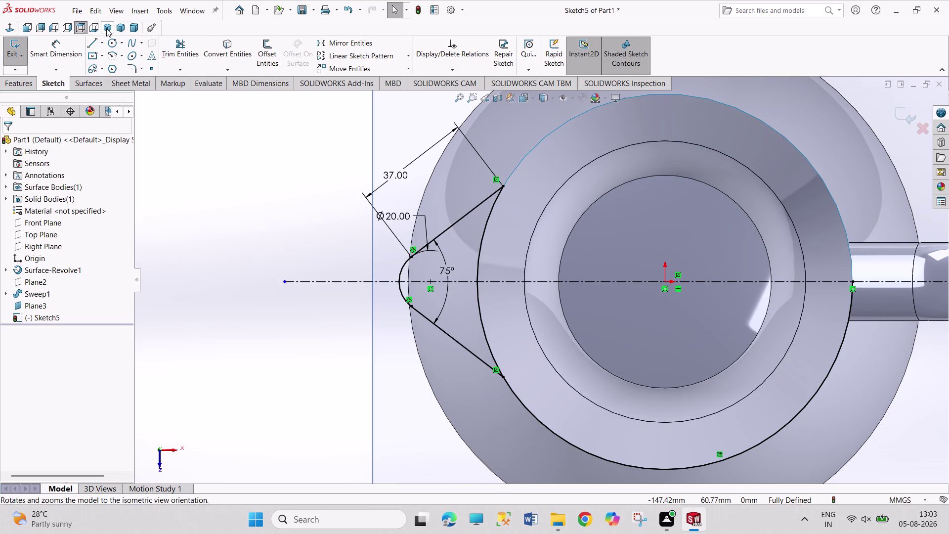
scroll(down, 3)
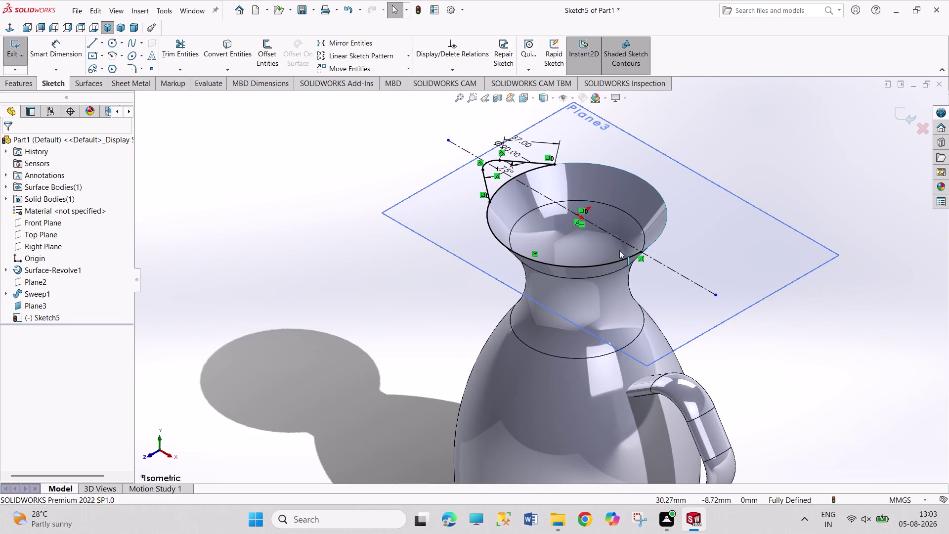
Trim the leftover rim arc from the spout sketch with Trim Entities.
click(176, 43)
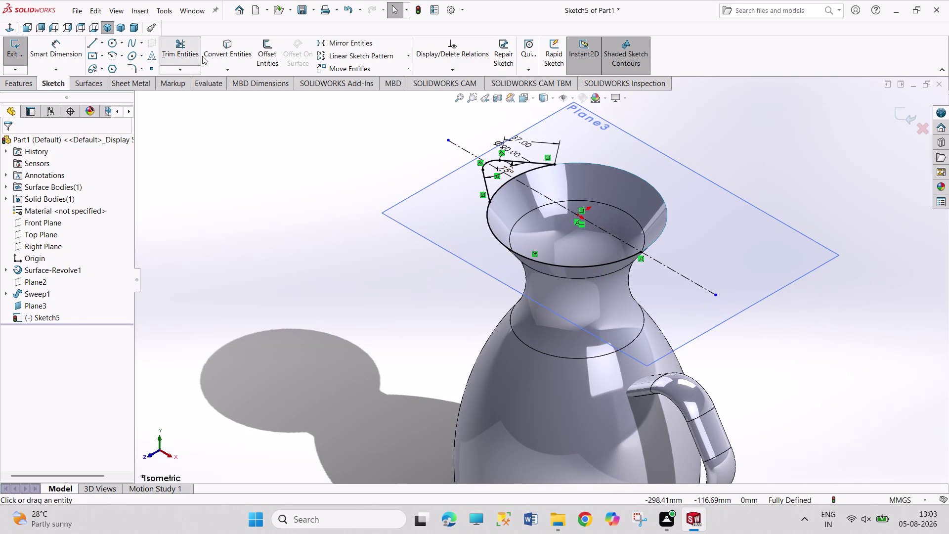
click(505, 245)
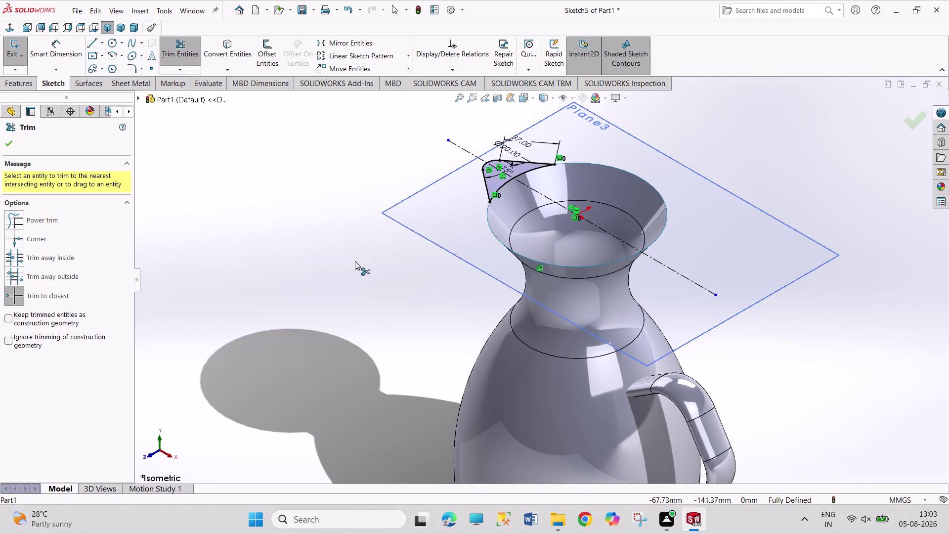
right_click(355, 261)
click(392, 290)
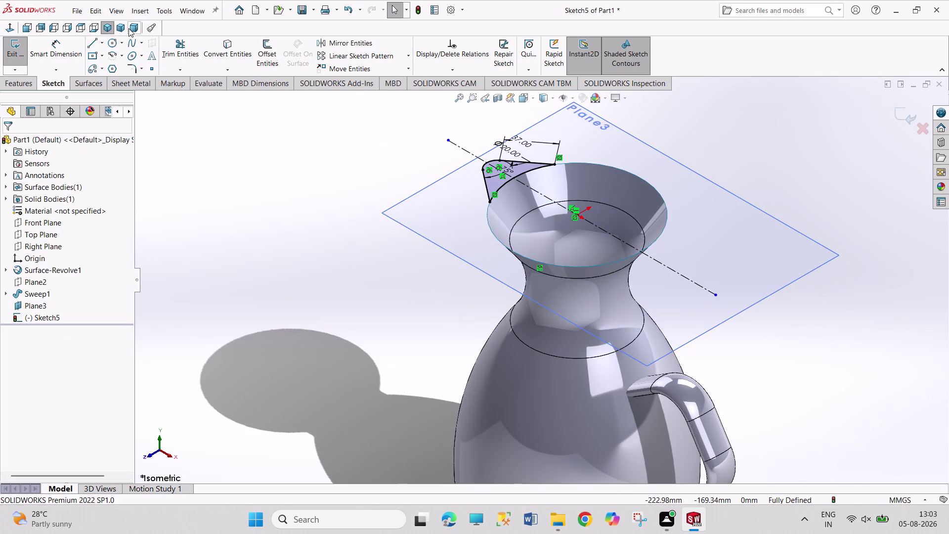
View the jug in Dimetric, zoom in, and exit Sketch5.
click(135, 31)
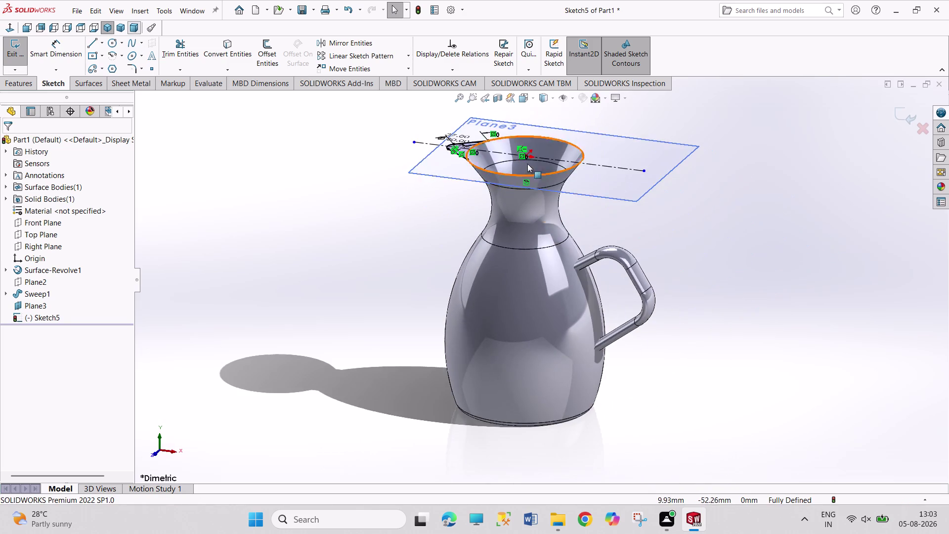
scroll(down, 3)
scroll(down, 3)
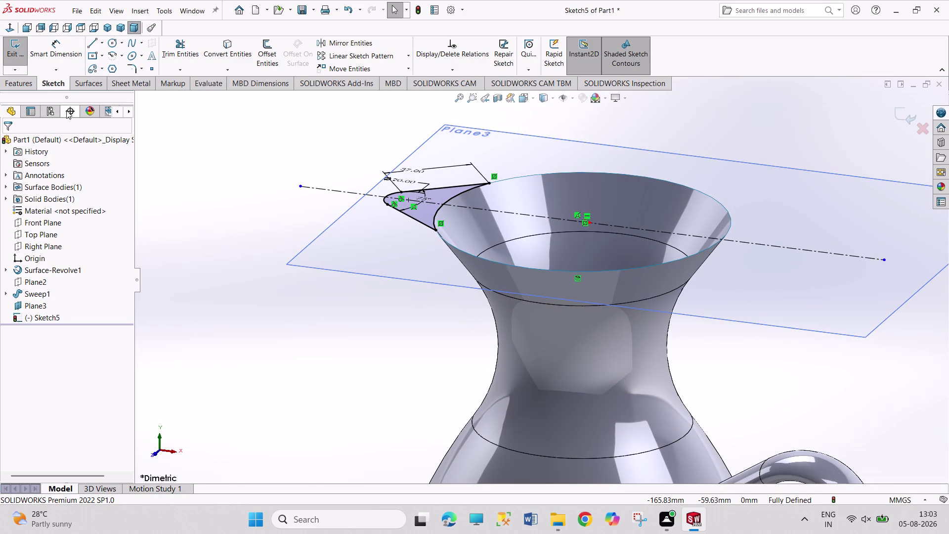
click(50, 225)
click(161, 215)
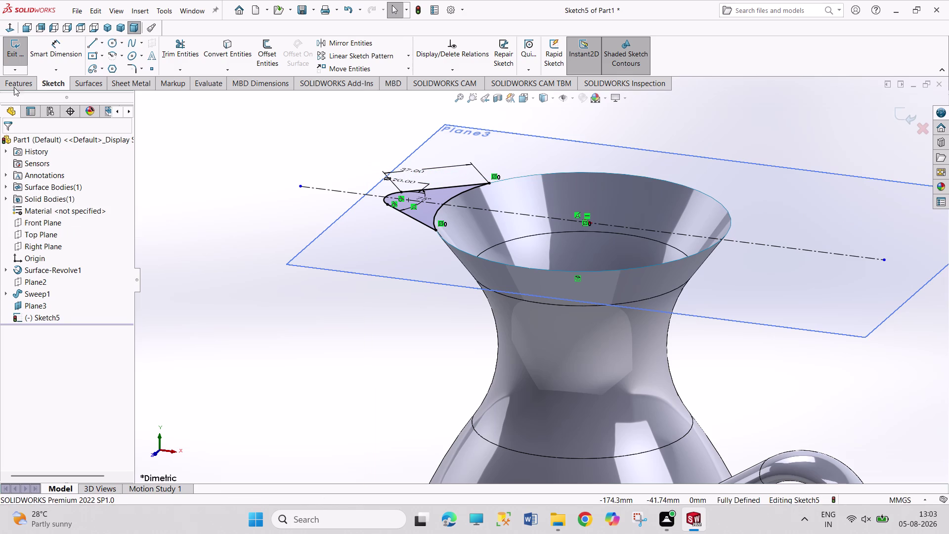
click(8, 48)
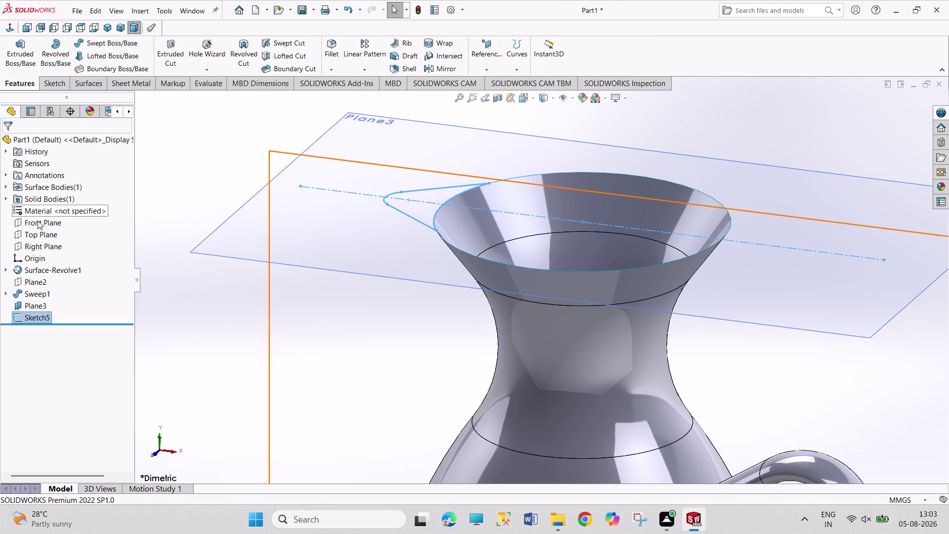
Select the Front Plane and open Sketch6 on it.
click(40, 223)
click(51, 209)
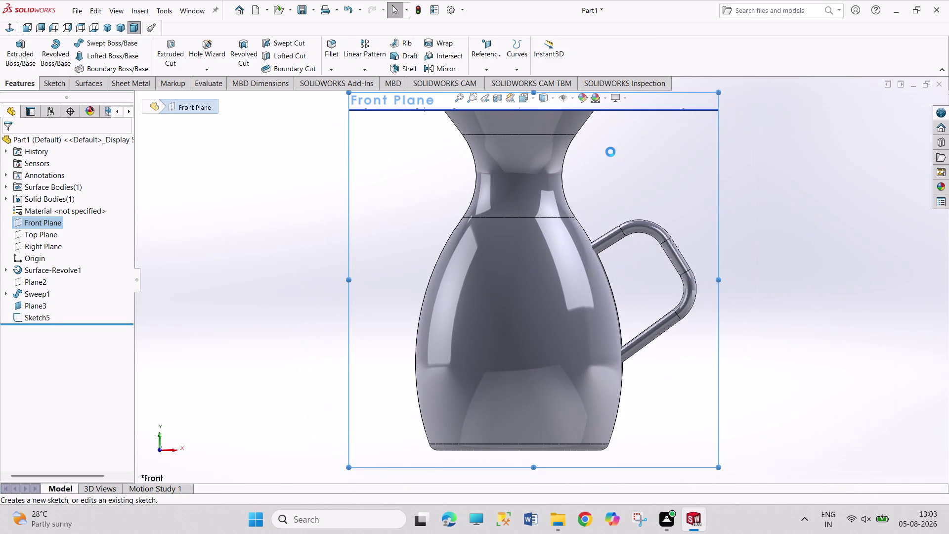
scroll(down, 3)
scroll(down, 3)
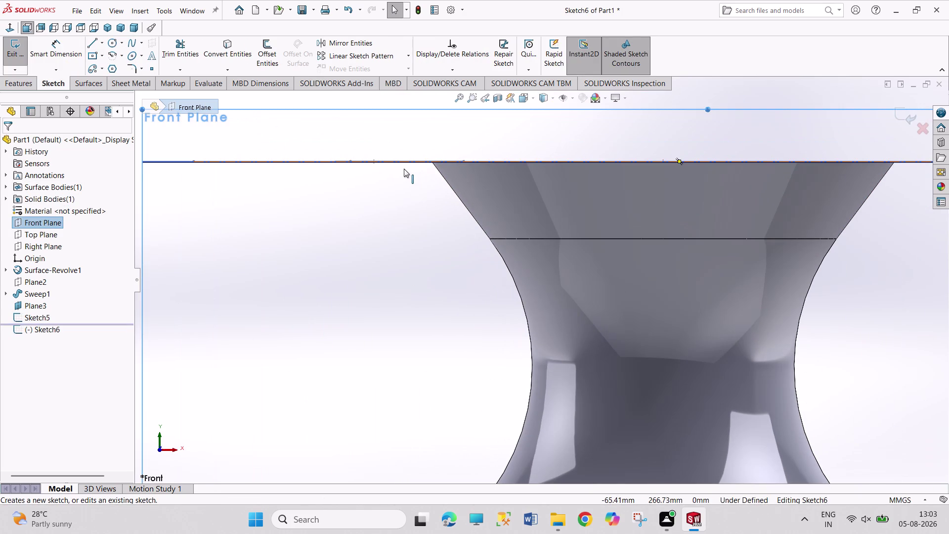
right_click(39, 305)
click(61, 288)
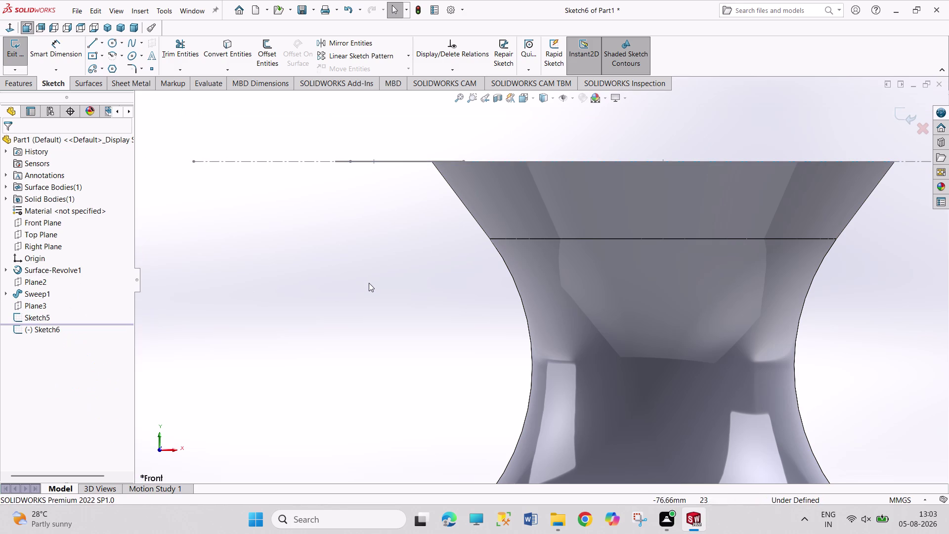
Orbit to inspect the rim and spout outline, then return to the Front view.
scroll(up, 3)
scroll(down, 3)
scroll(up, 3)
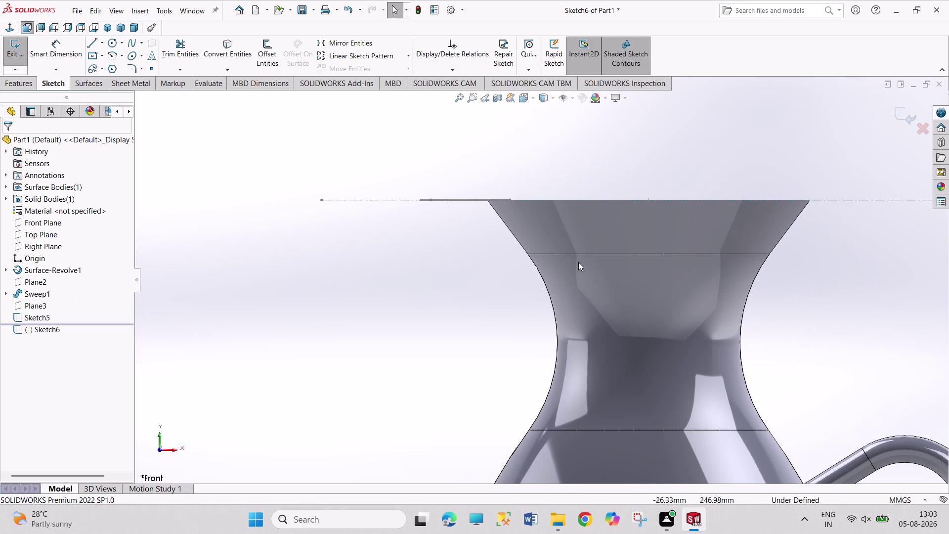
scroll(up, 3)
middle_drag(519, 177, 510, 231)
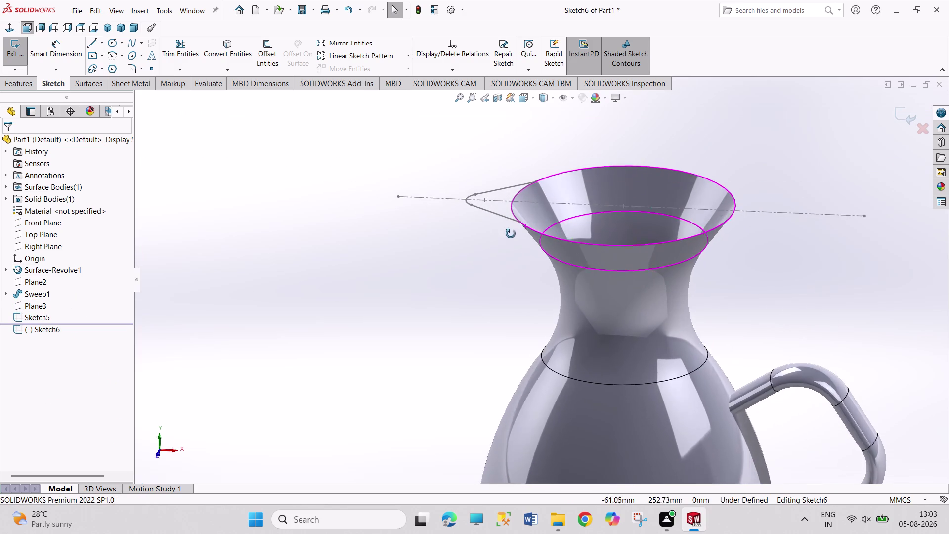
middle_drag(510, 230, 510, 248)
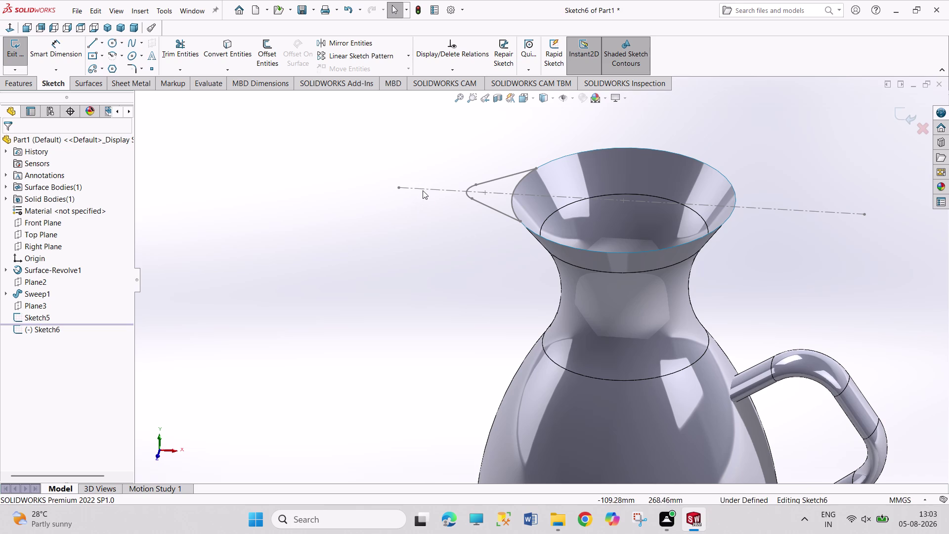
right_click(424, 189)
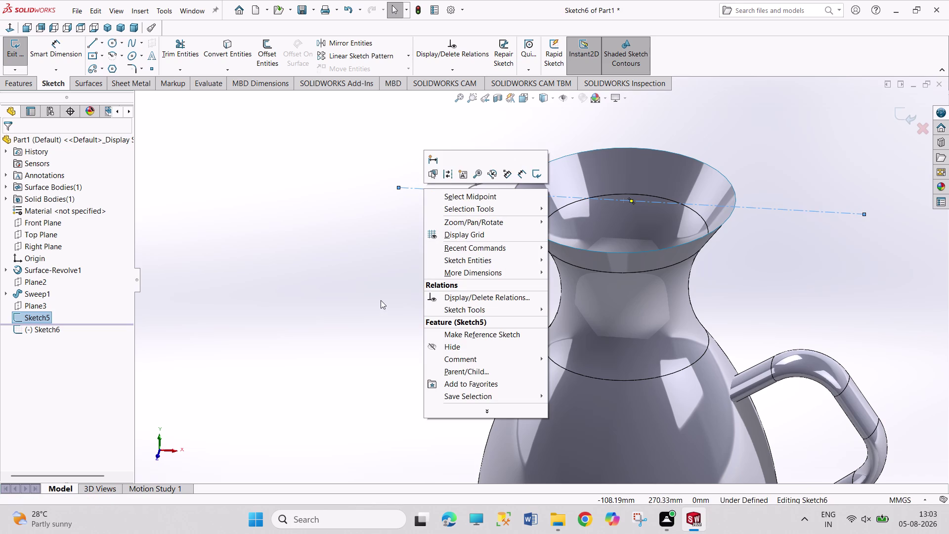
click(293, 338)
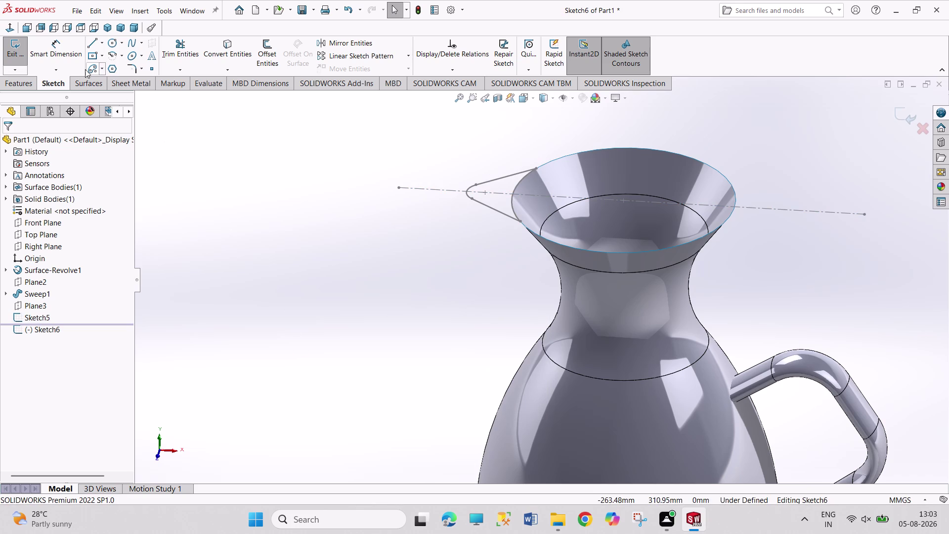
click(8, 27)
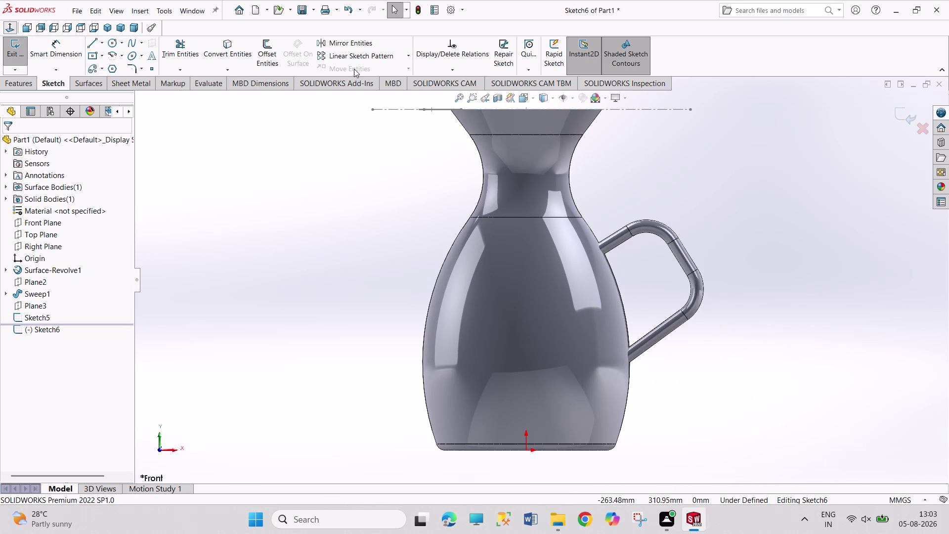
scroll(down, 3)
scroll(down, 3)
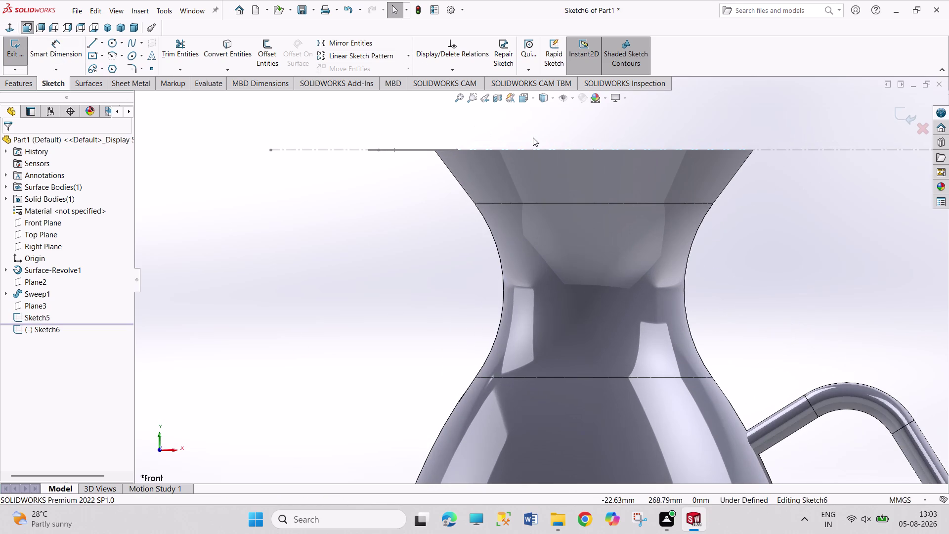
click(91, 47)
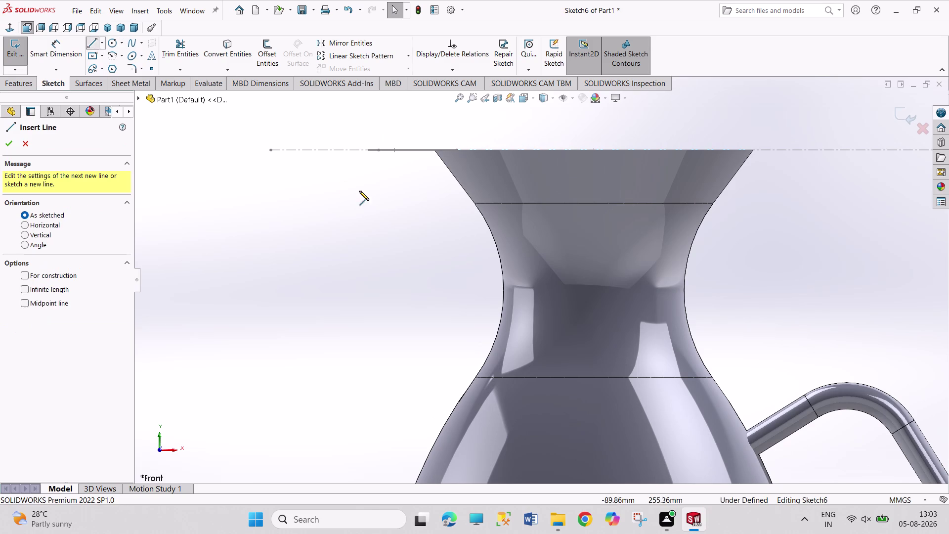
Draw a slanted line from left of the neck down into the jug's neck.
click(380, 162)
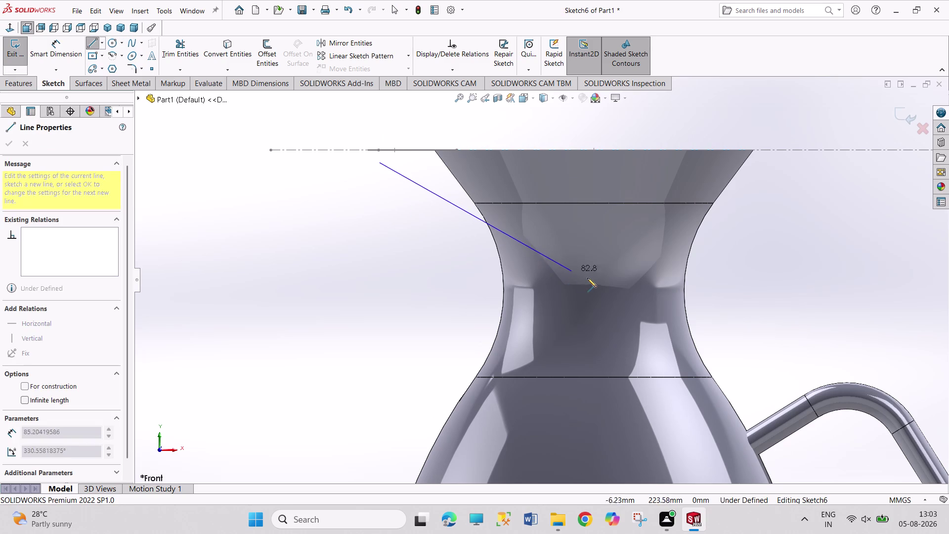
click(592, 279)
right_drag(350, 311, 334, 227)
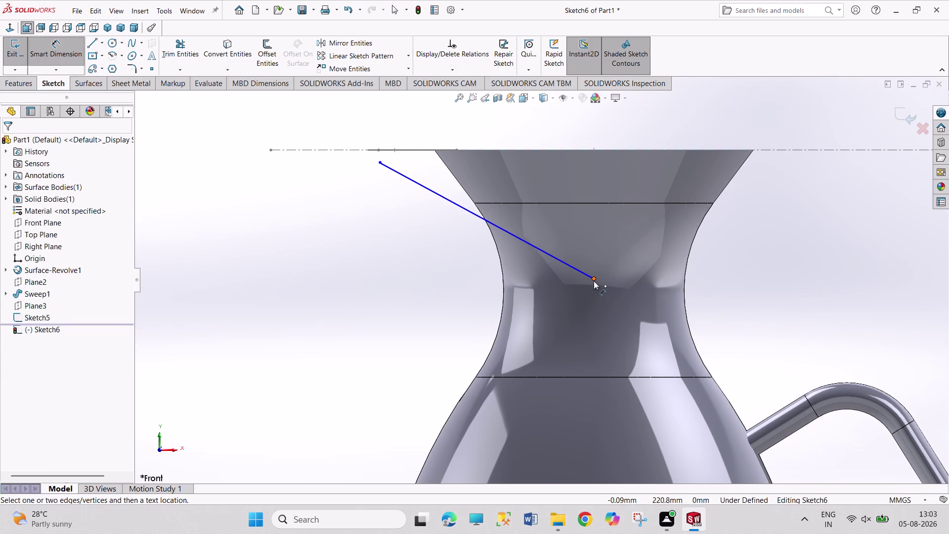
Dimension the line's lower end 20 mm below the top axis line.
click(594, 281)
click(584, 150)
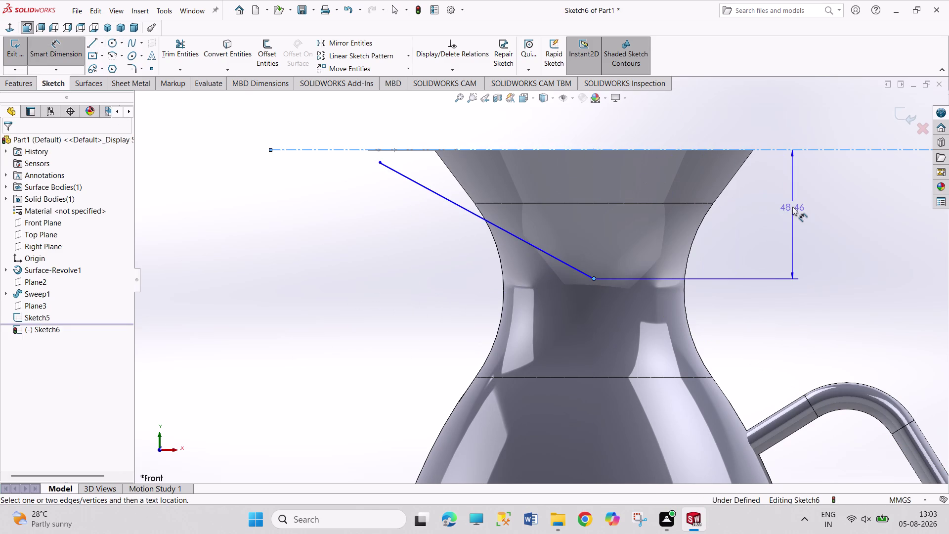
click(792, 207)
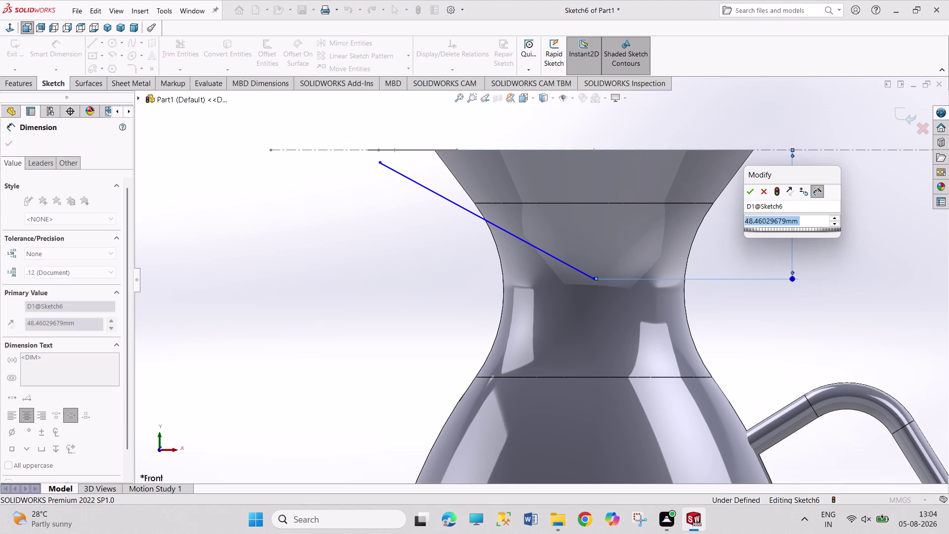
text(20)
key(Return)
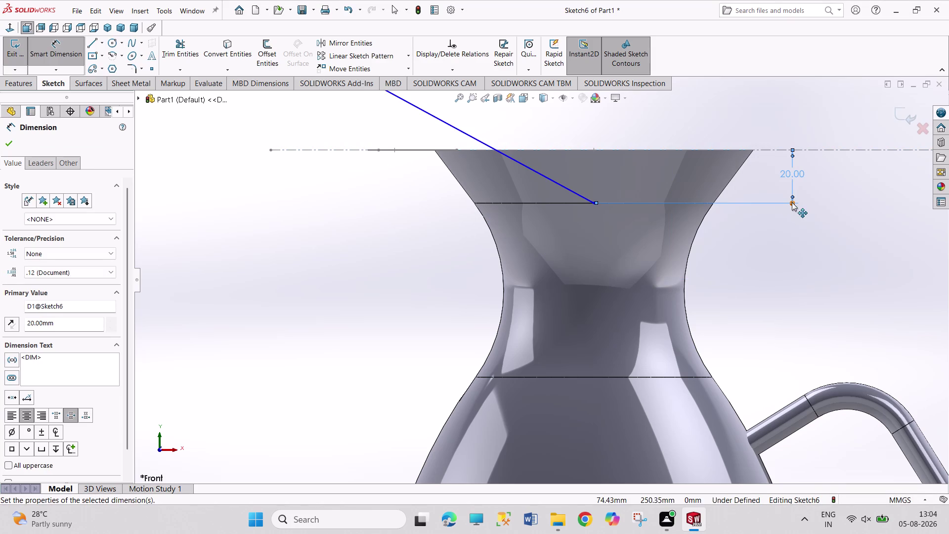
right_click(743, 301)
click(759, 336)
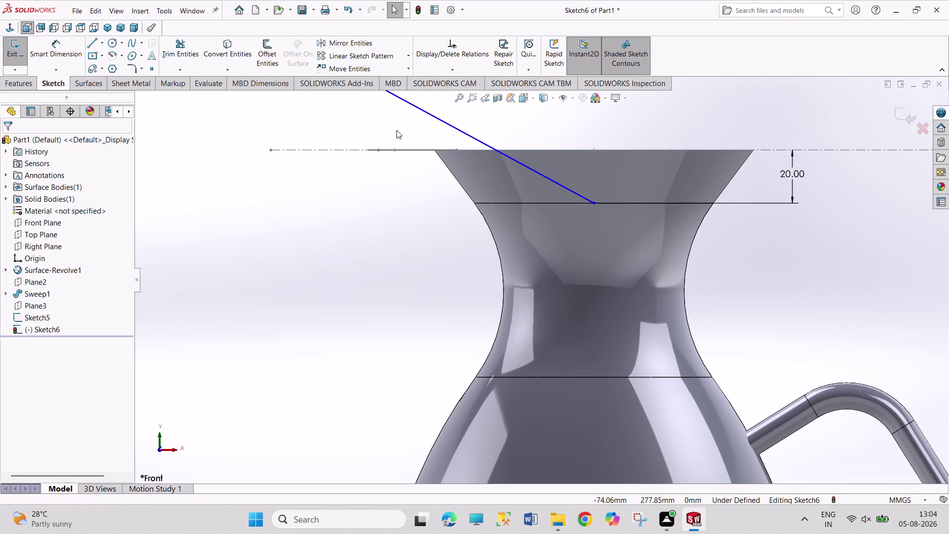
middle_drag(397, 130, 396, 152)
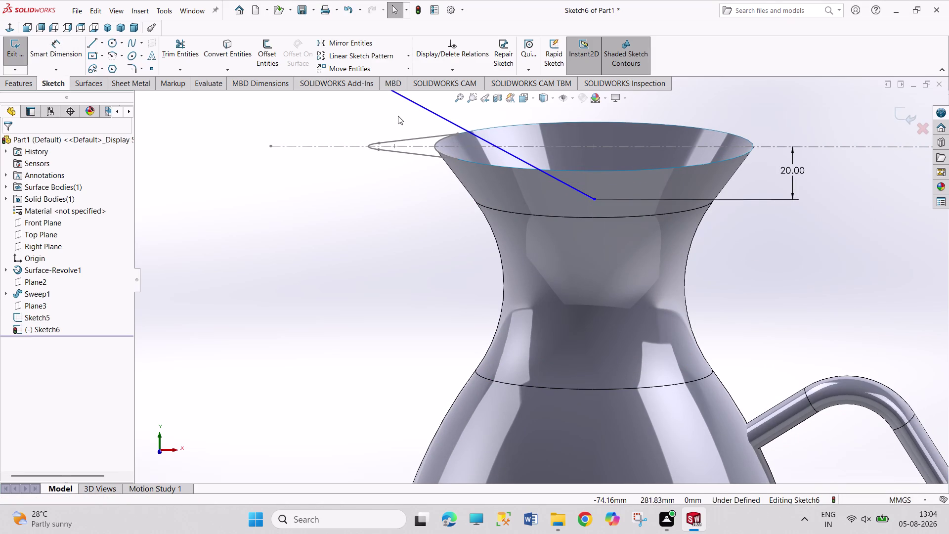
scroll(up, 3)
Try selecting the line's upper endpoint together with the spout tip point.
click(407, 117)
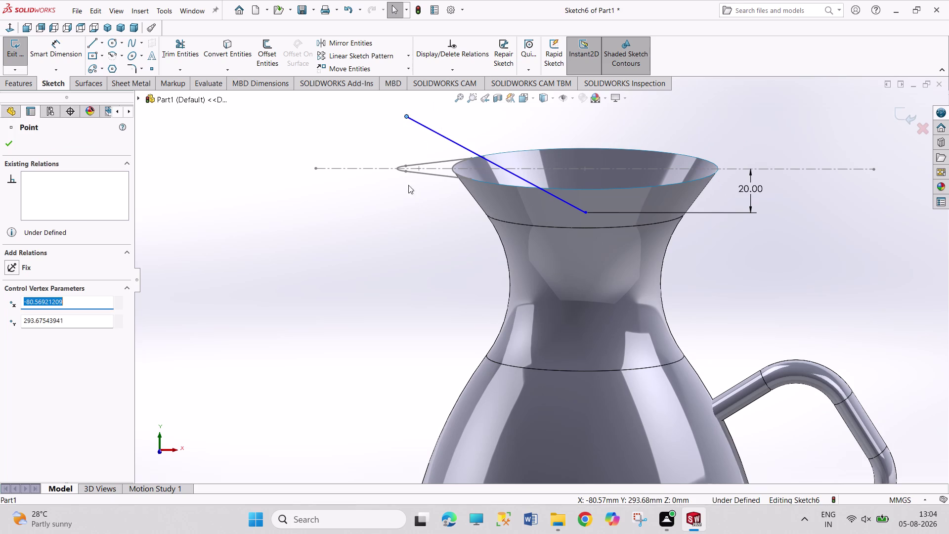
middle_drag(415, 154, 416, 186)
middle_click(418, 238)
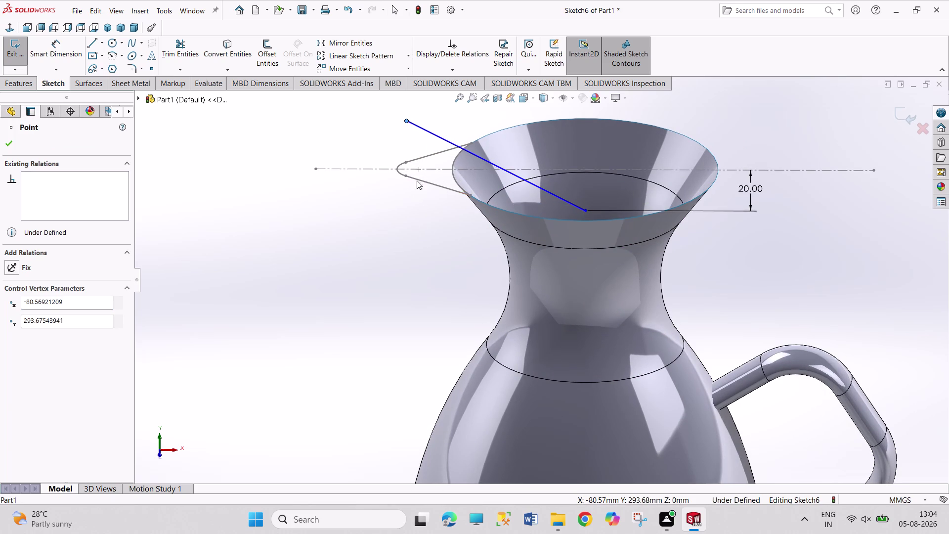
click(421, 169)
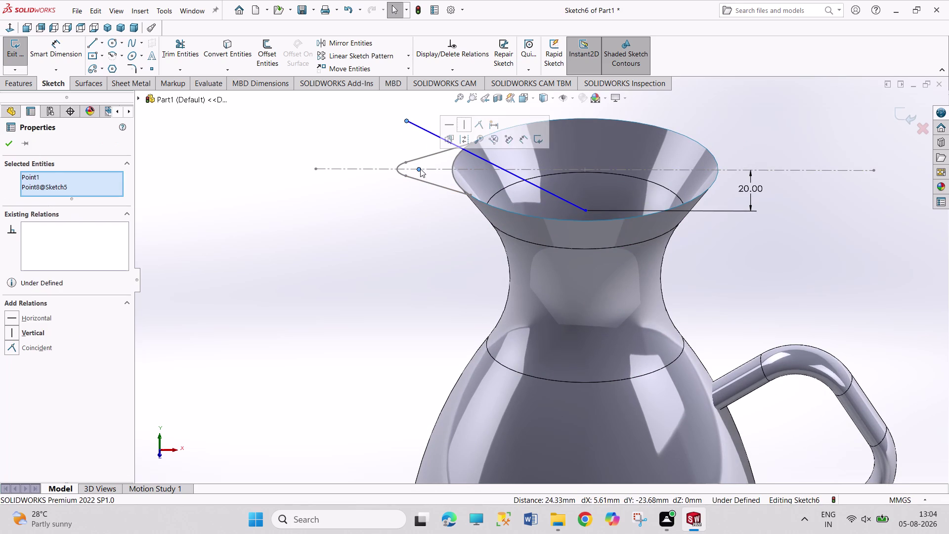
drag(347, 200, 351, 200)
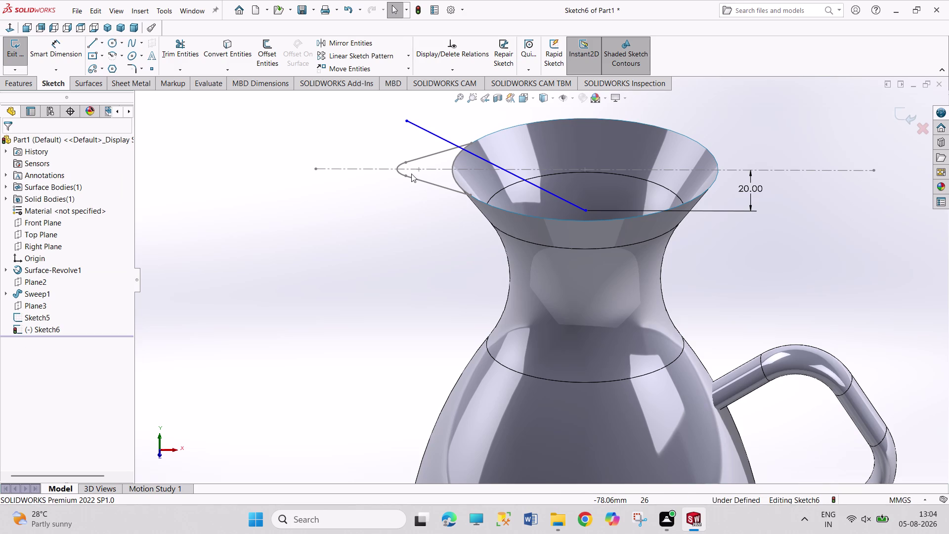
click(395, 170)
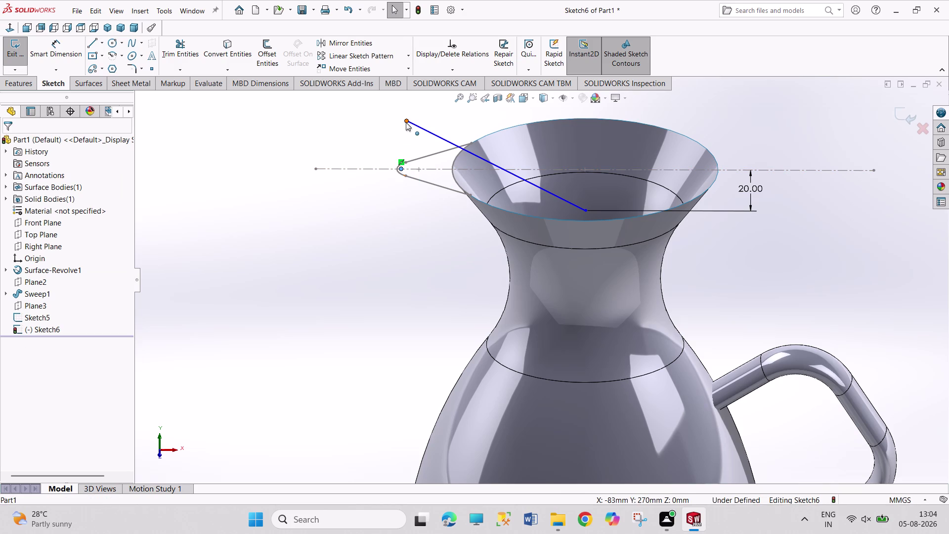
click(406, 122)
click(347, 152)
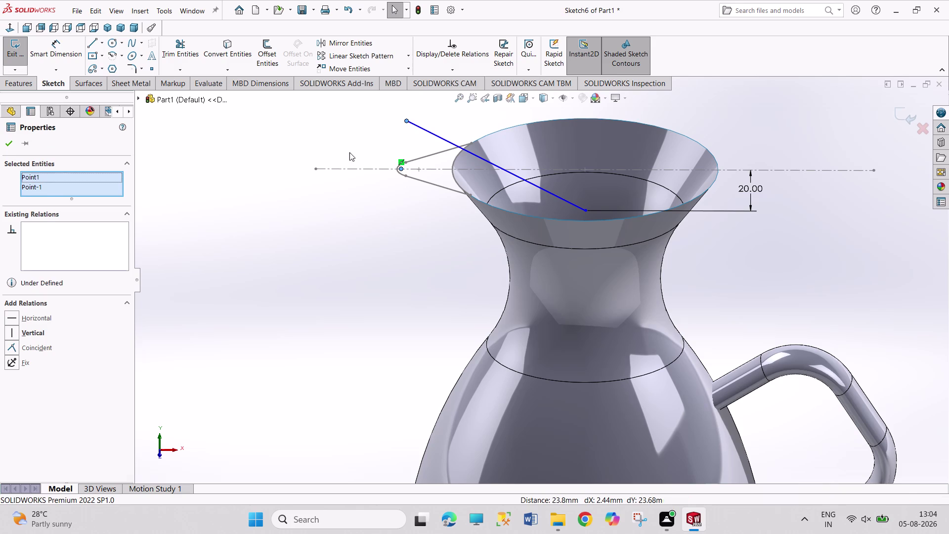
click(418, 169)
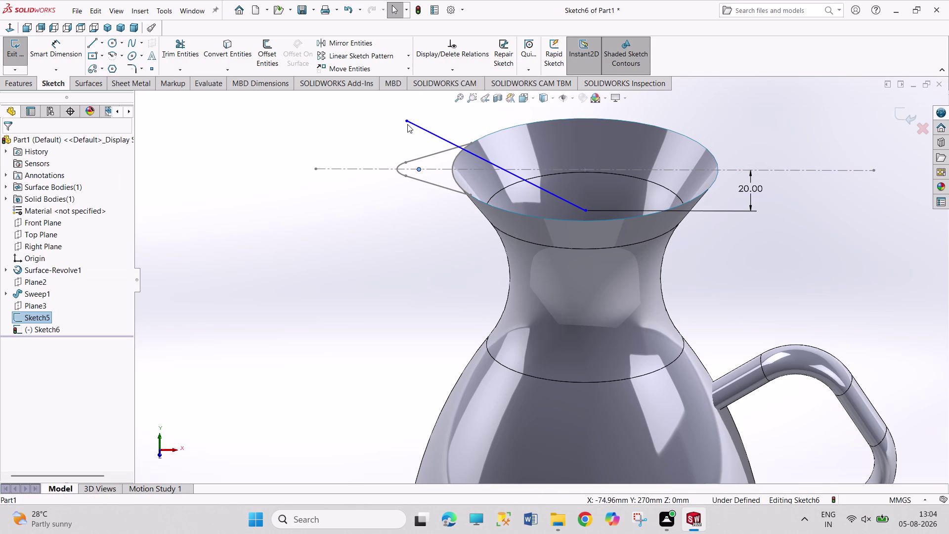
Make the line's upper end coincident with Point8@Sketch5 and check it in 3D.
click(407, 122)
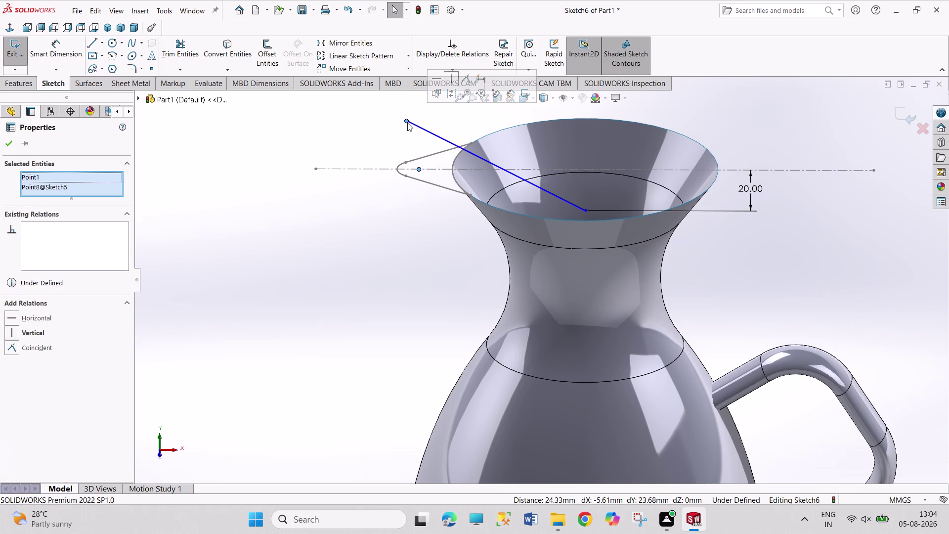
click(44, 347)
click(147, 312)
middle_drag(177, 294, 196, 256)
scroll(up, 3)
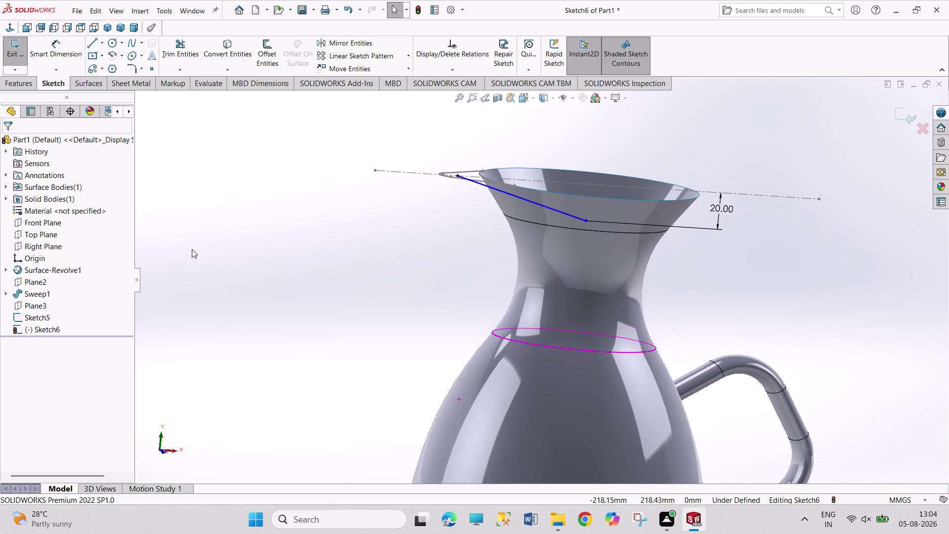
click(9, 31)
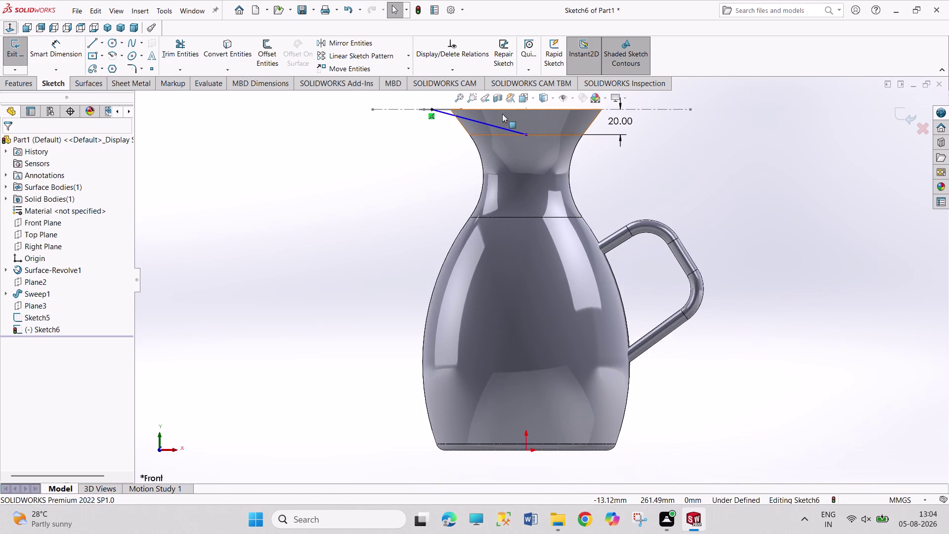
scroll(down, 3)
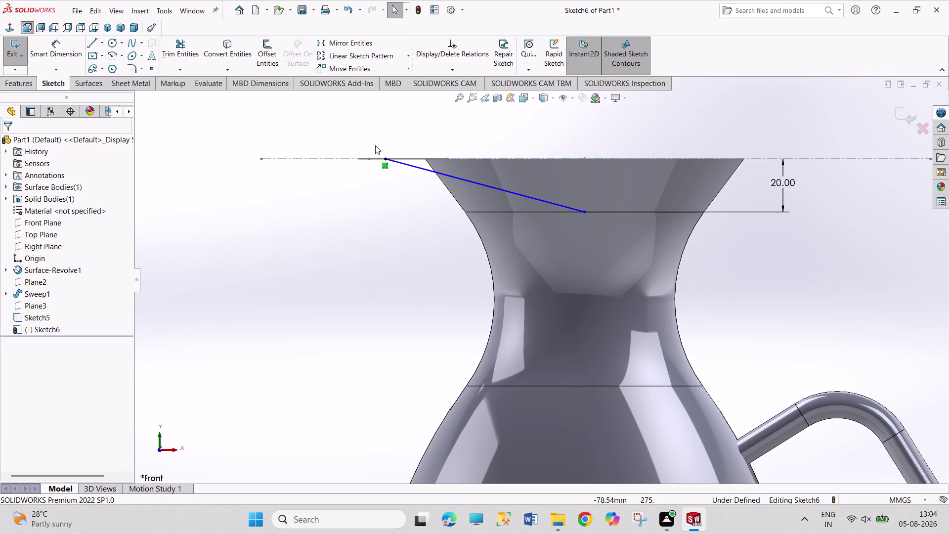
middle_drag(409, 131, 411, 142)
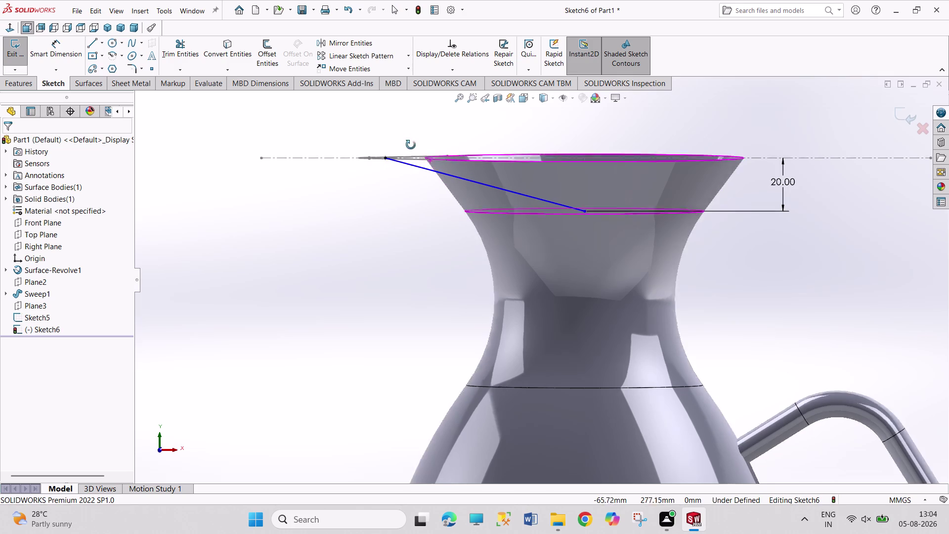
middle_drag(411, 142, 417, 222)
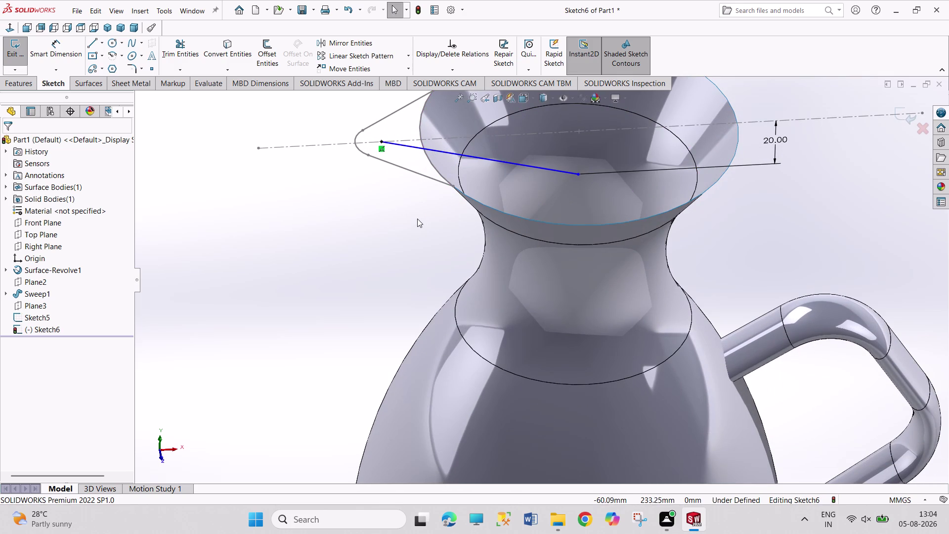
click(90, 45)
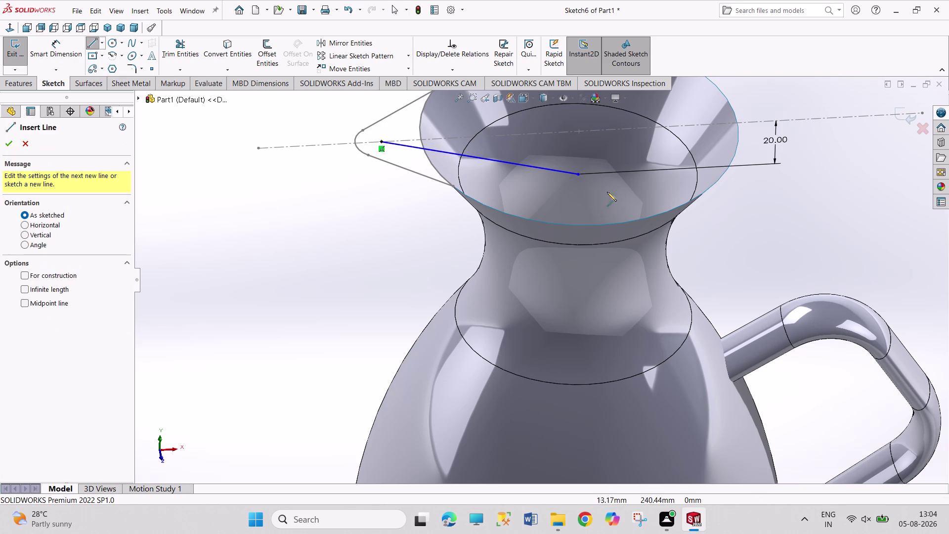
Draw a second line from the mouth centre to just below the spout tip.
click(579, 176)
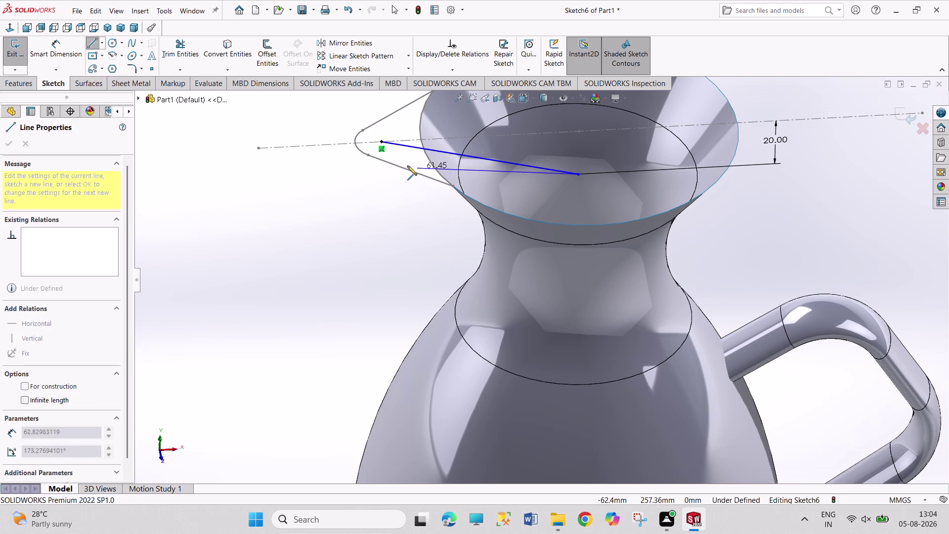
click(361, 169)
right_click(352, 197)
click(362, 204)
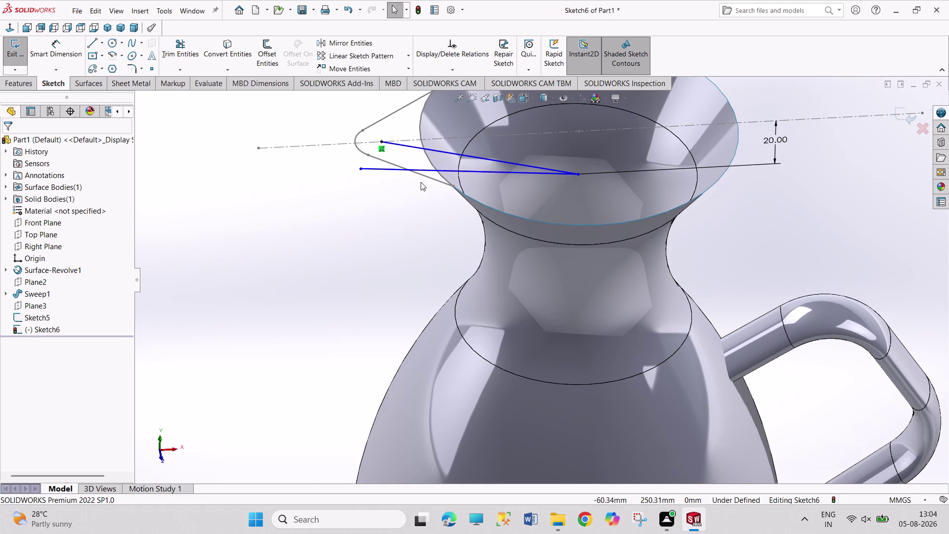
Make the second line's end coincident with a spout outline point, then undo it.
click(361, 168)
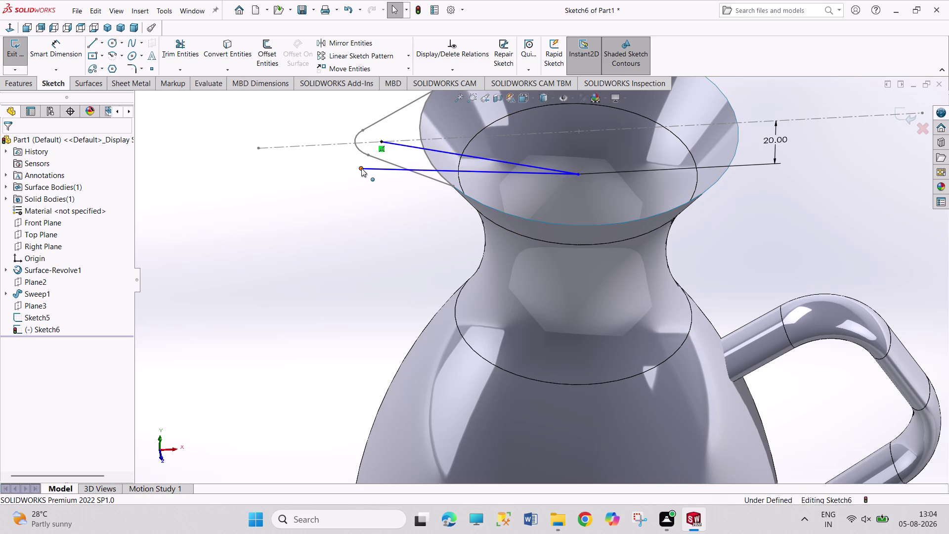
click(368, 157)
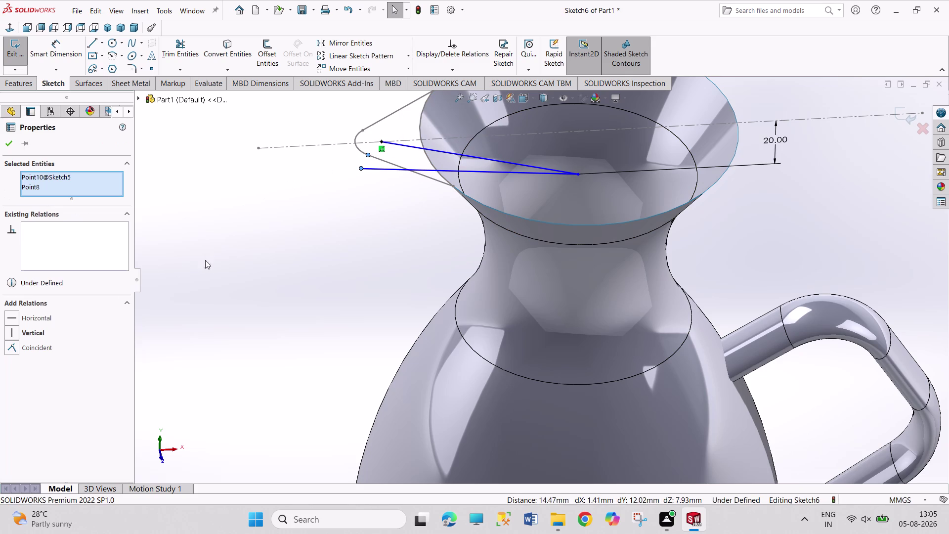
click(28, 346)
click(125, 335)
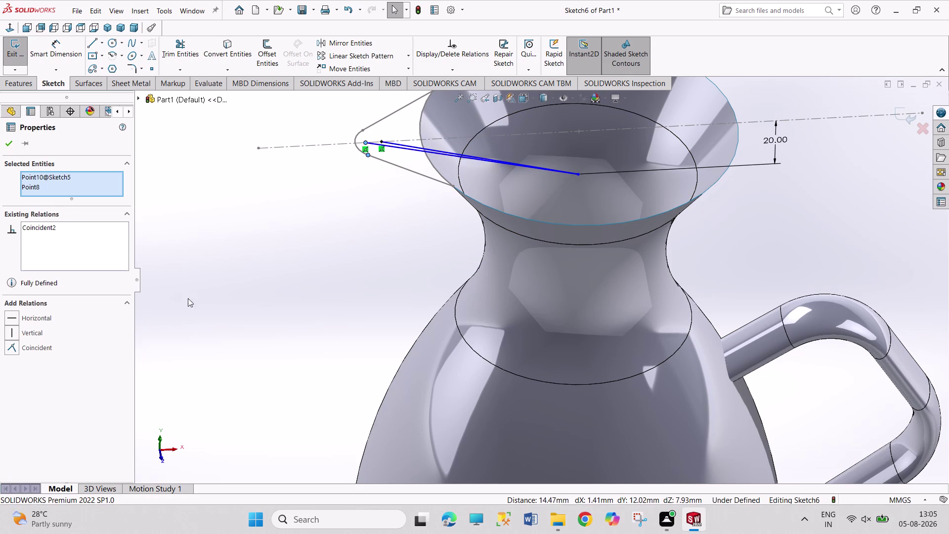
middle_drag(268, 235, 275, 276)
middle_click(272, 286)
middle_click(269, 288)
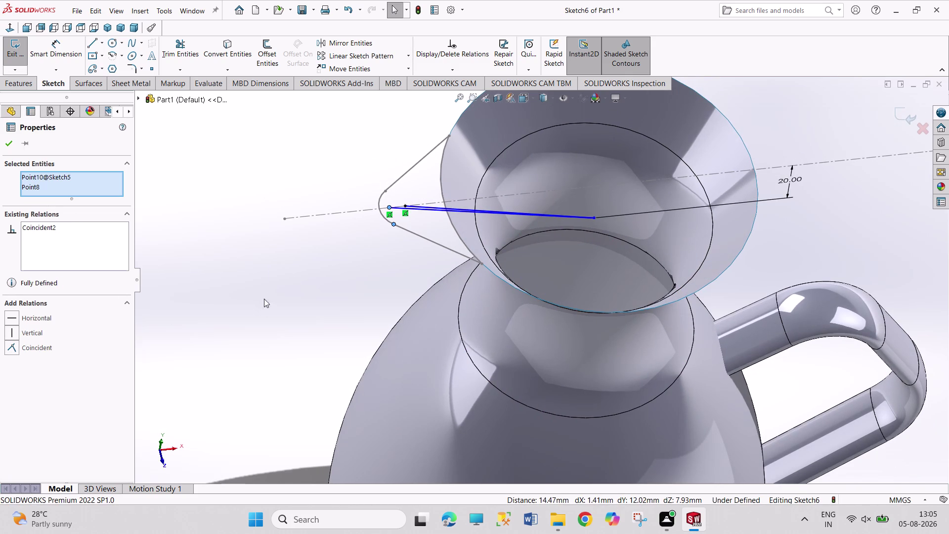
middle_drag(292, 277, 265, 315)
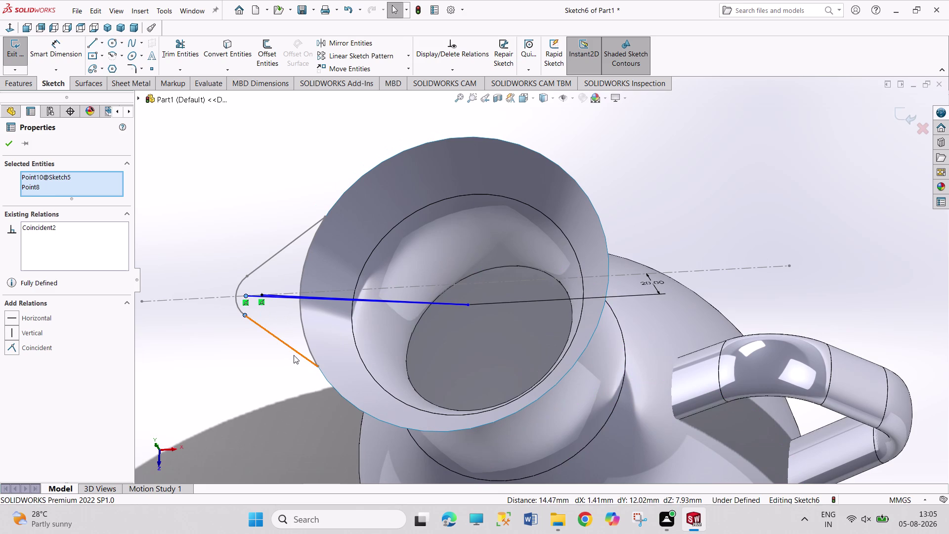
key(ctrl+z)
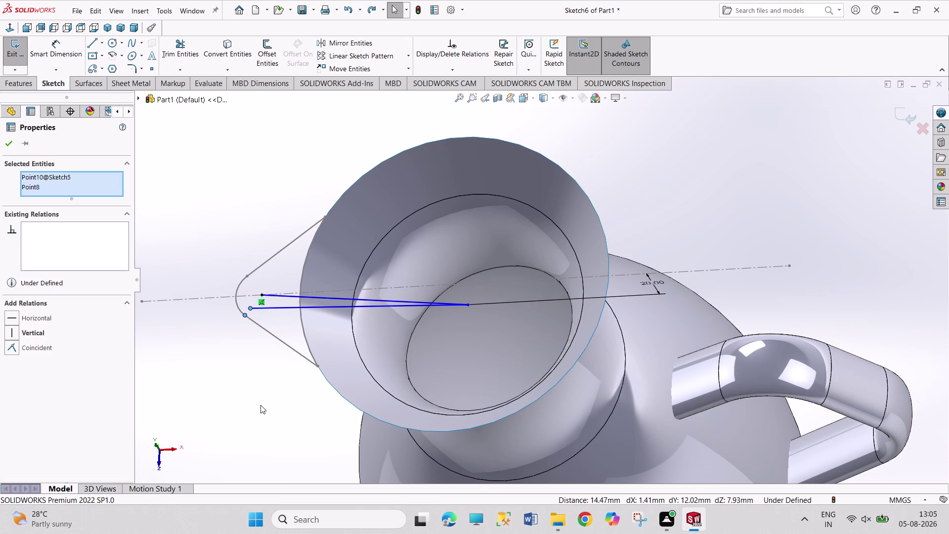
click(260, 399)
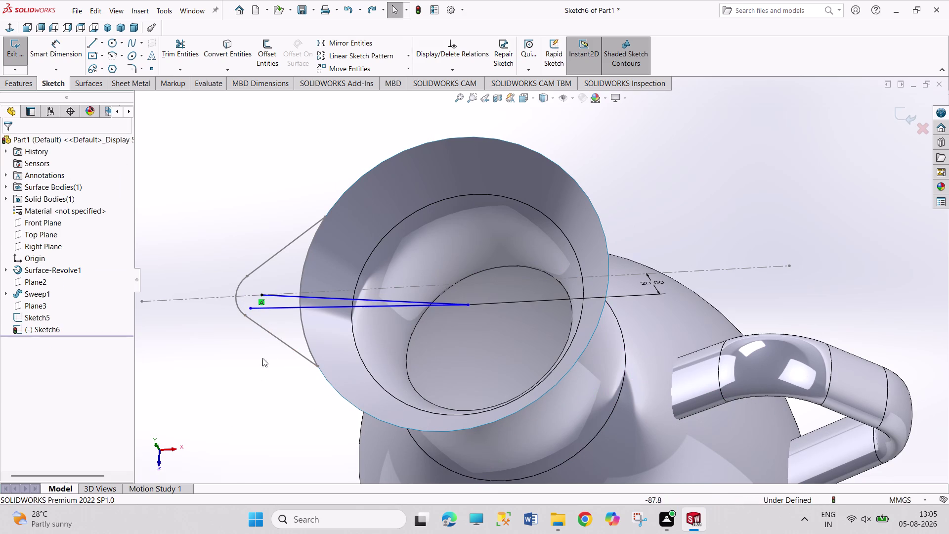
key(ctrl+z)
Delete the extra line from Sketch6.
click(251, 411)
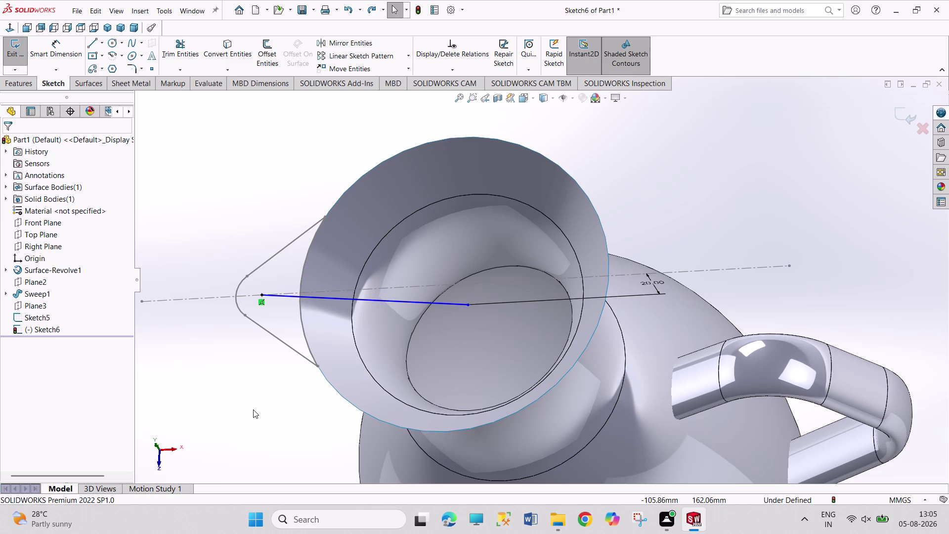
right_click(264, 304)
click(298, 435)
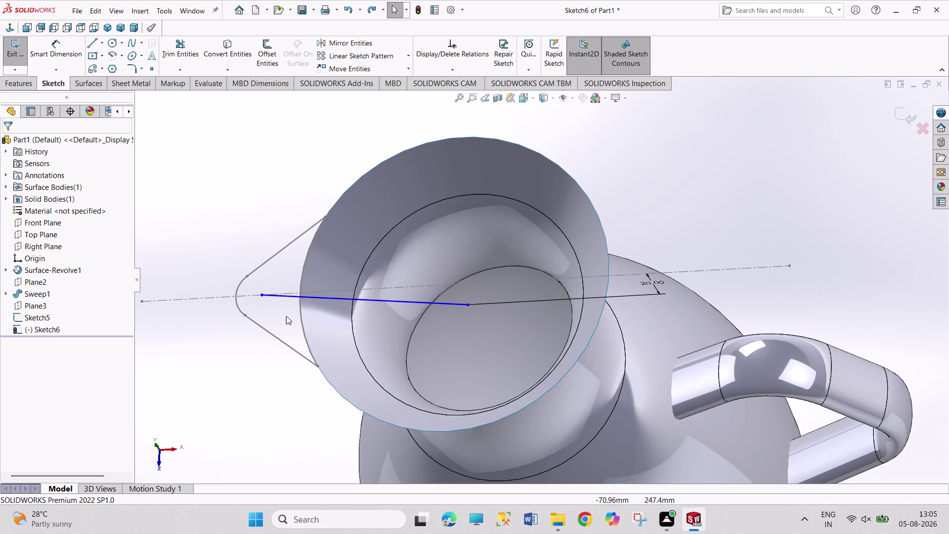
Drag the remaining line's end down-left, try a Coincident relation, and undo it.
drag(260, 294, 254, 310)
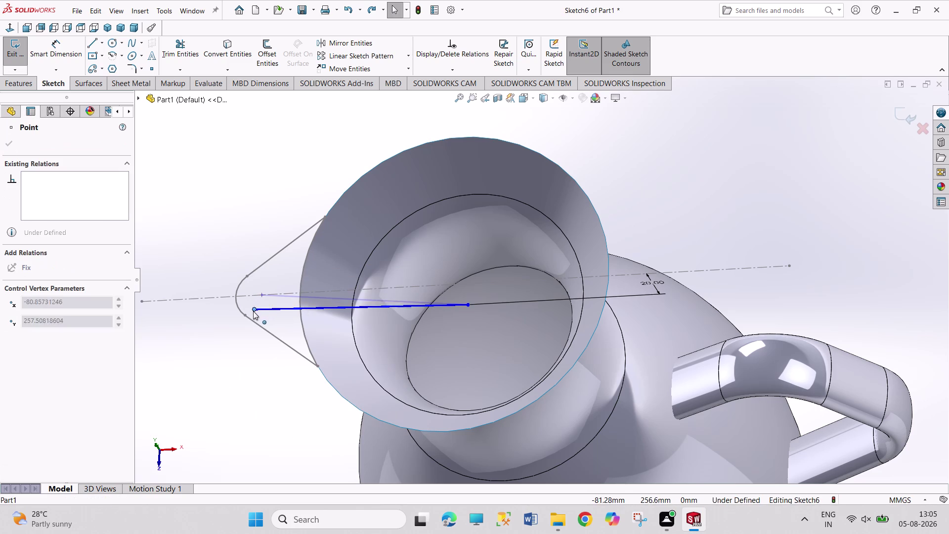
drag(254, 310, 244, 334)
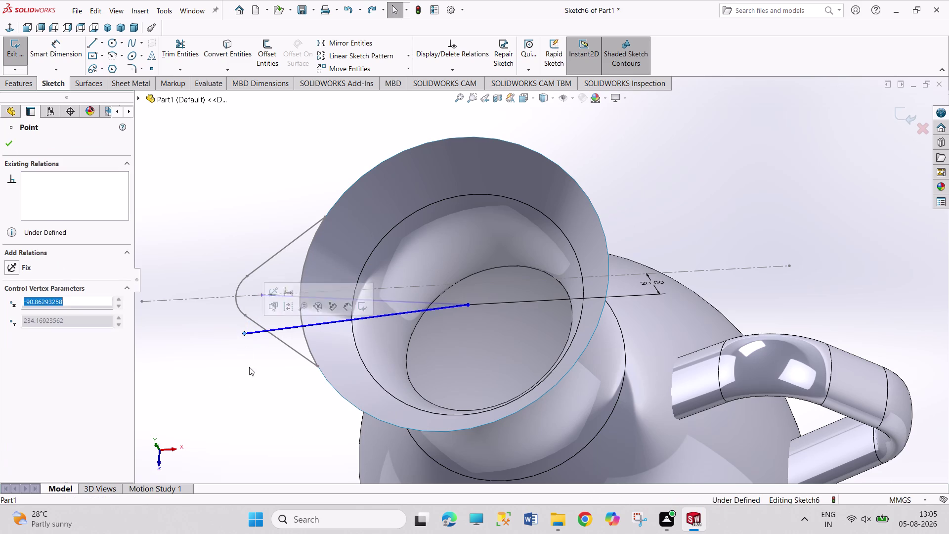
click(255, 382)
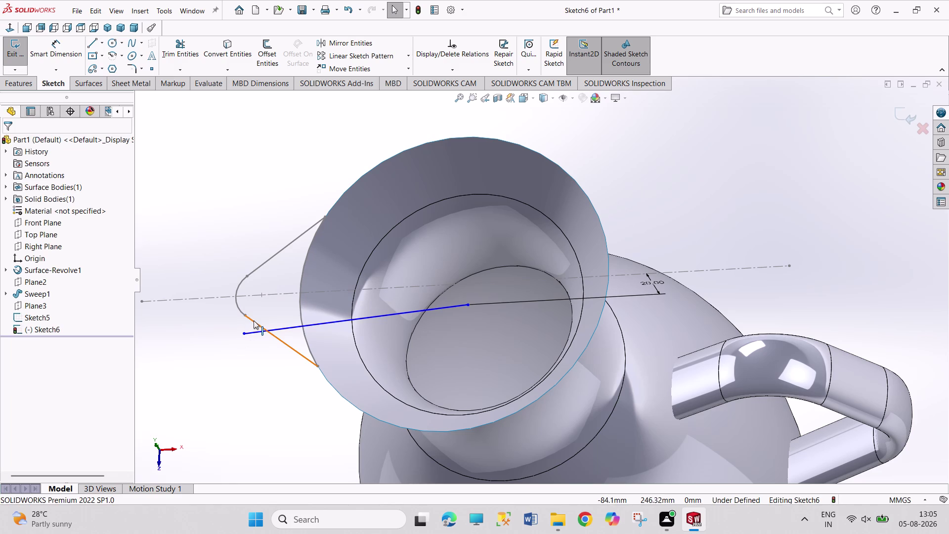
click(254, 320)
click(245, 333)
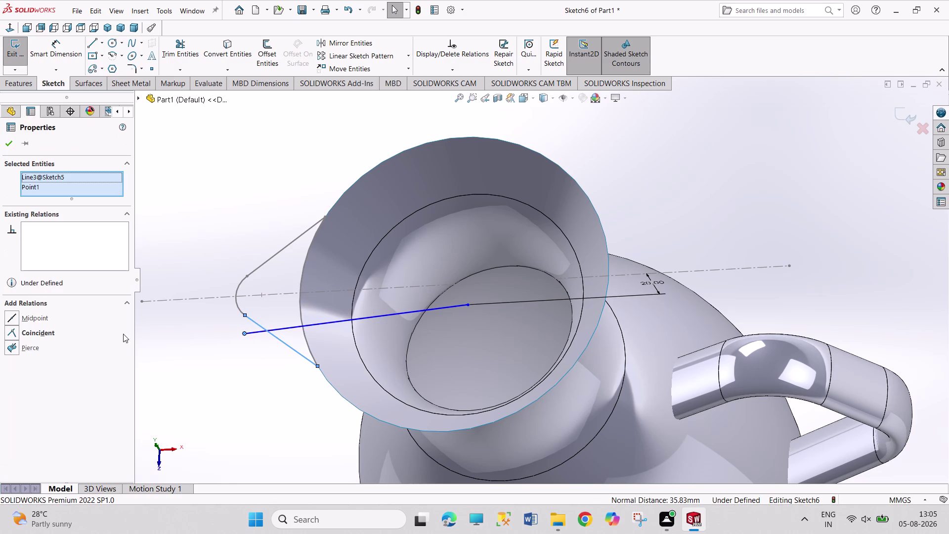
click(47, 332)
click(213, 410)
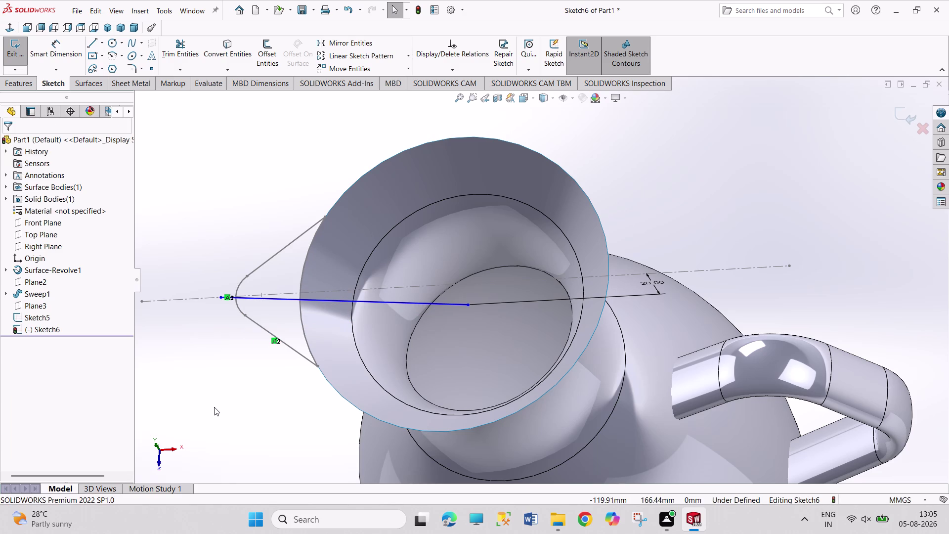
key(ctrl+z)
click(227, 411)
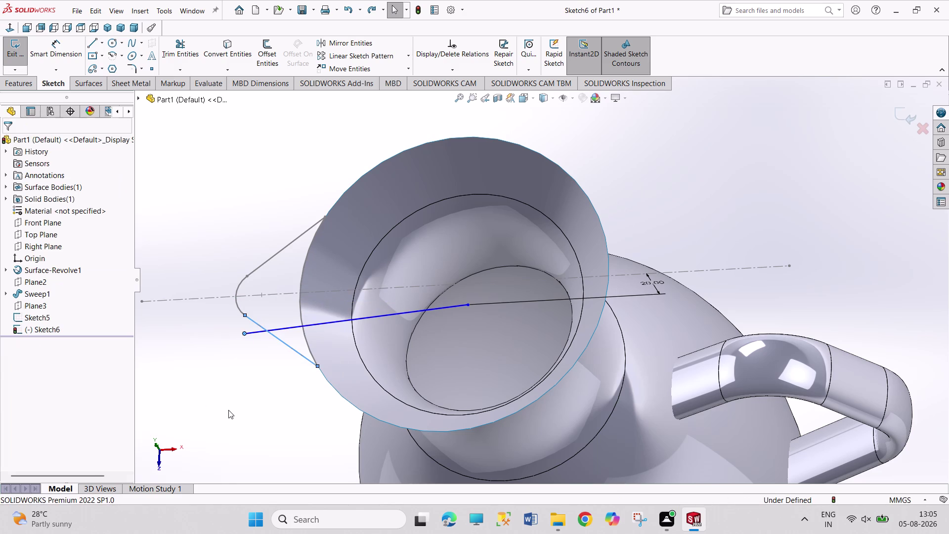
Try a Vertical relation between the line end and a spout point, then undo it.
click(245, 316)
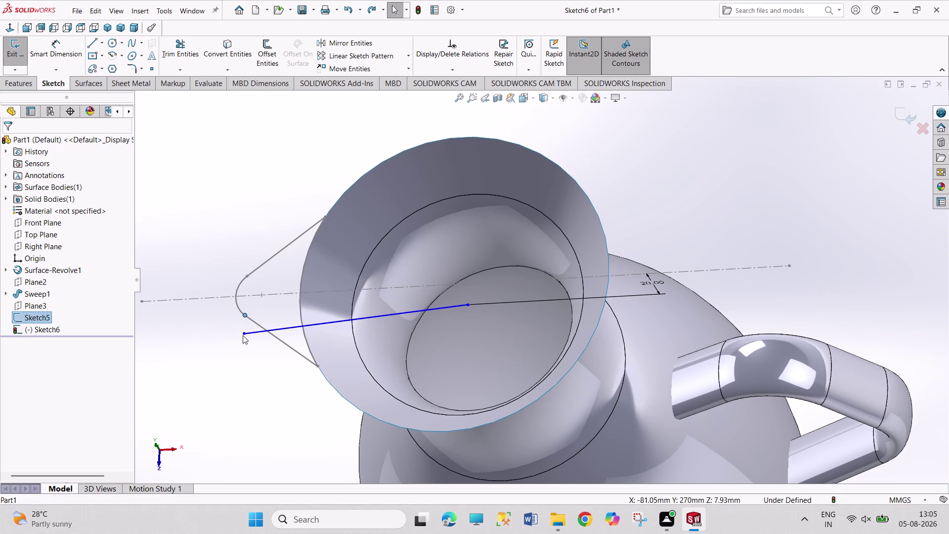
click(244, 334)
click(298, 291)
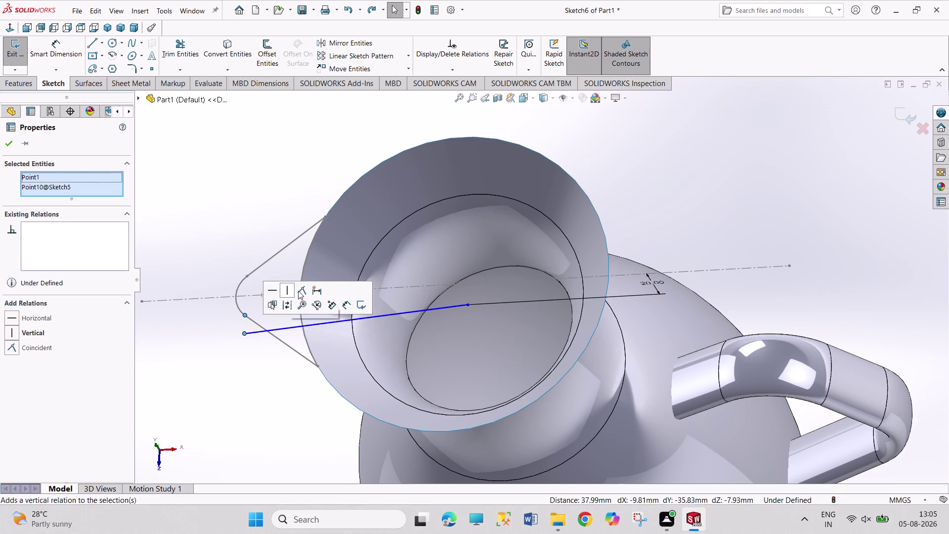
click(207, 392)
middle_drag(230, 386, 255, 366)
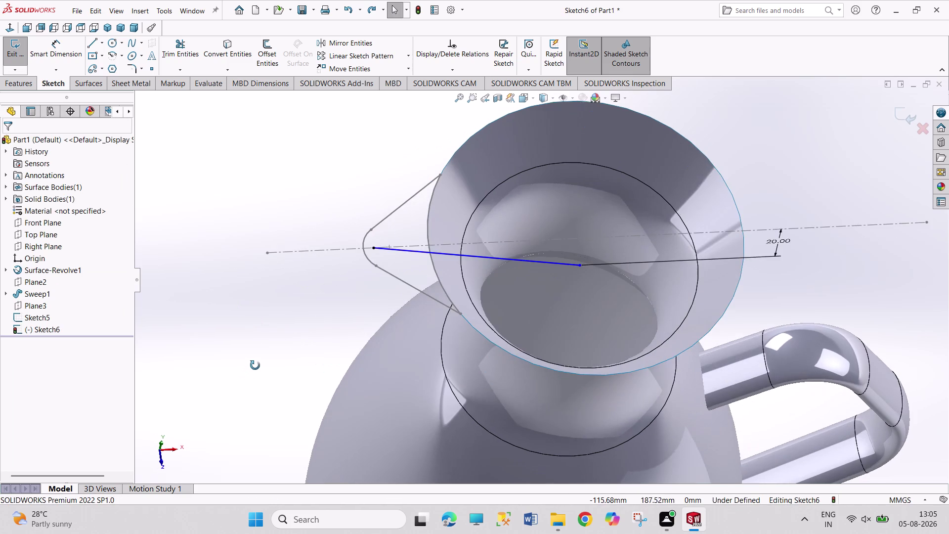
middle_drag(255, 365, 243, 407)
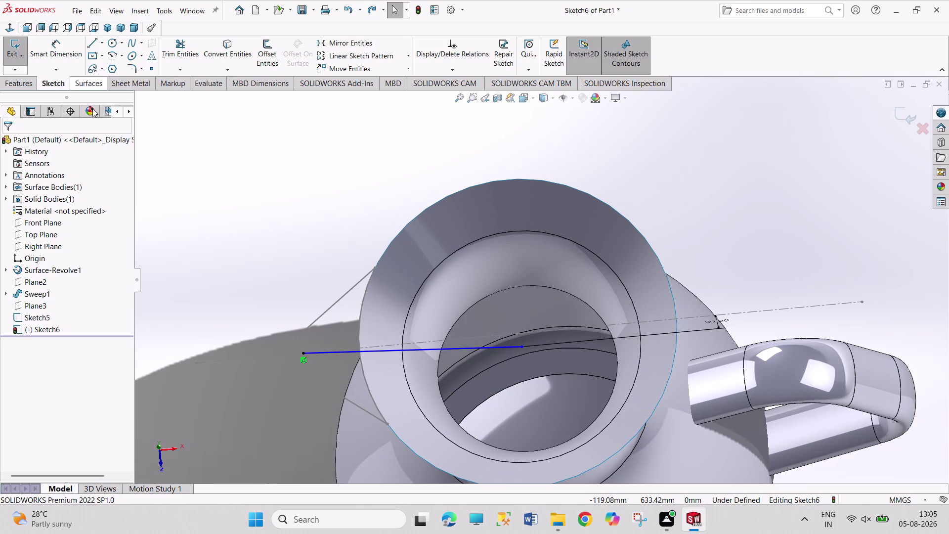
key(ctrl+z)
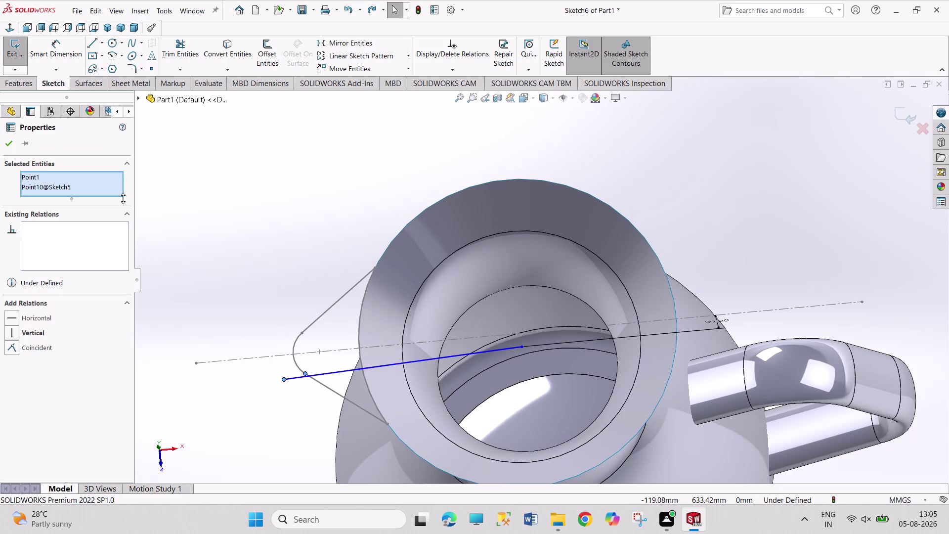
Orbit around the spout and jug mouth, undoing the last change.
middle_drag(207, 331, 223, 301)
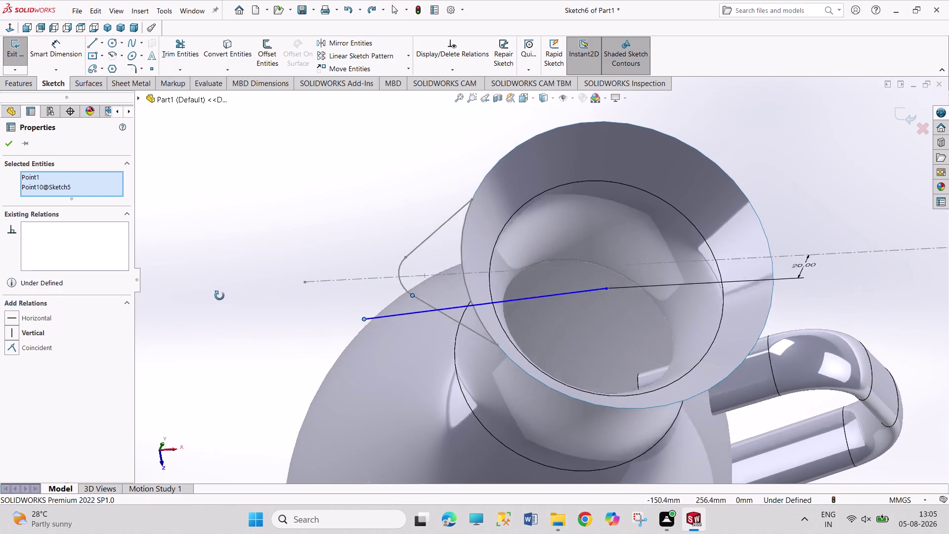
middle_drag(223, 301, 230, 250)
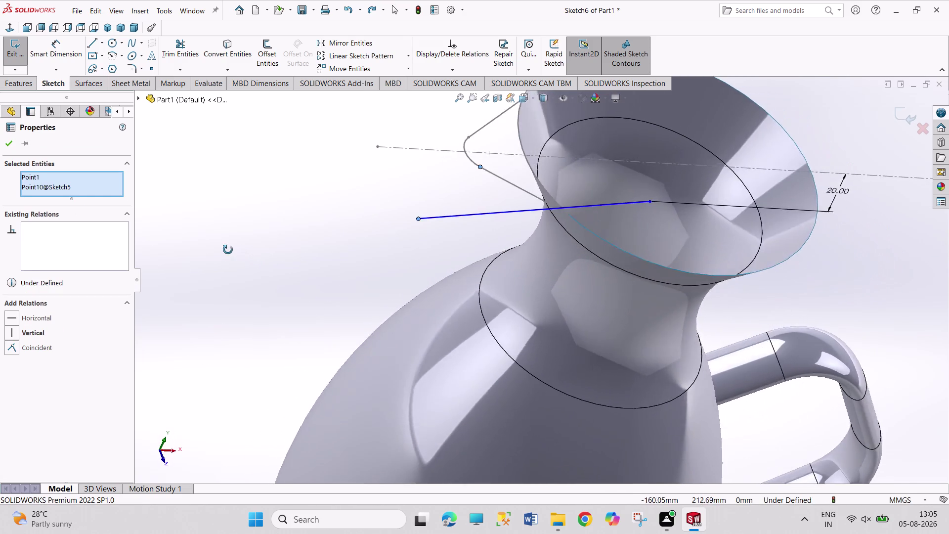
middle_drag(231, 250, 197, 273)
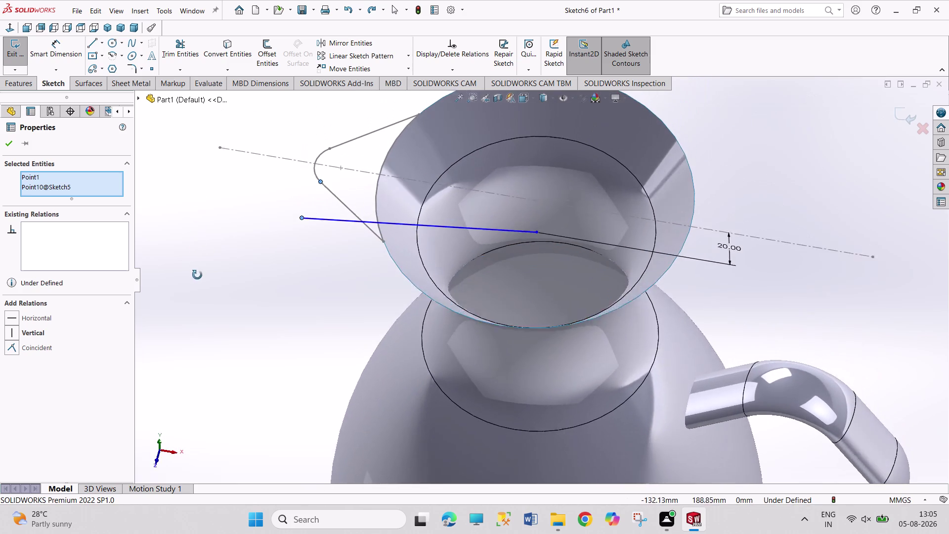
middle_drag(198, 273, 197, 281)
key(ctrl+z)
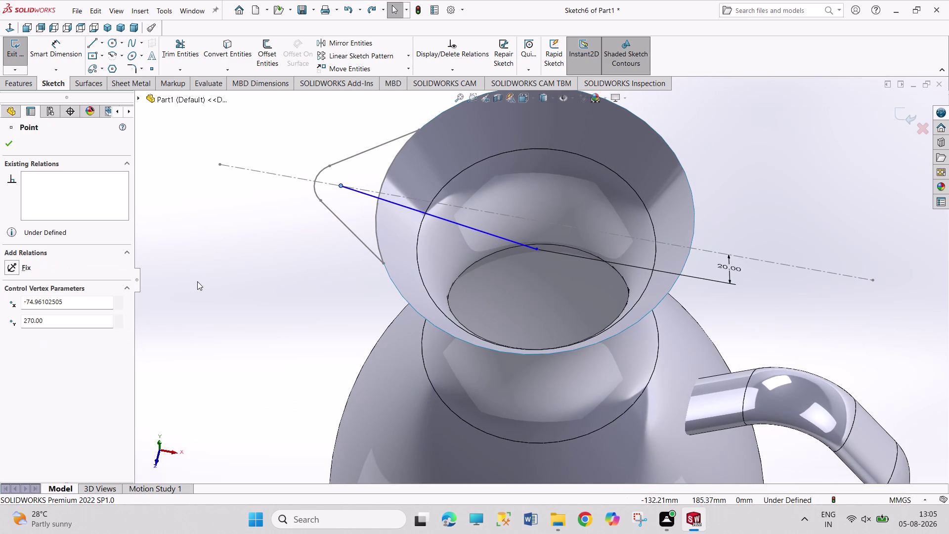
scroll(up, 3)
middle_drag(219, 292, 223, 179)
scroll(up, 3)
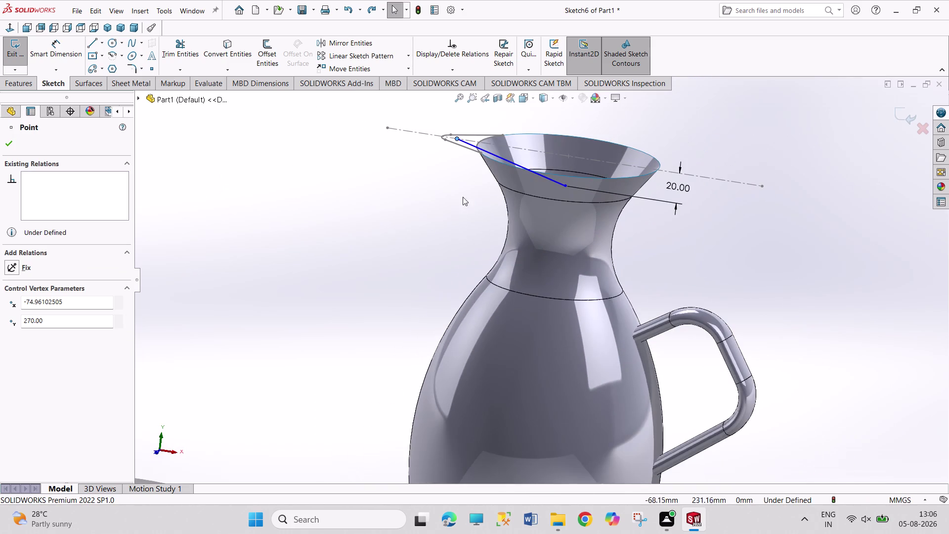
scroll(down, 3)
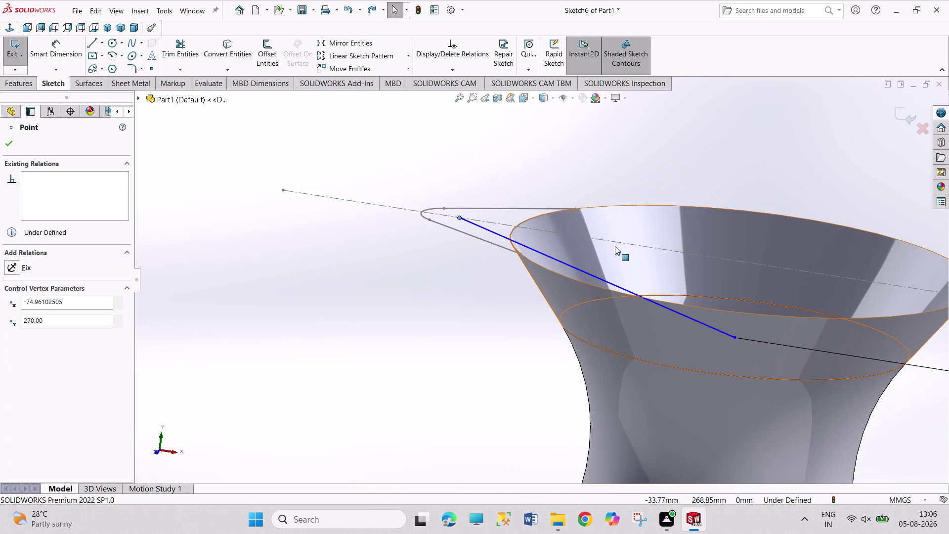
scroll(down, 3)
Drag the line end below the spout tip and make it coincident with Point10@Sketch5.
drag(423, 213, 406, 216)
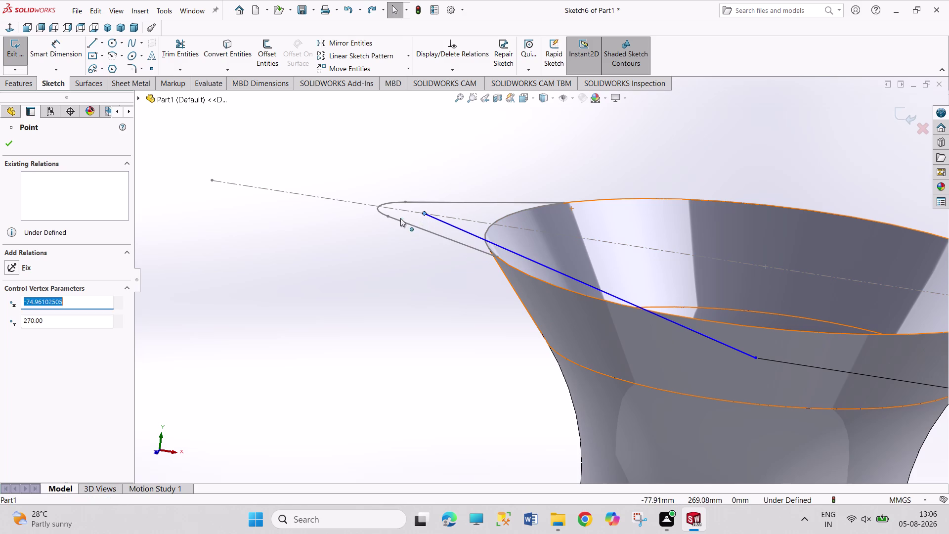
drag(406, 217, 387, 229)
click(374, 261)
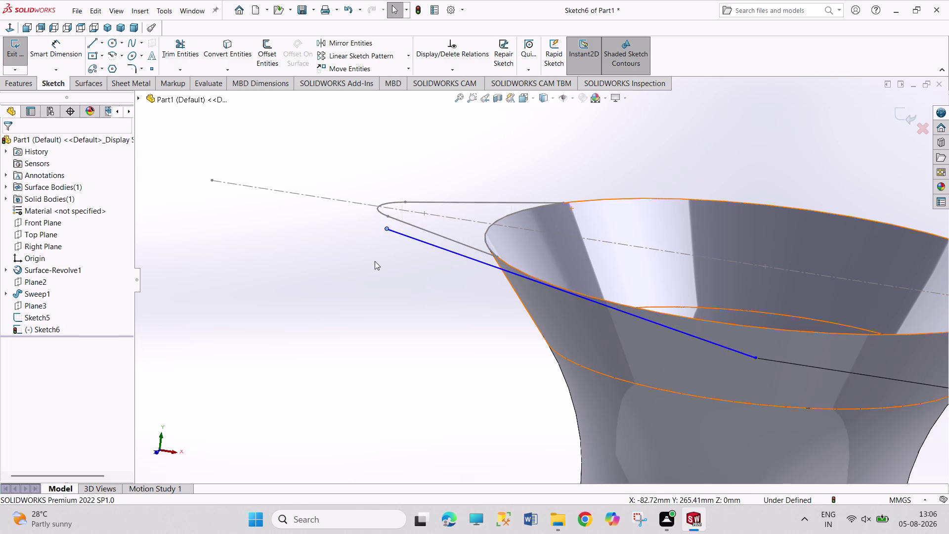
click(388, 216)
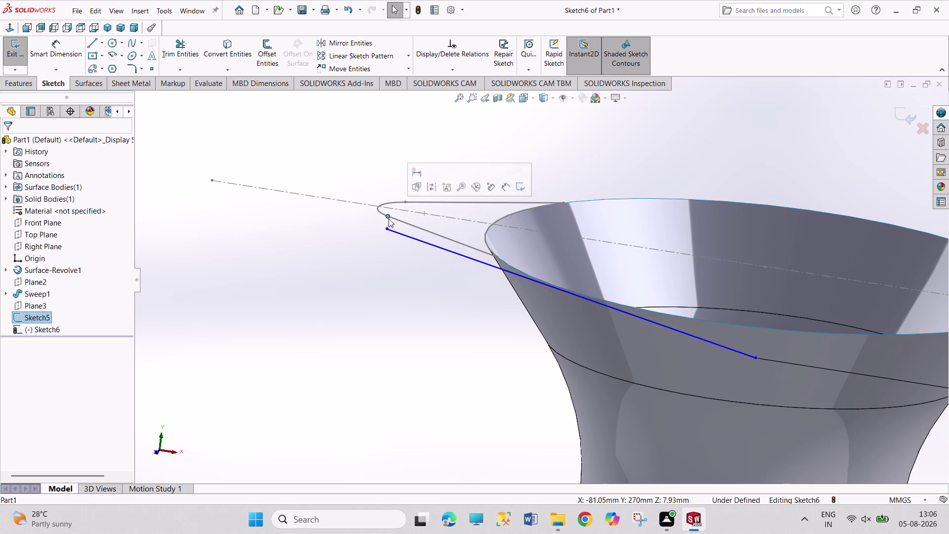
click(386, 228)
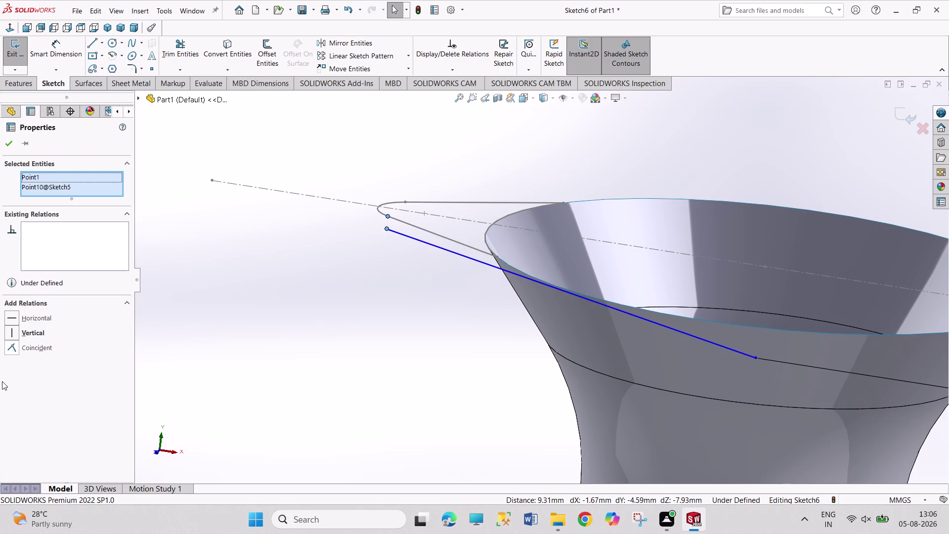
click(44, 348)
click(162, 351)
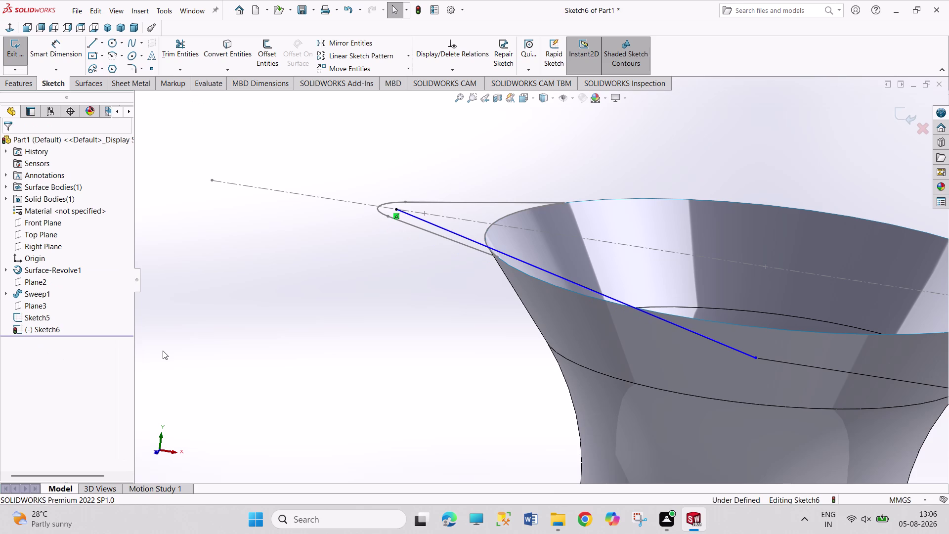
click(428, 231)
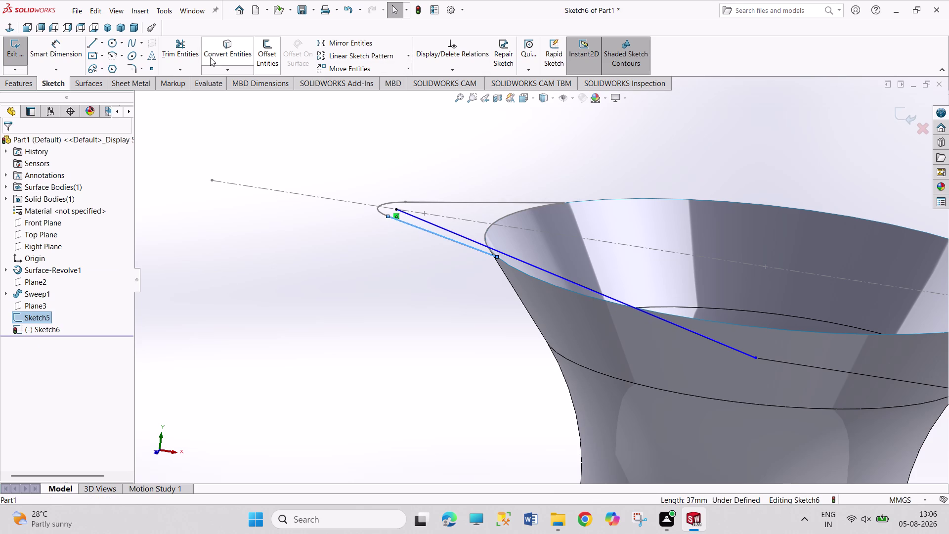
Undo the extra line and recent relation, then reselect the line endpoint near the spout.
click(232, 44)
click(327, 258)
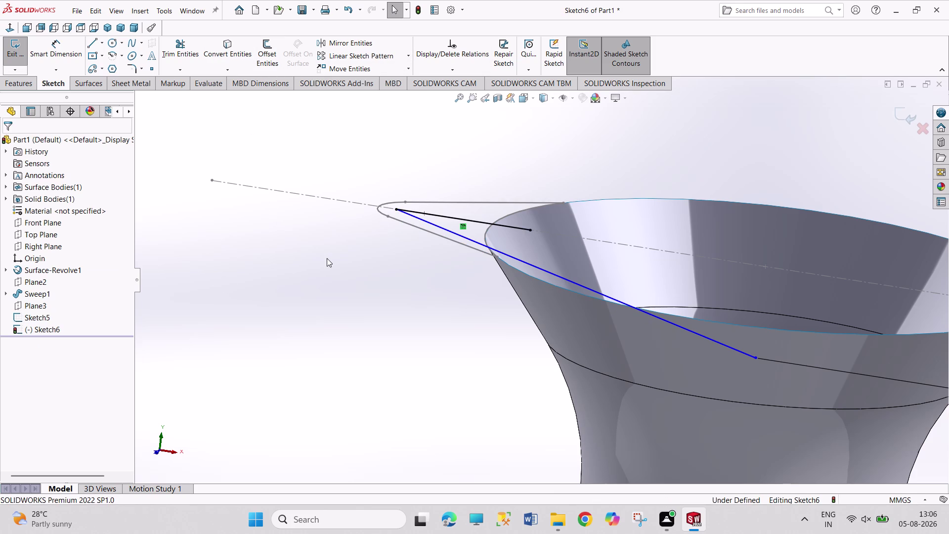
middle_drag(436, 257, 430, 282)
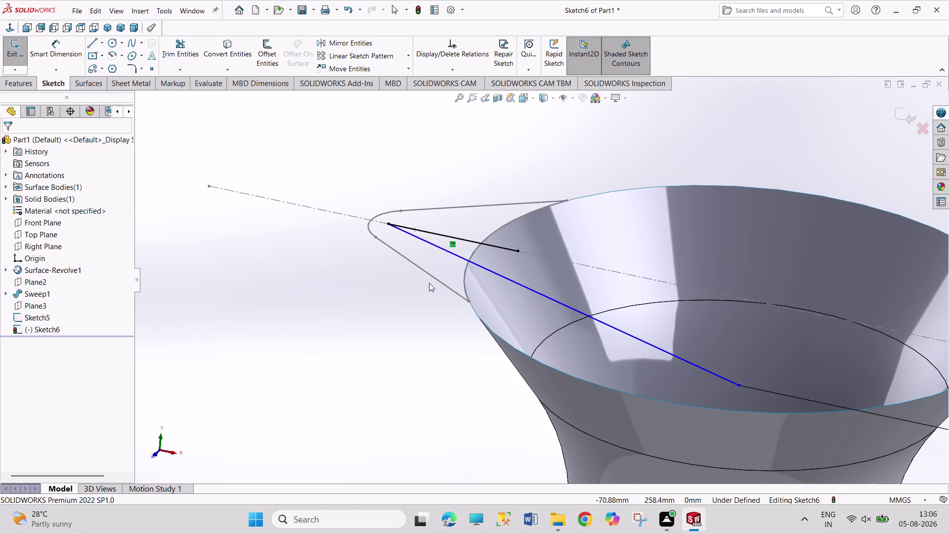
key(ctrl+z)
key(ctrl+z)
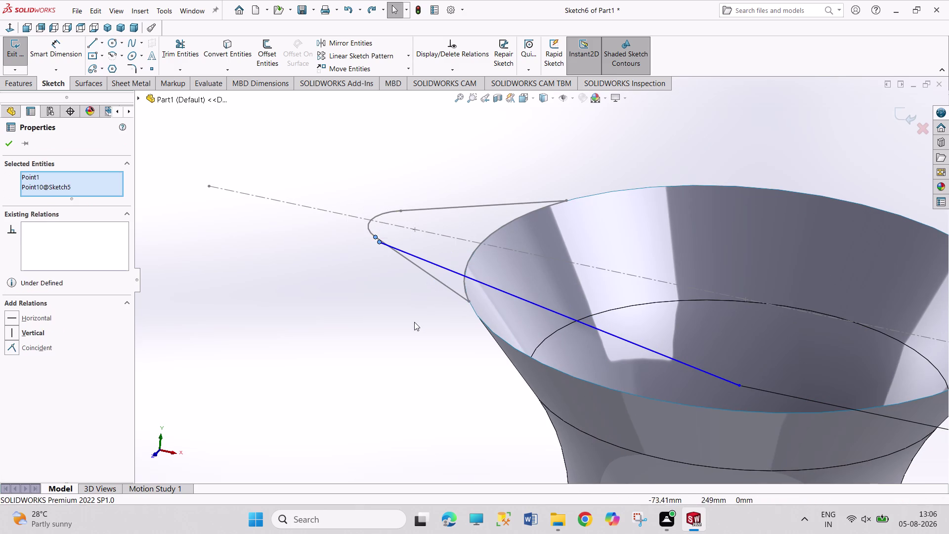
click(415, 322)
key(ctrl+z)
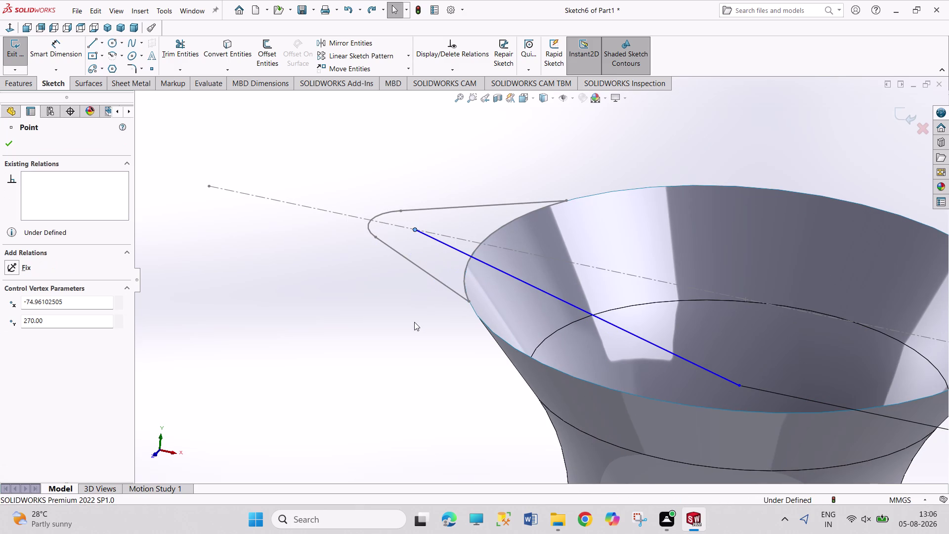
click(414, 322)
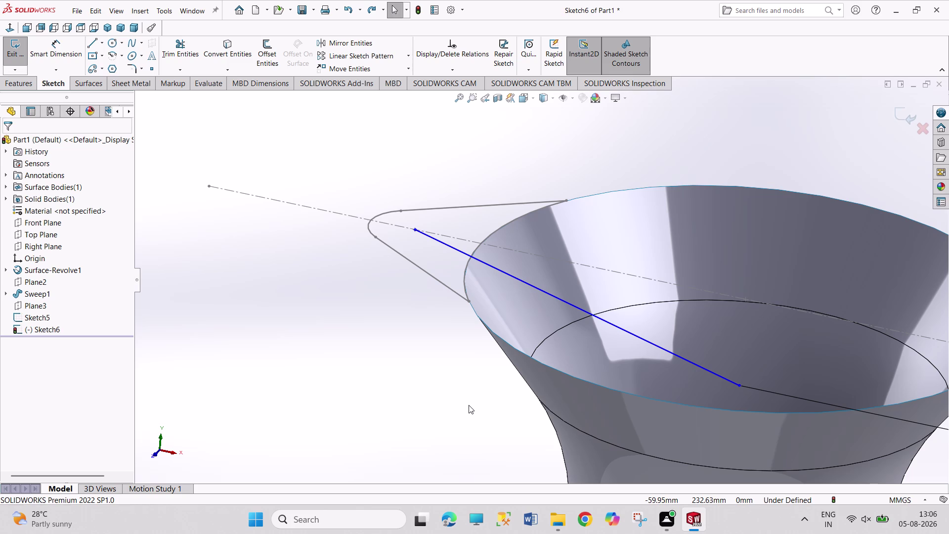
right_click(540, 288)
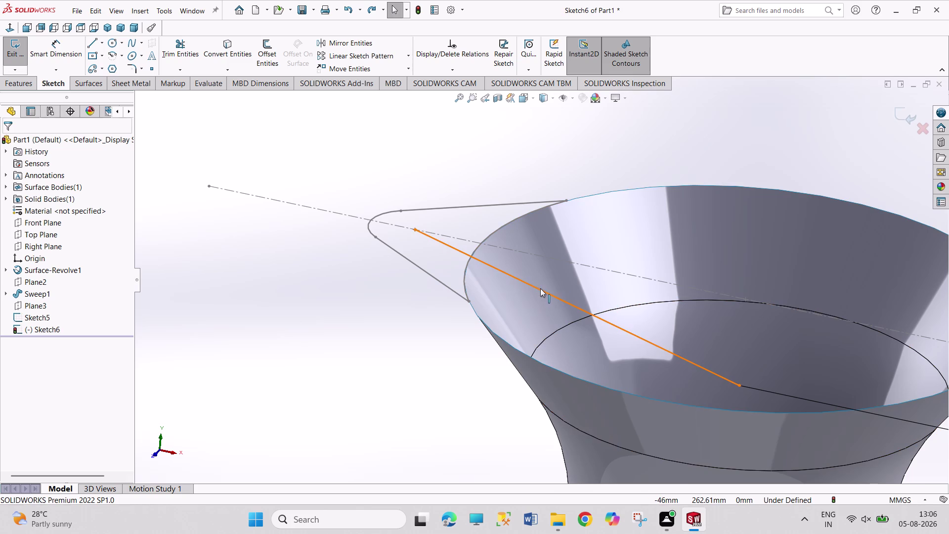
Delete the slanted line, exit Sketch6, and select the Front Plane for Sketch7.
click(581, 437)
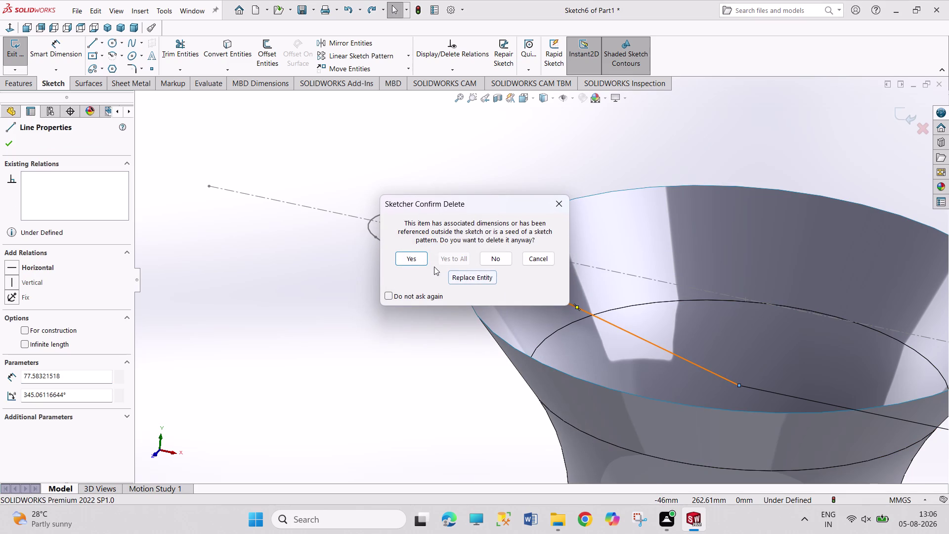
click(409, 255)
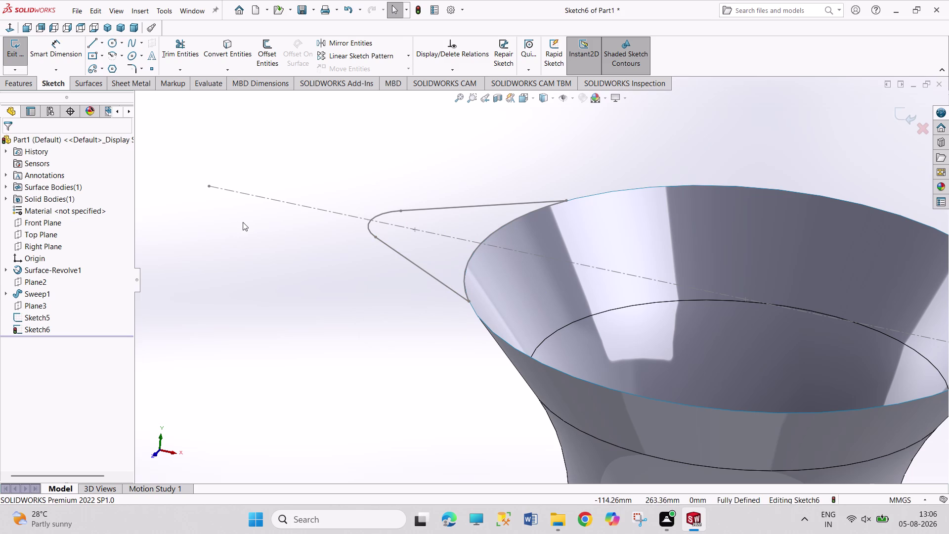
click(48, 221)
click(56, 208)
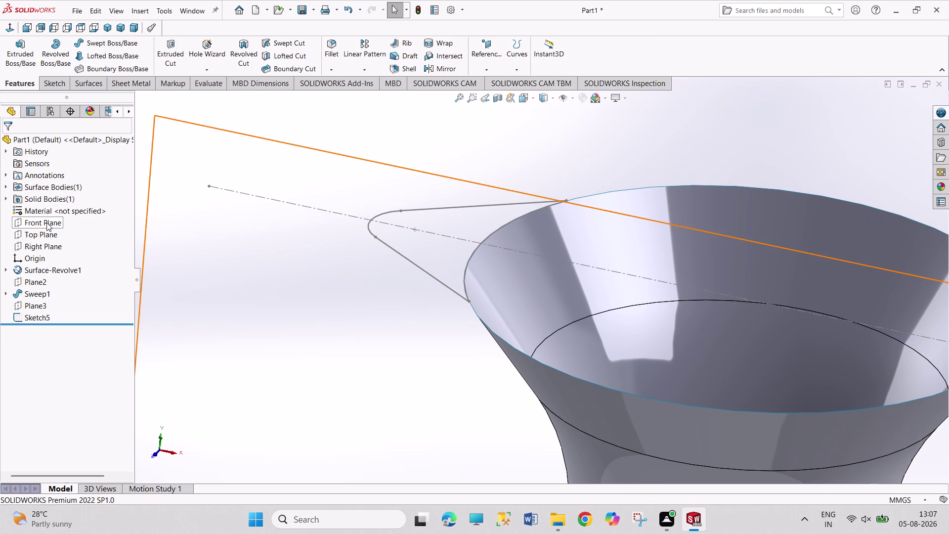
click(46, 223)
click(55, 212)
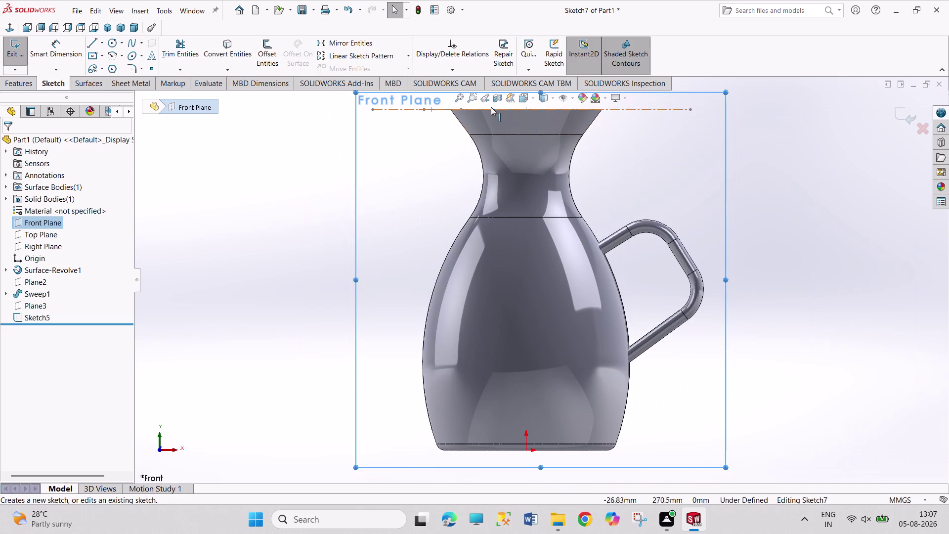
scroll(down, 3)
scroll(down, 3)
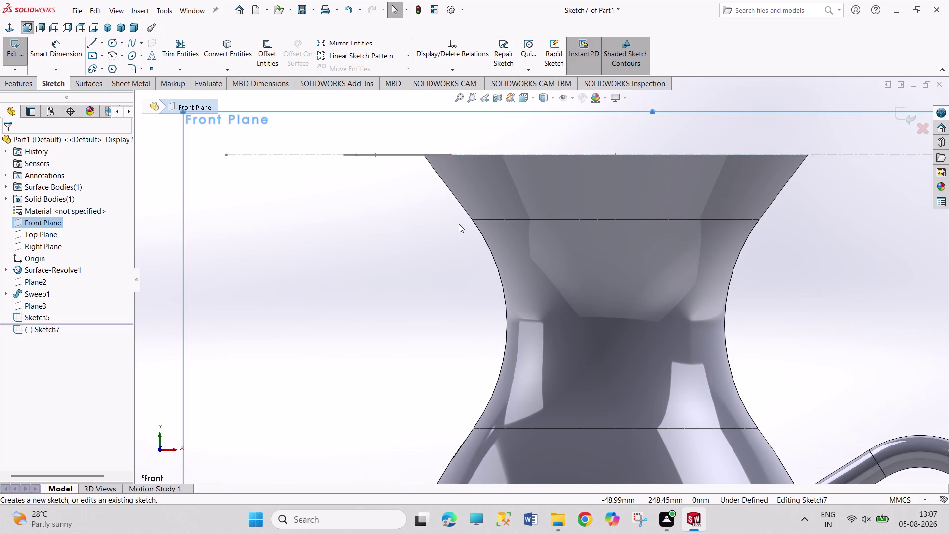
click(110, 28)
scroll(down, 3)
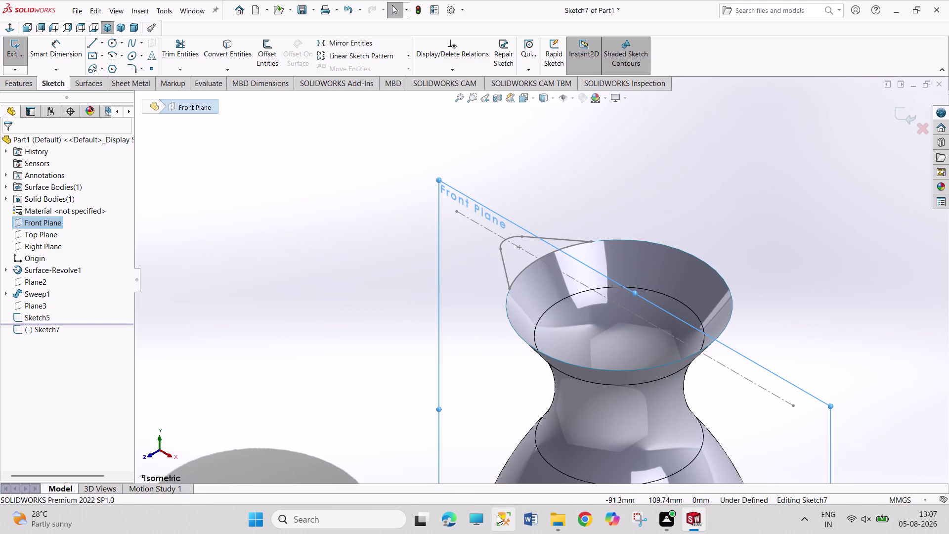
scroll(down, 3)
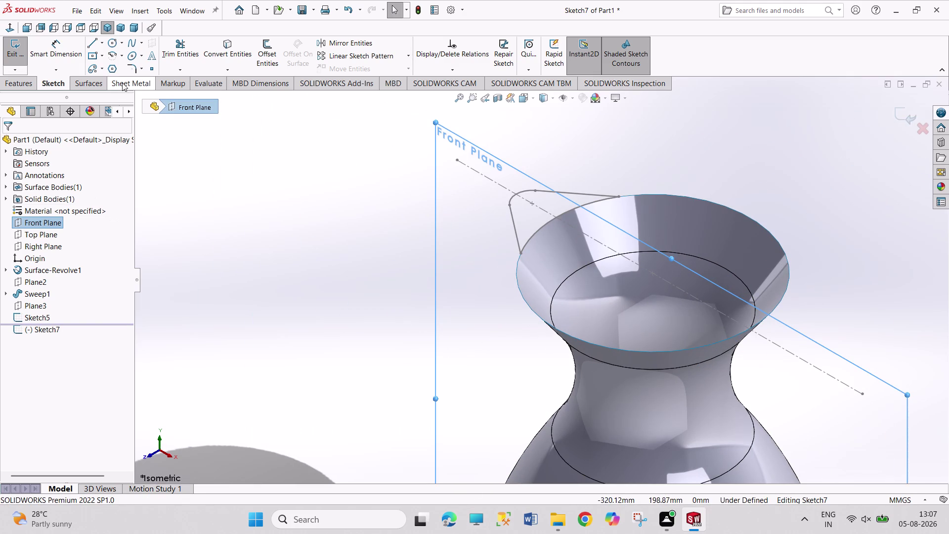
click(92, 45)
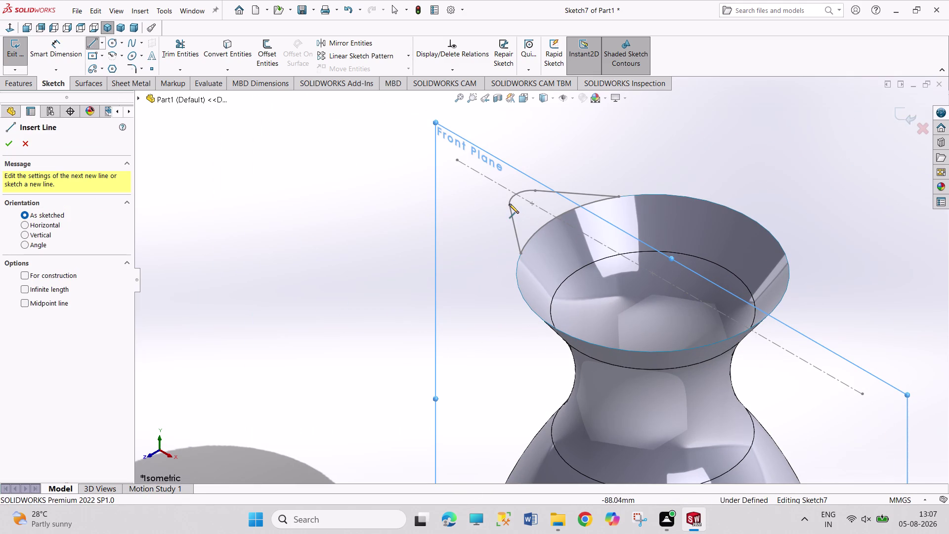
click(514, 206)
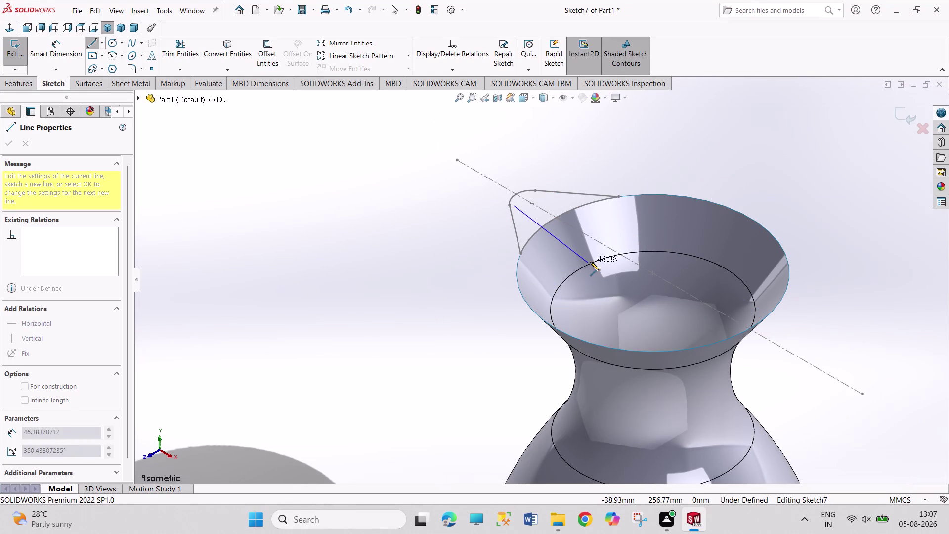
middle_click(608, 239)
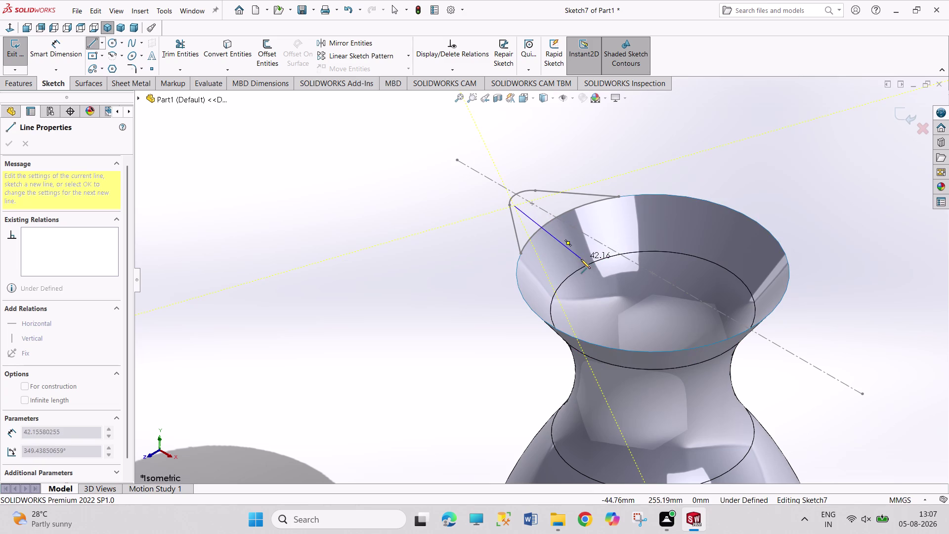
middle_drag(581, 259, 634, 173)
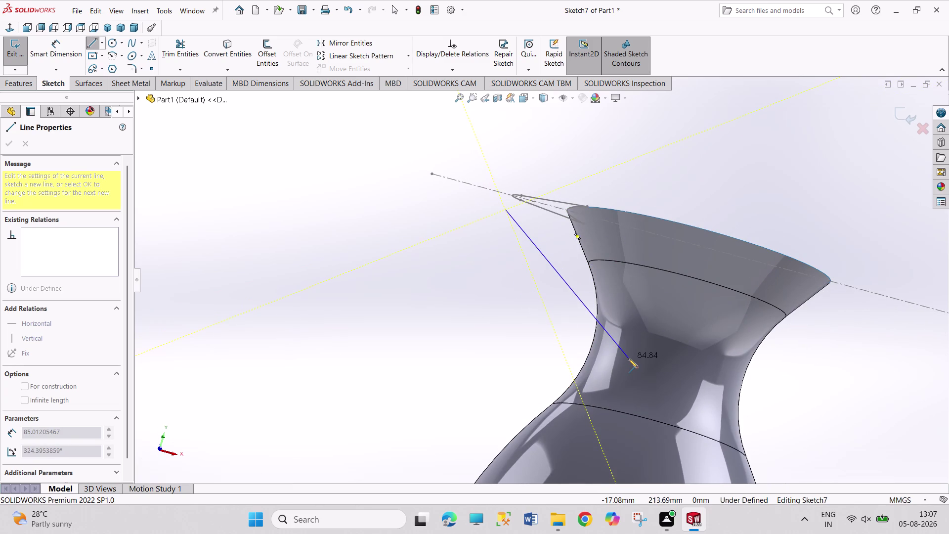
key(Escape)
key(Escape)
key(Escape)
middle_drag(567, 152, 555, 182)
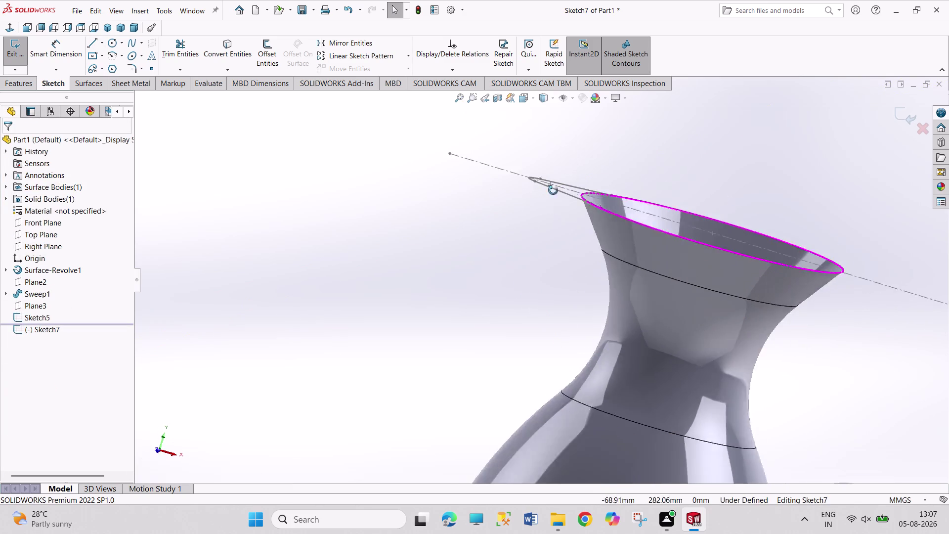
middle_drag(555, 183, 546, 255)
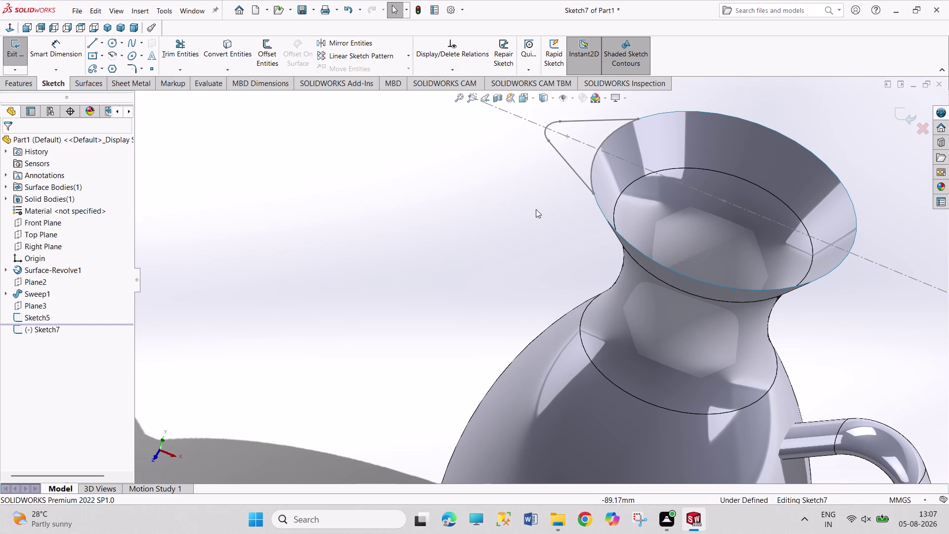
Exit the empty Sketch7, leaving Sketch5 as the latest feature.
double_click(575, 172)
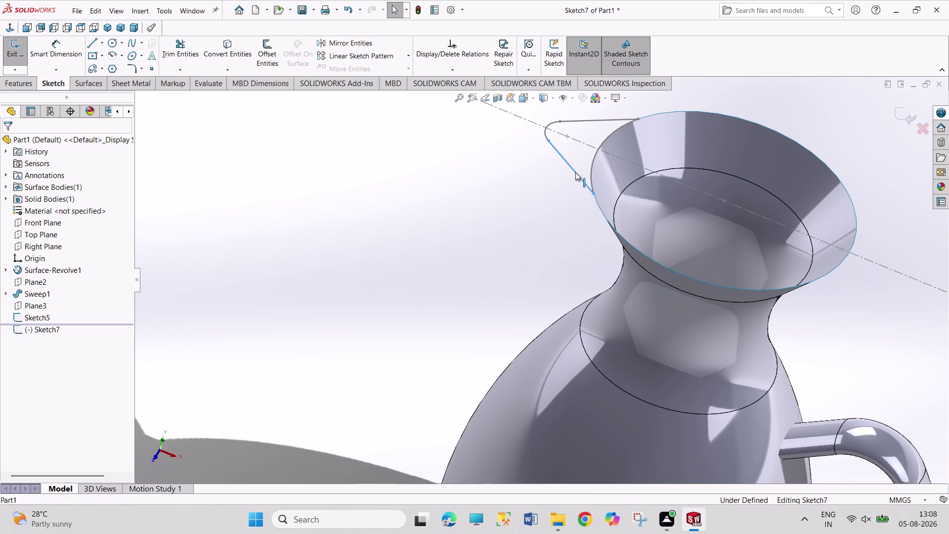
double_click(577, 173)
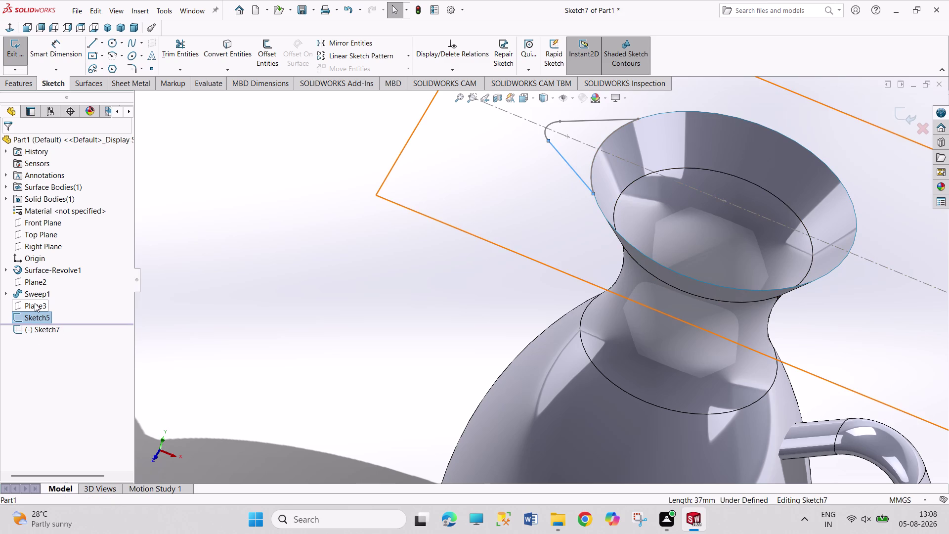
right_click(35, 316)
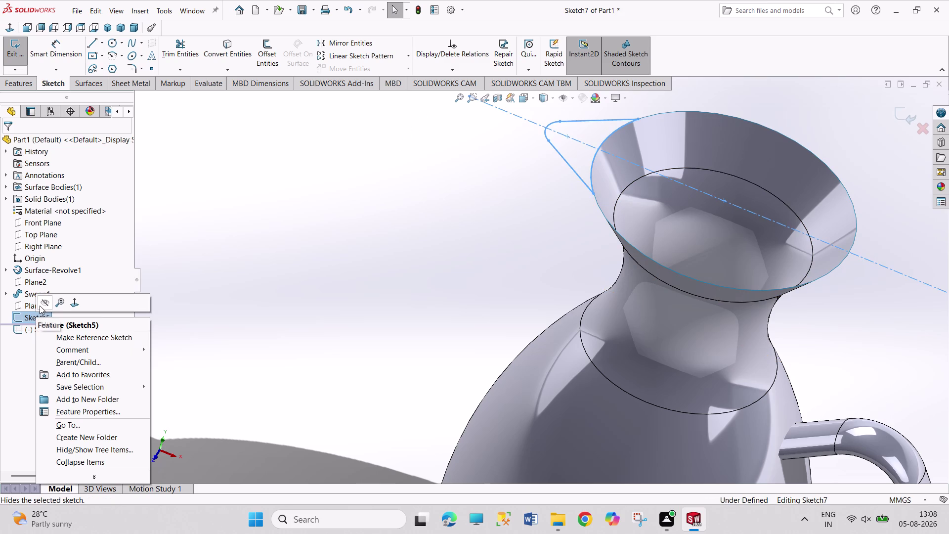
double_click(194, 314)
click(26, 48)
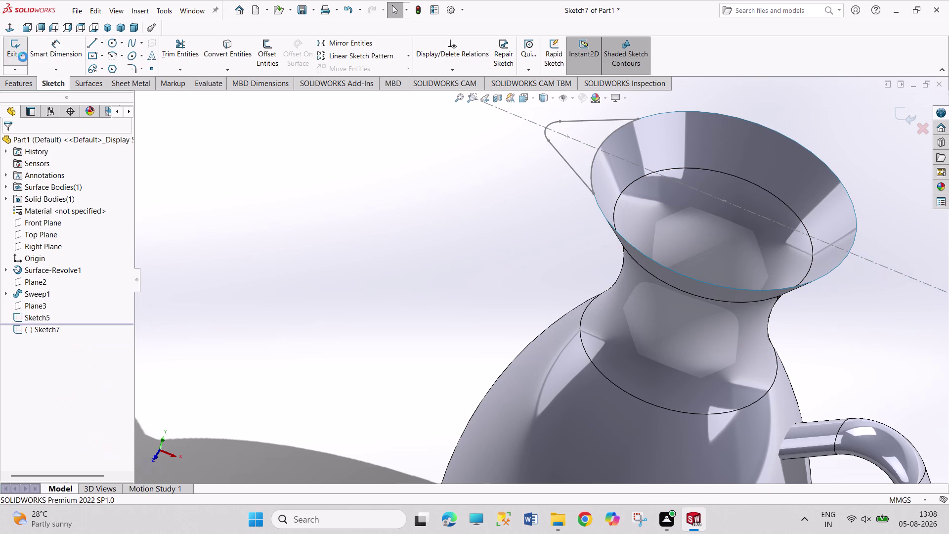
double_click(576, 171)
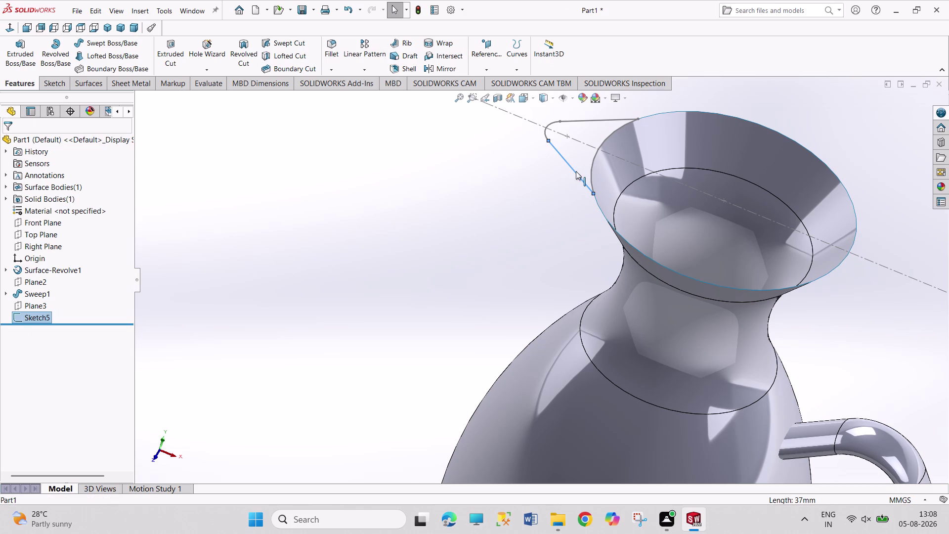
Reopen Sketch5 for editing from its right-click menu.
right_click(25, 315)
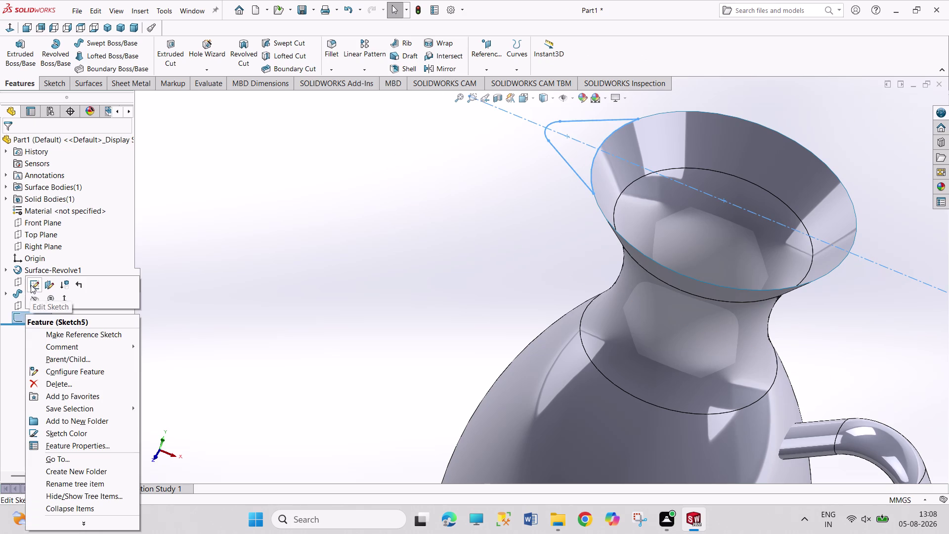
click(31, 285)
scroll(down, 3)
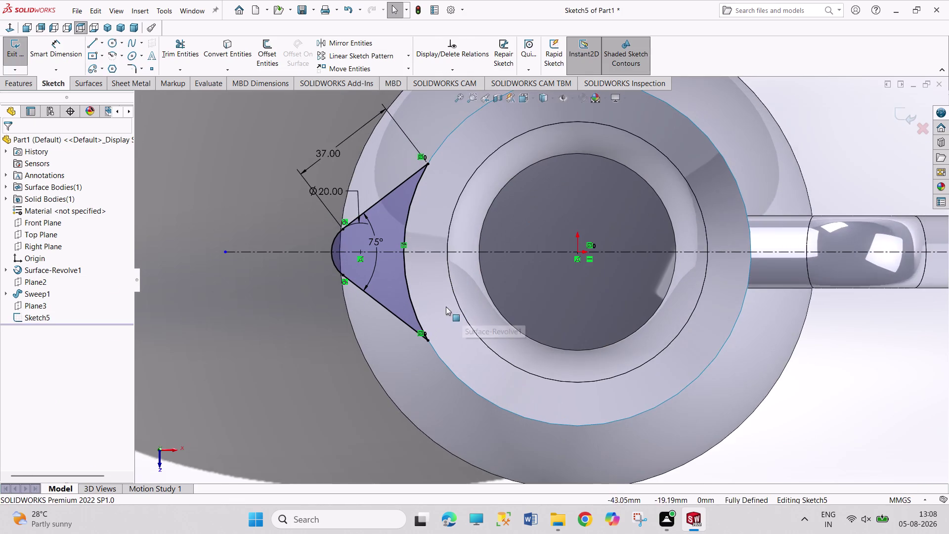
scroll(down, 3)
Close the spout outline with an arc along the jug rim, then view it isometrically.
right_click(408, 287)
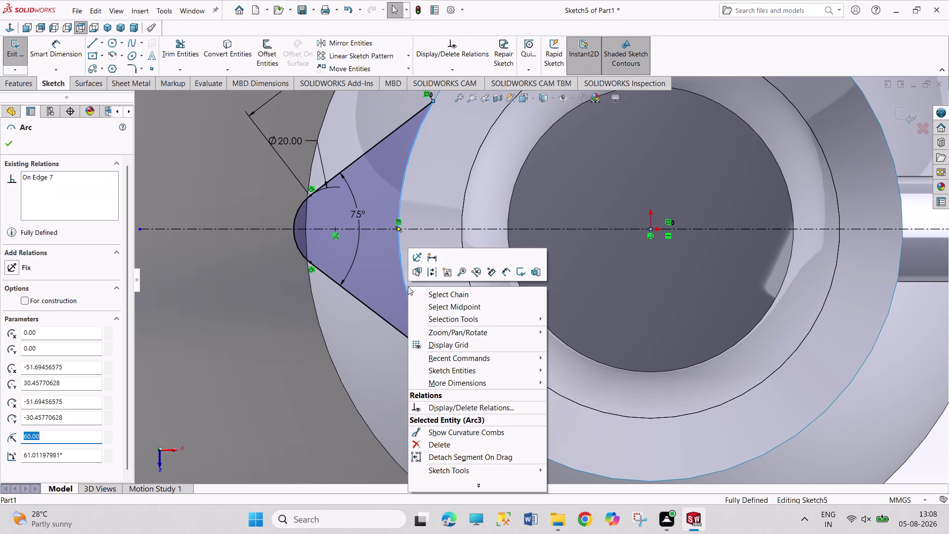
click(481, 447)
click(342, 403)
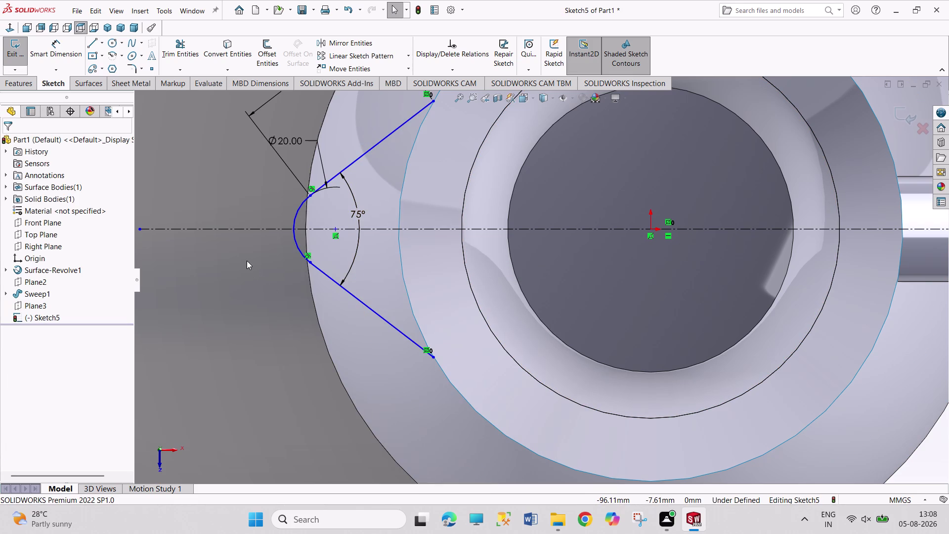
key(ctrl+z)
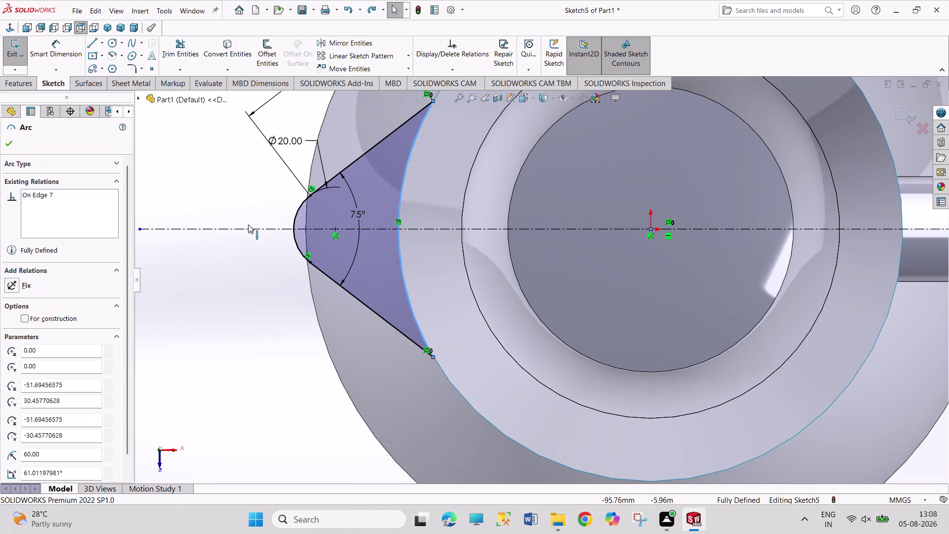
click(235, 382)
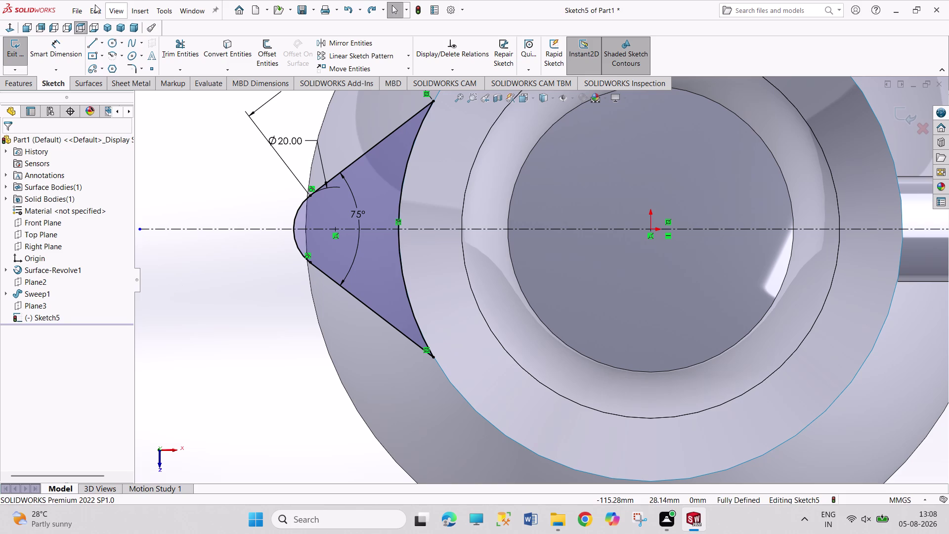
click(105, 27)
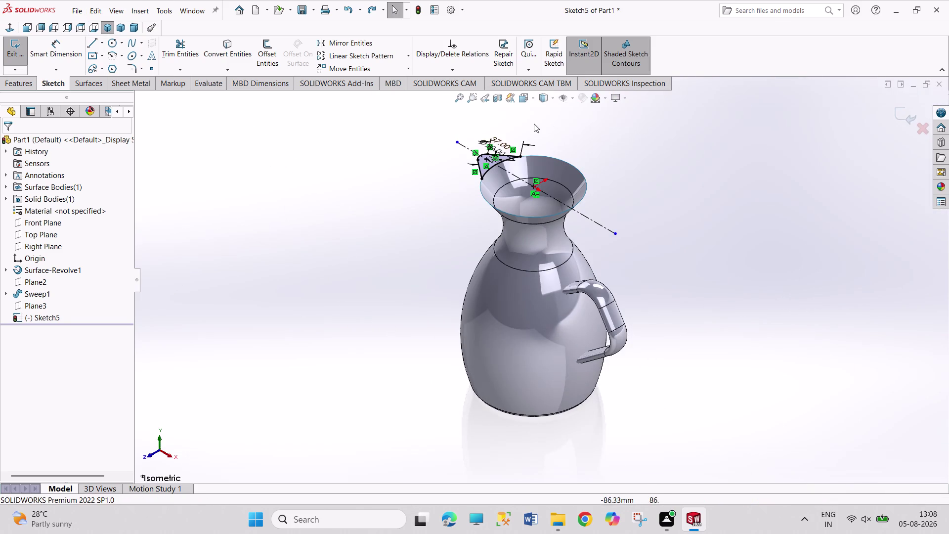
Select the jug's rim edges beside the spout outline.
scroll(down, 3)
scroll(down, 3)
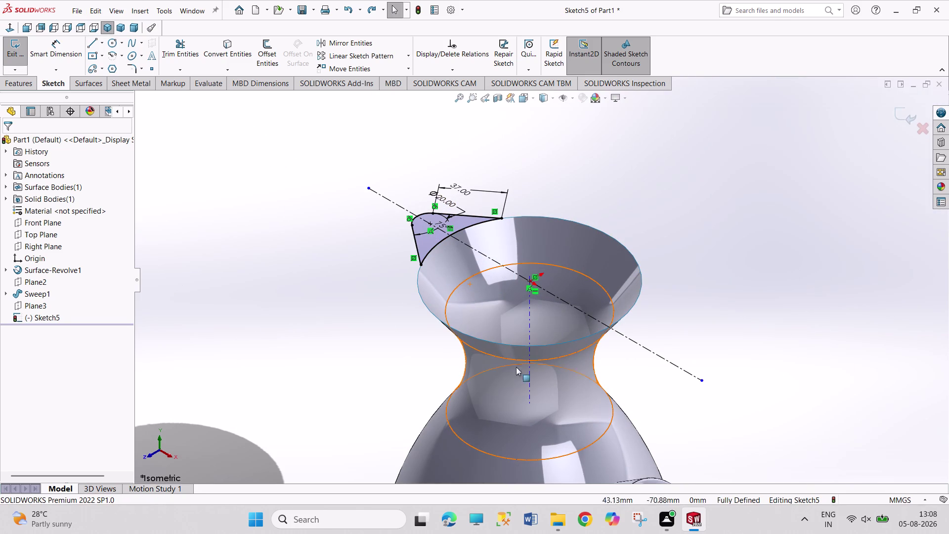
click(537, 360)
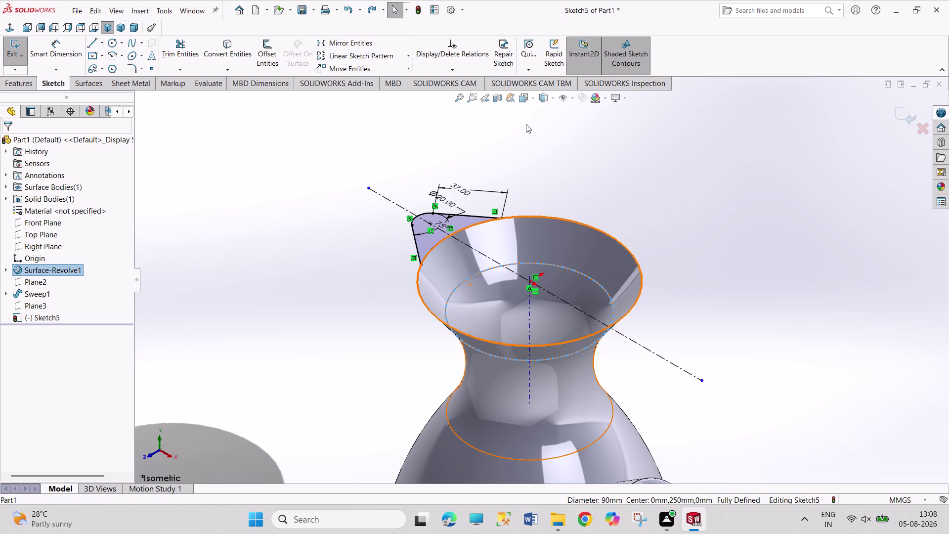
click(236, 52)
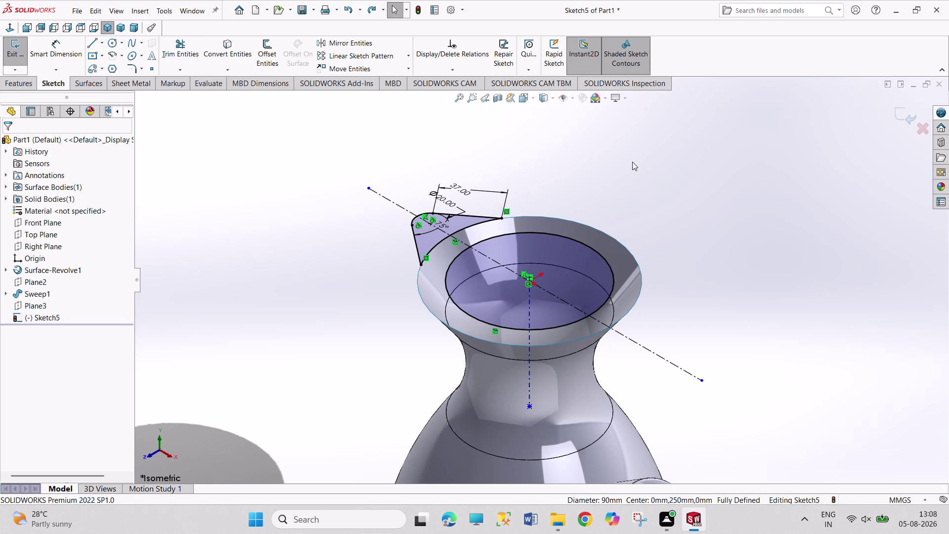
click(632, 162)
Exit Sketch5, leaving the closed spout outline fully defined.
middle_drag(645, 201, 652, 166)
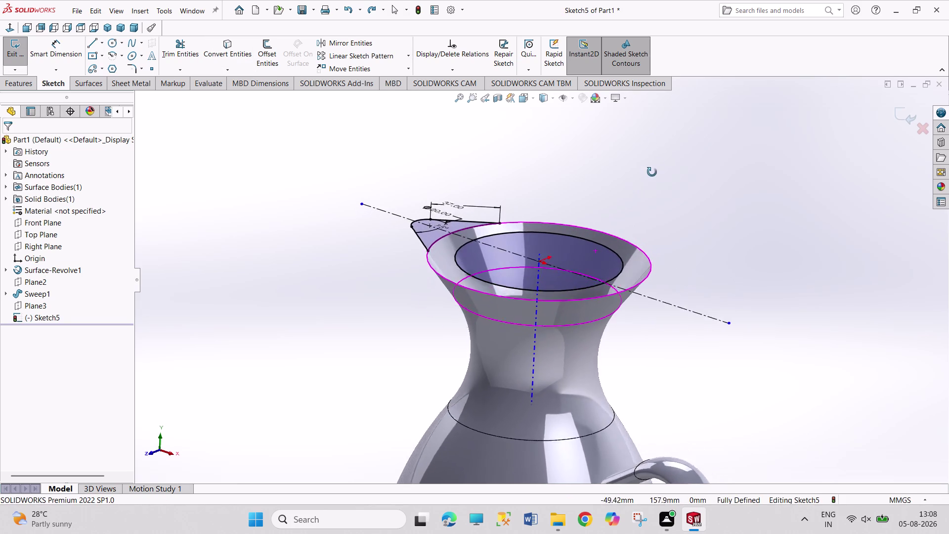
middle_drag(652, 166, 654, 195)
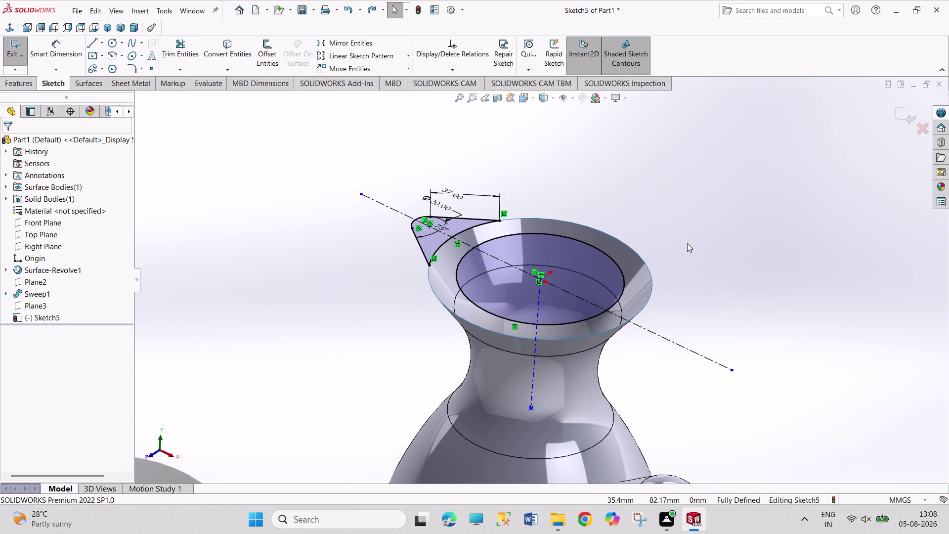
key(ctrl+z)
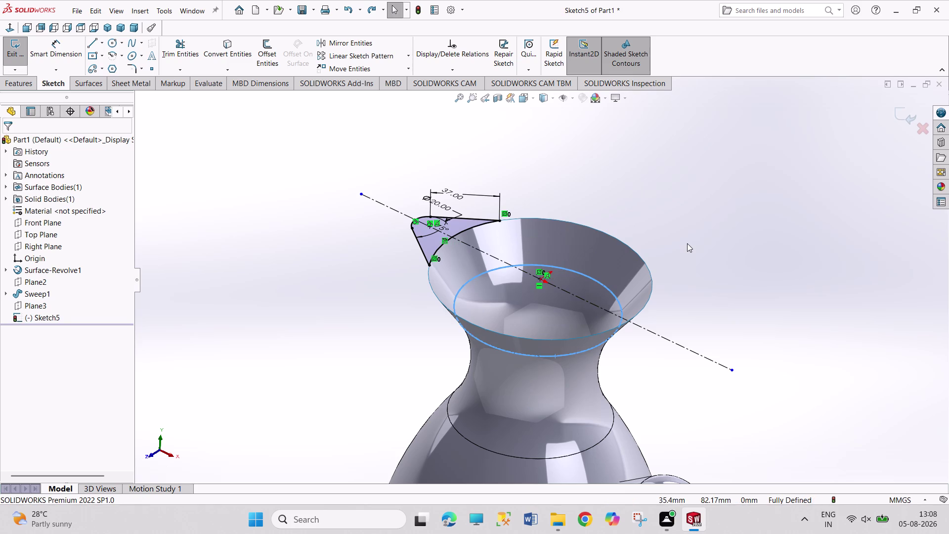
drag(735, 214, 724, 209)
click(10, 51)
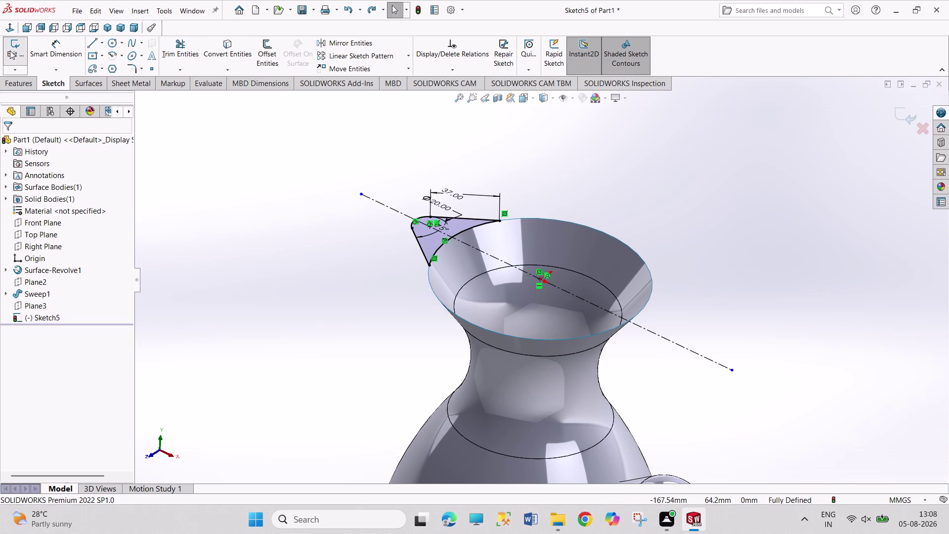
click(164, 130)
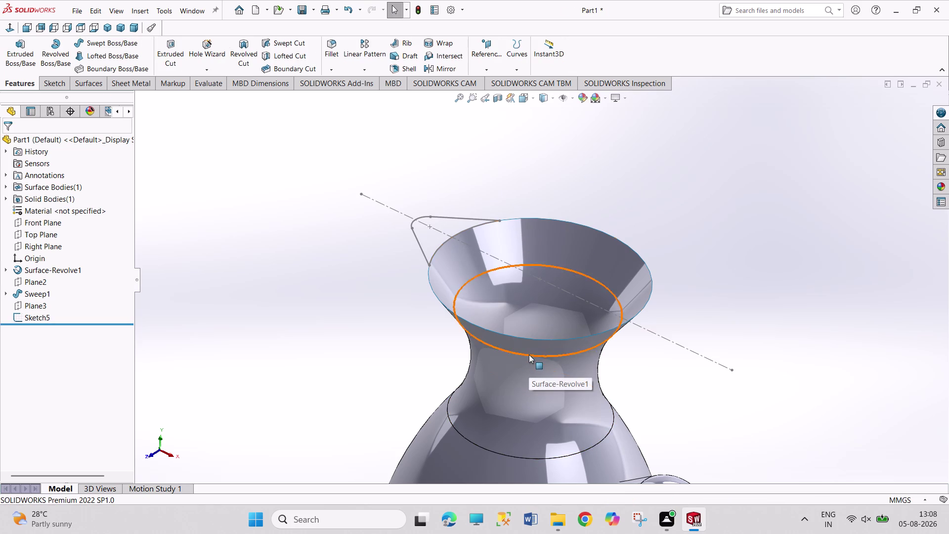
click(529, 357)
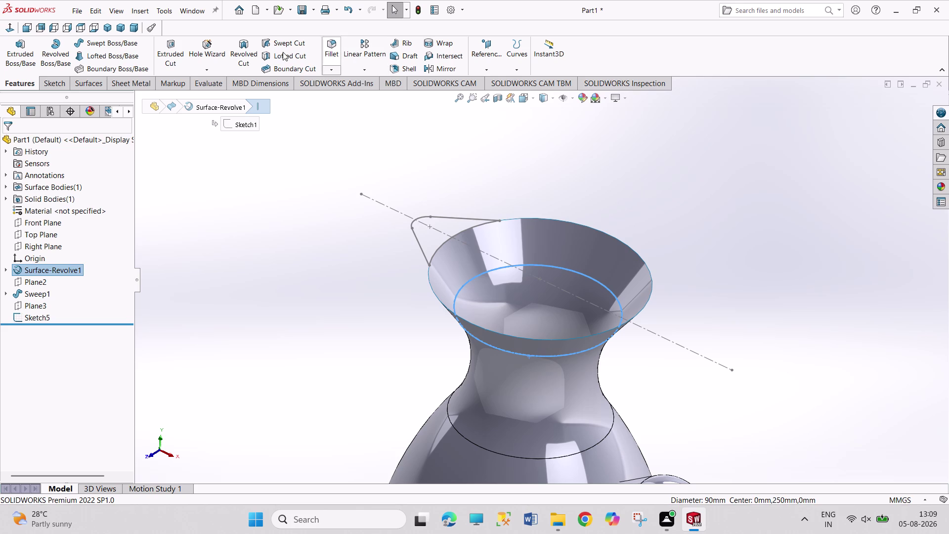
click(51, 87)
click(227, 52)
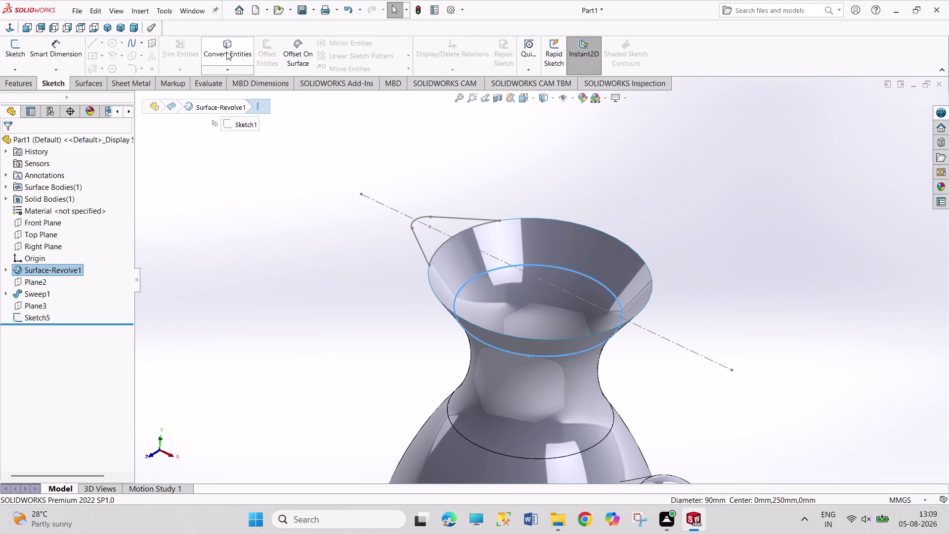
click(563, 202)
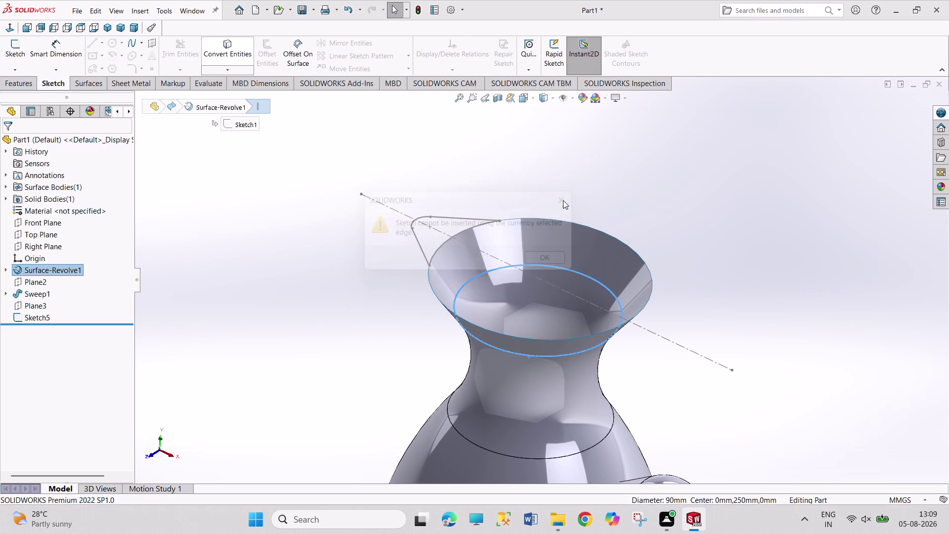
click(561, 178)
middle_drag(571, 191, 574, 175)
click(295, 163)
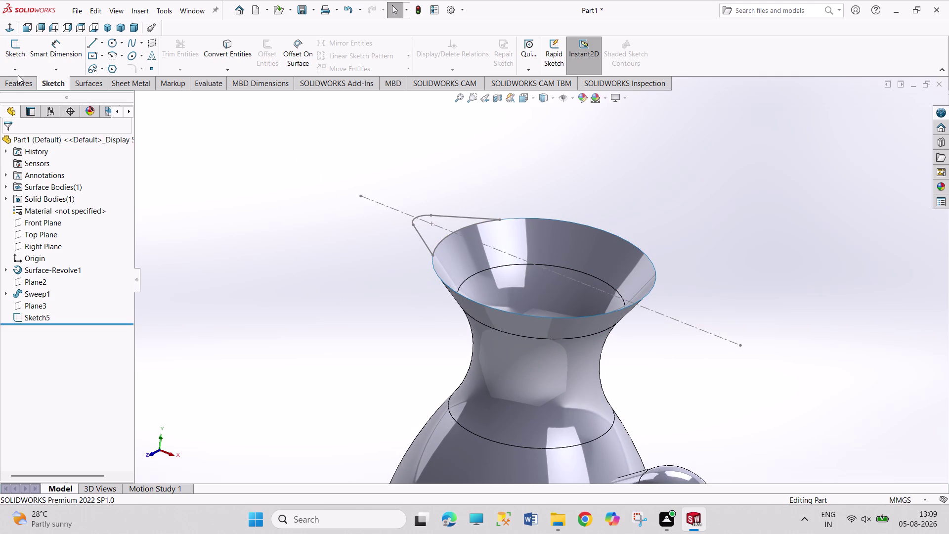
click(13, 57)
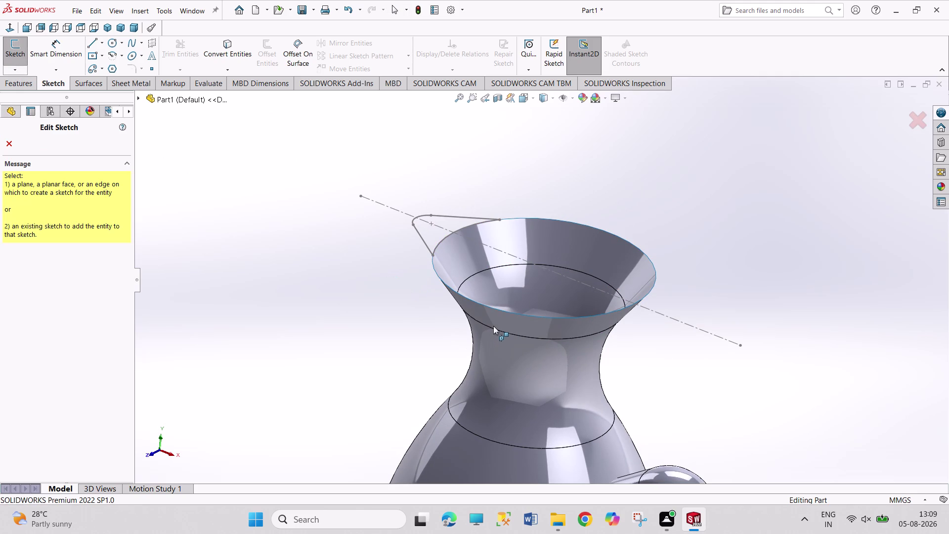
click(9, 146)
click(242, 144)
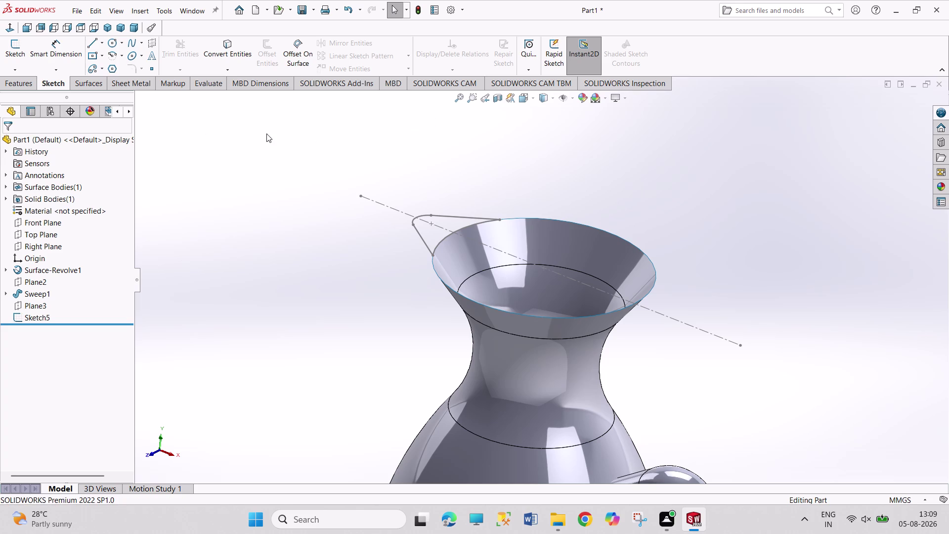
drag(230, 128, 326, 246)
drag(210, 153, 321, 245)
drag(221, 158, 384, 269)
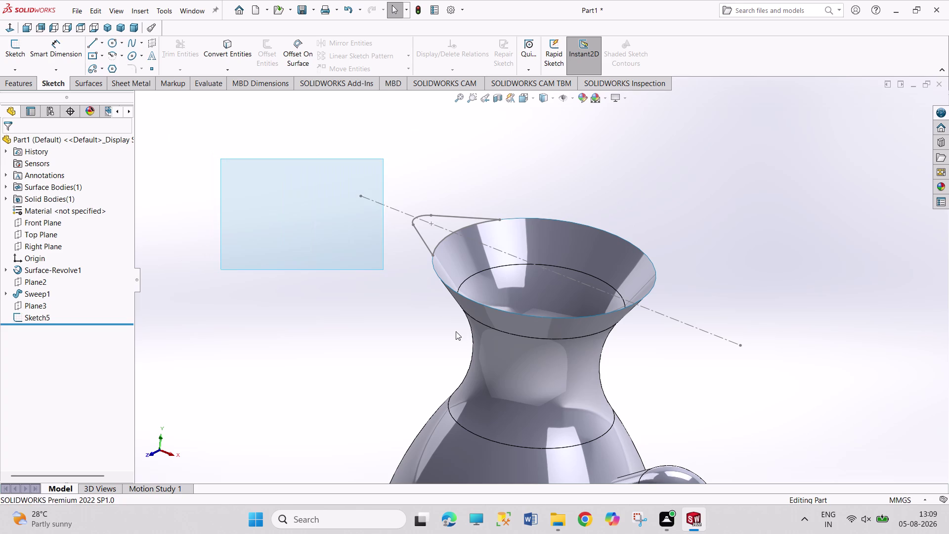
click(494, 328)
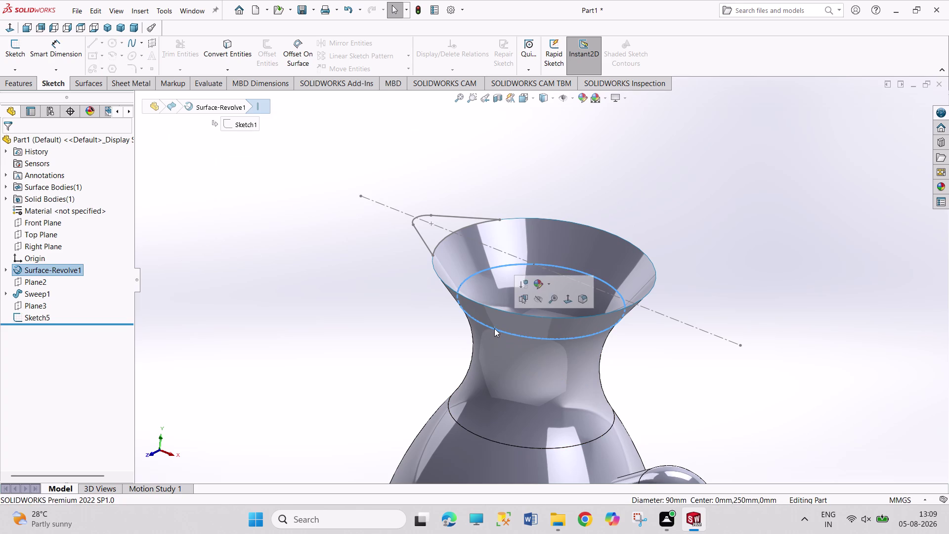
click(230, 57)
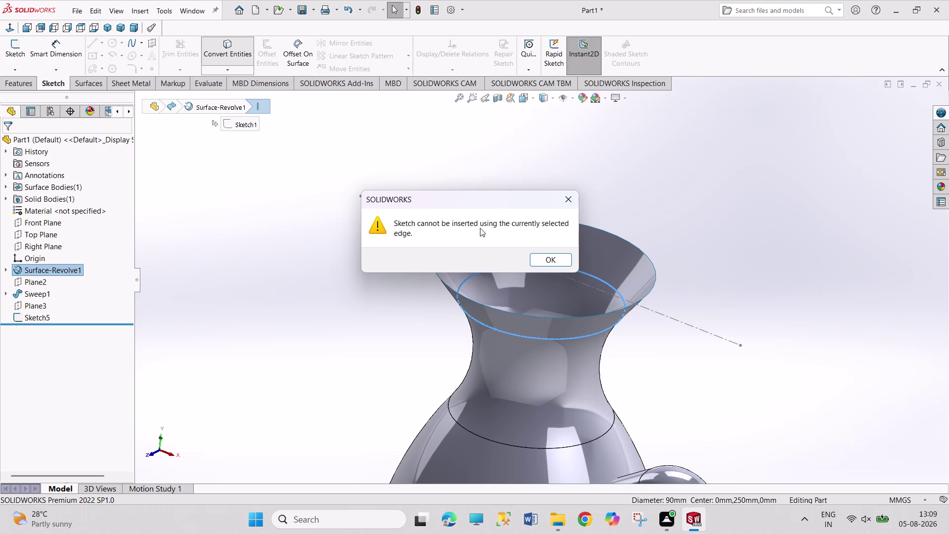
click(564, 197)
click(469, 166)
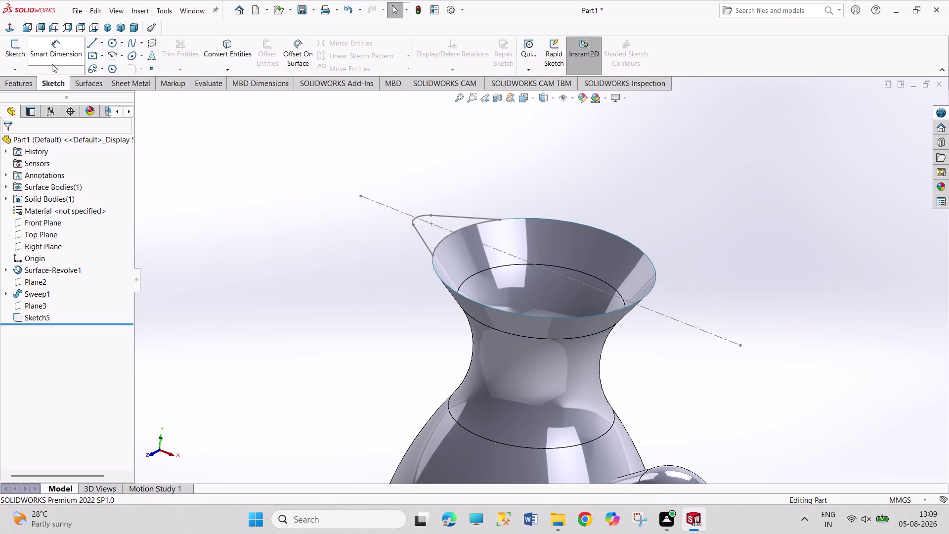
click(48, 219)
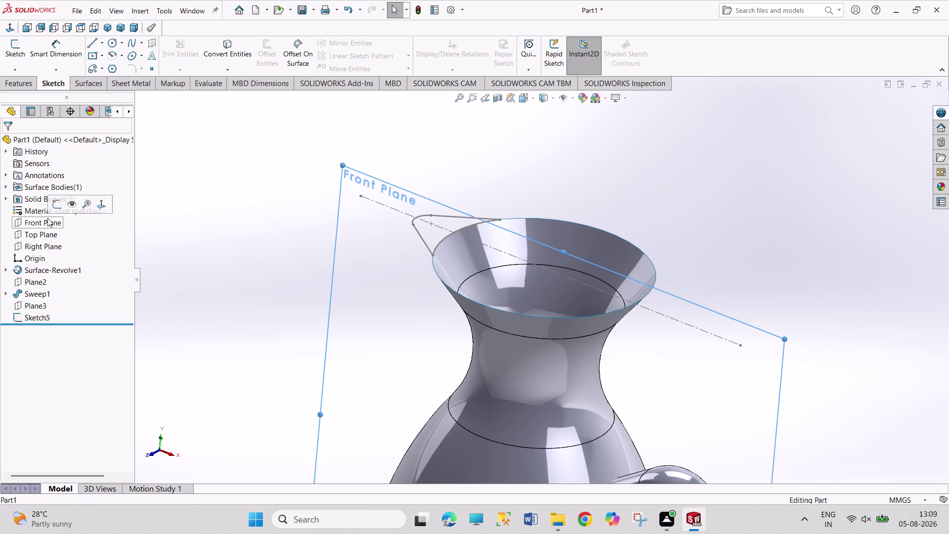